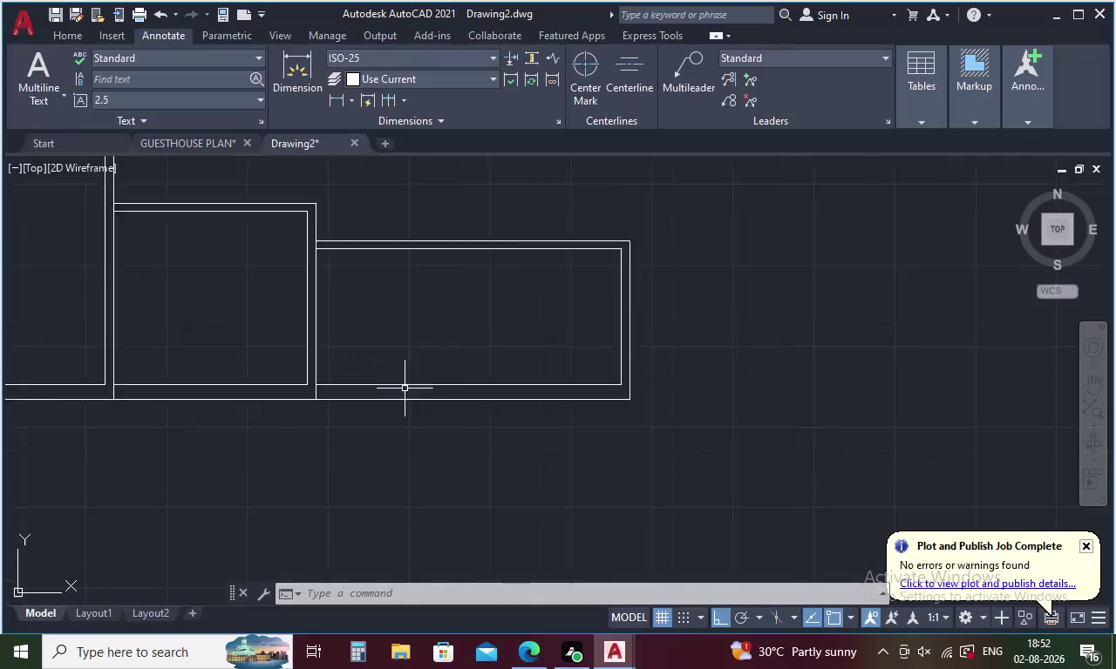
Replace the end room's outer right wall line with a 9-inch offset of the inner line.
middle_drag(507, 339, 625, 504)
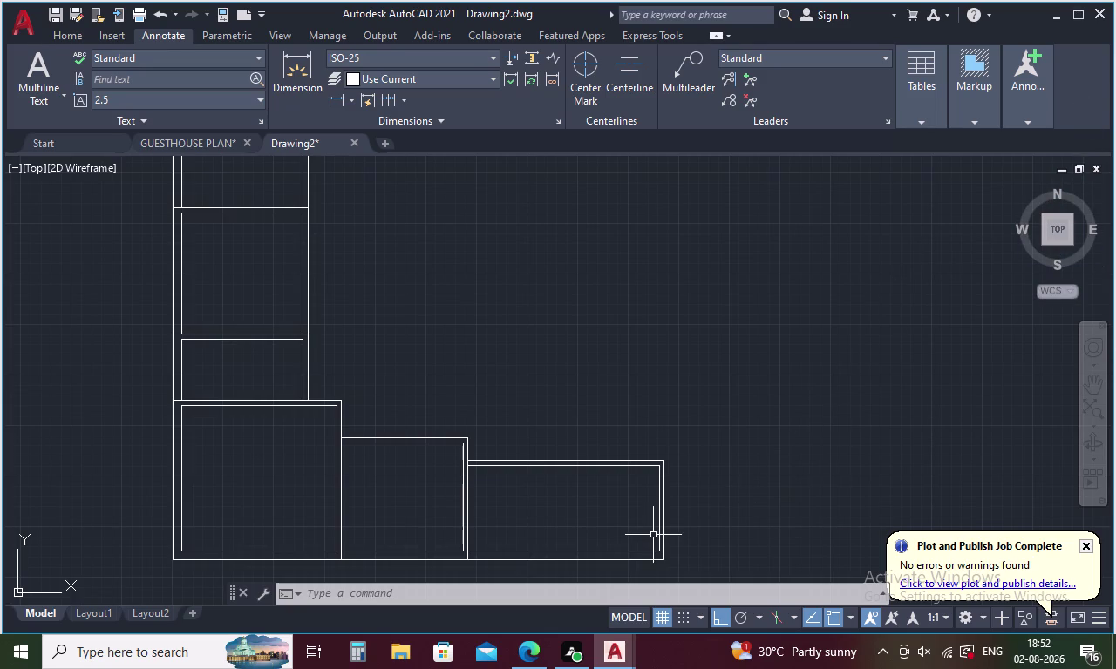
middle_drag(653, 528, 614, 377)
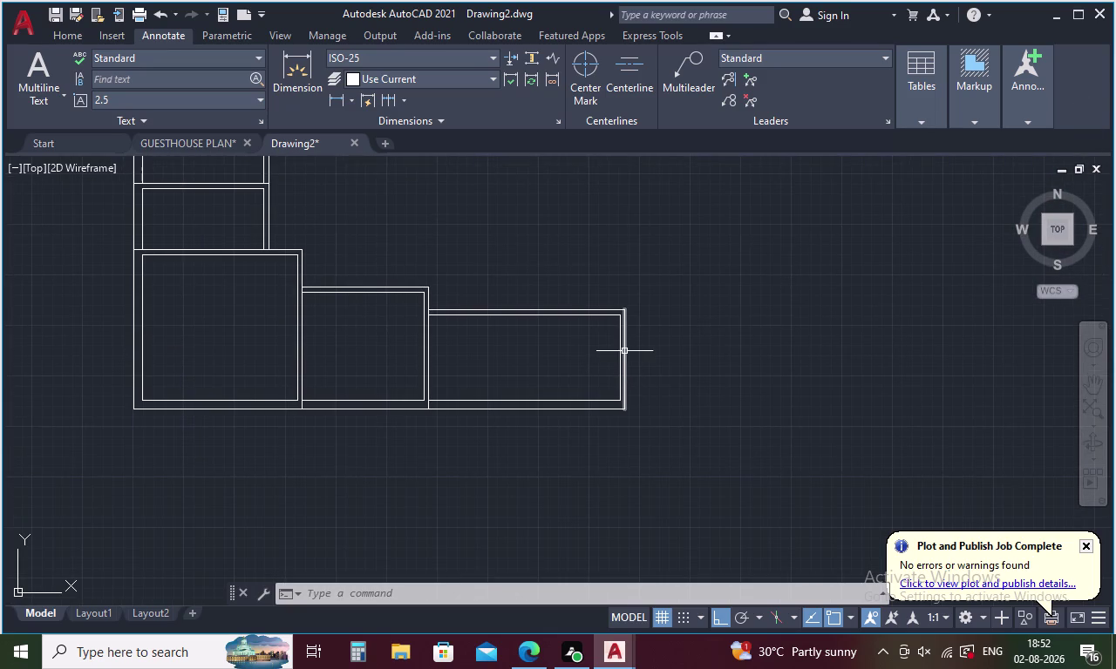
click(624, 350)
key(Delete)
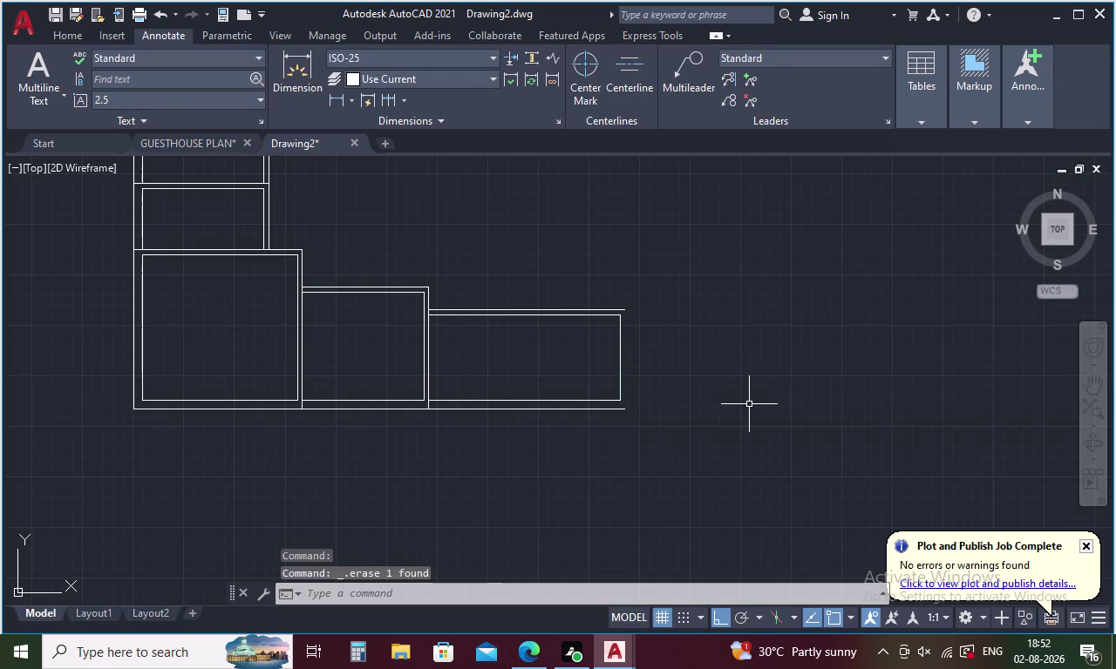
key(o)
key(Return)
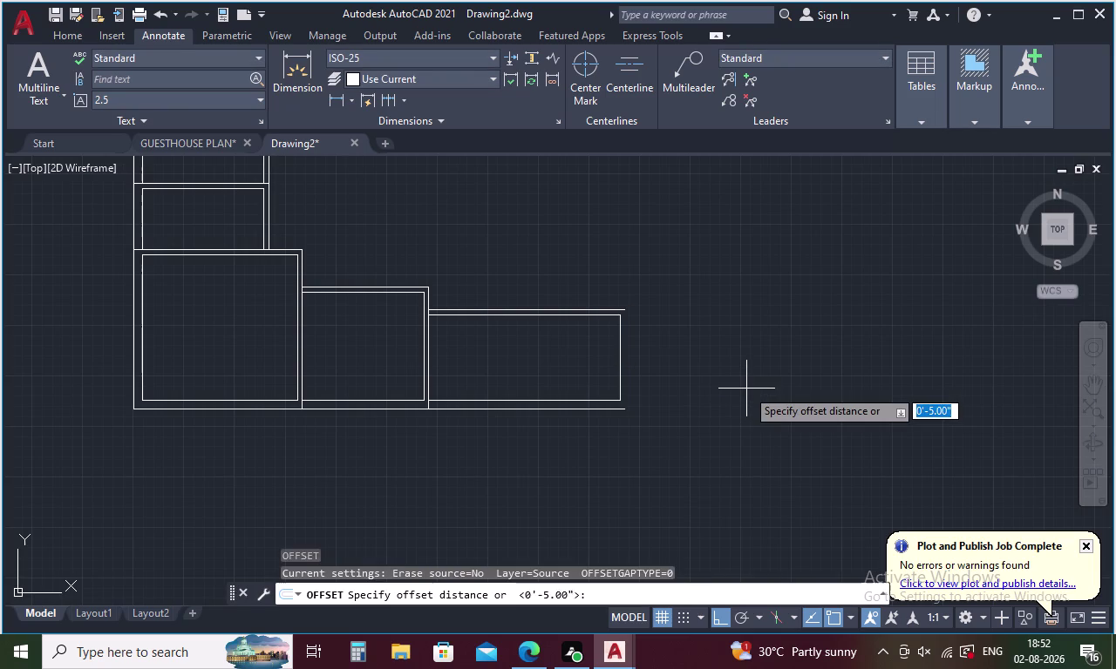
key(9)
key(Return)
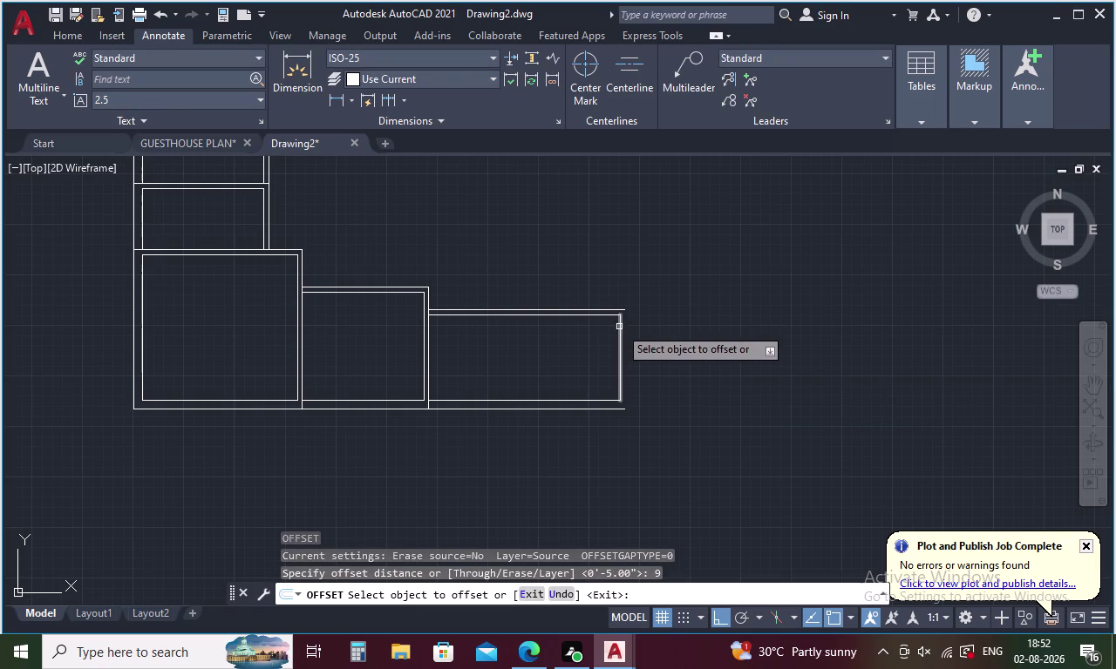
click(619, 325)
click(655, 328)
key(Escape)
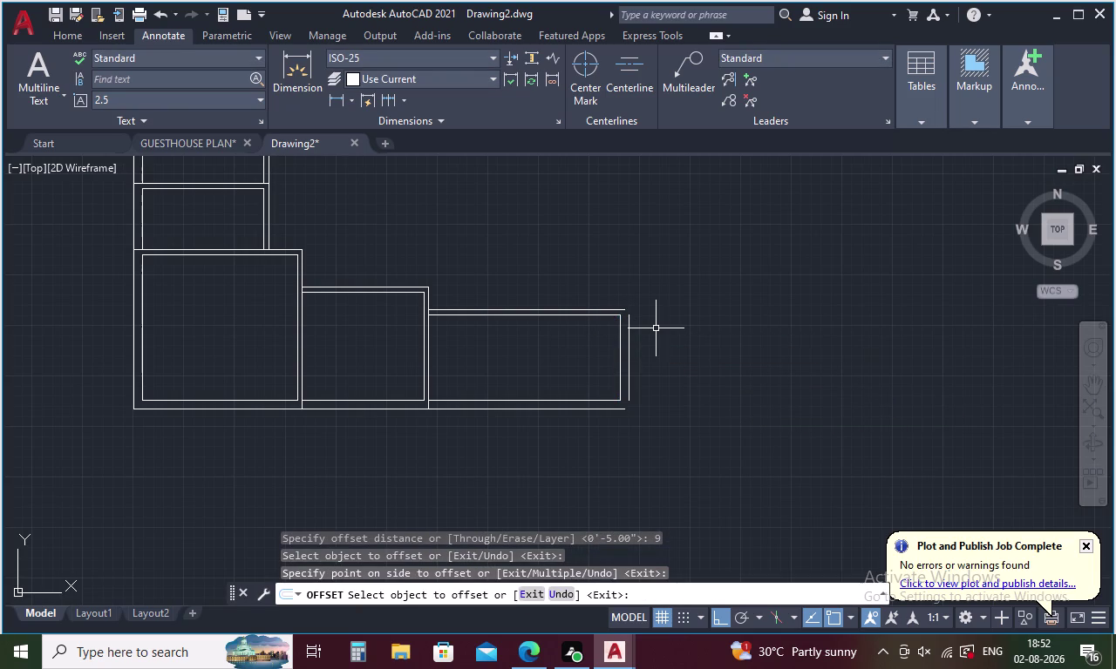
Fillet the top and bottom outer wall lines to the new right wall, in Multiple mode.
key(f)
key(Return)
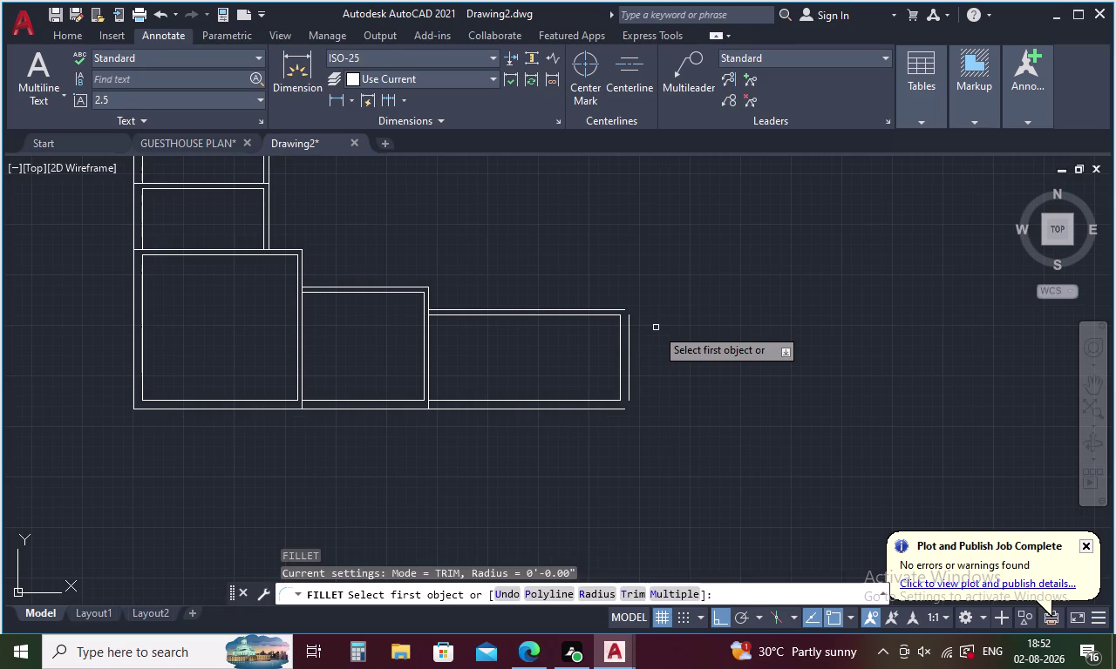
key(m)
key(Return)
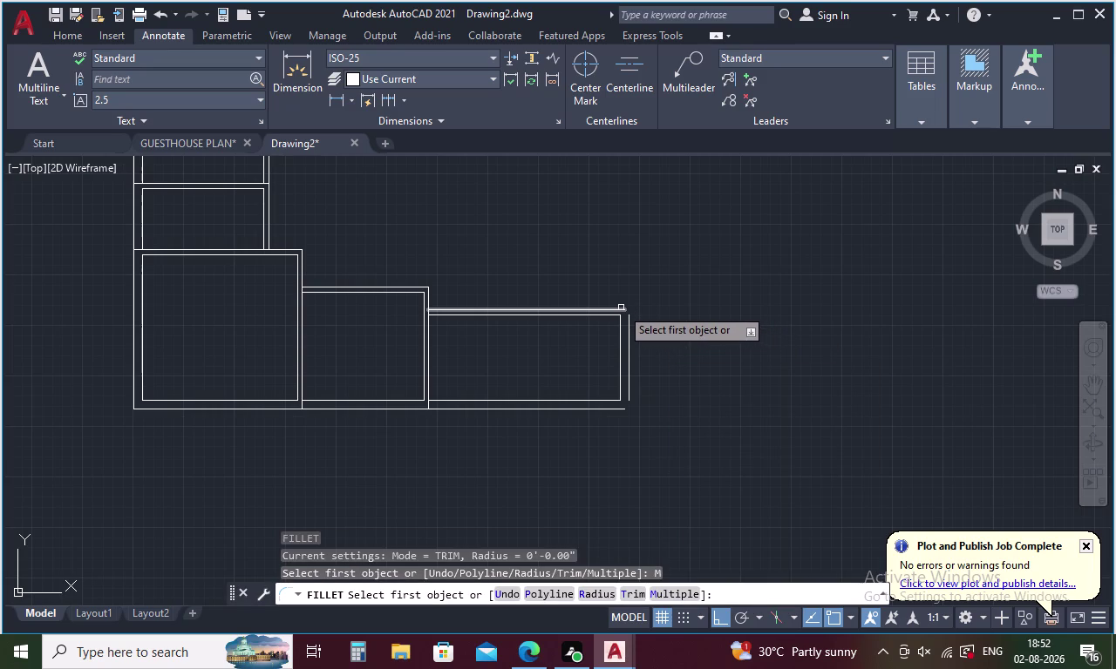
click(620, 308)
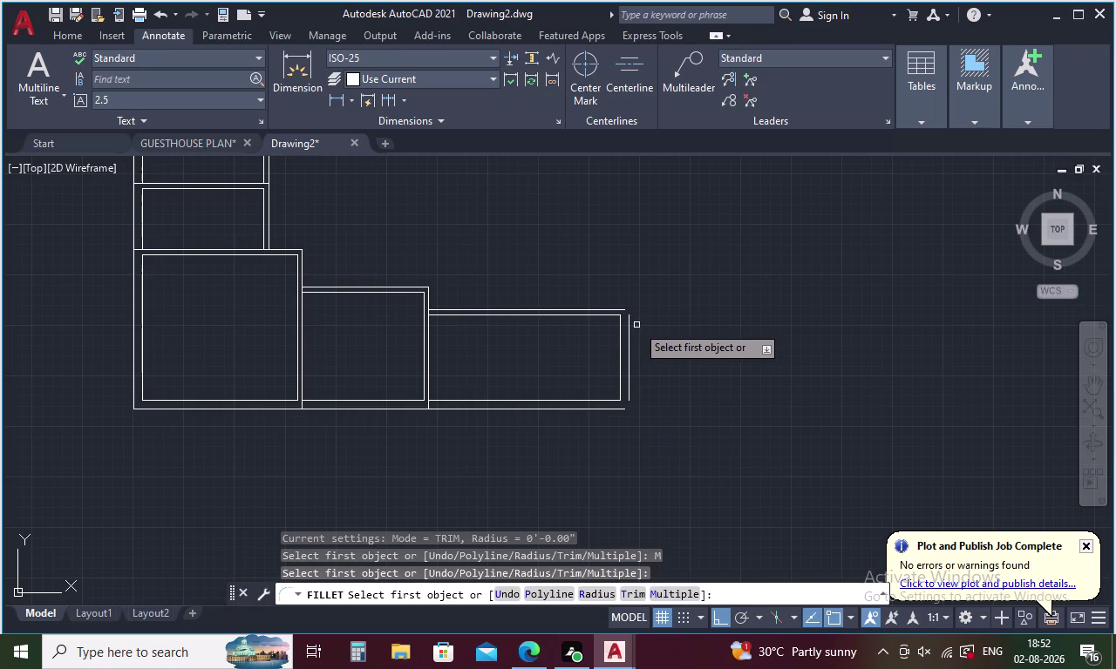
click(625, 307)
click(622, 310)
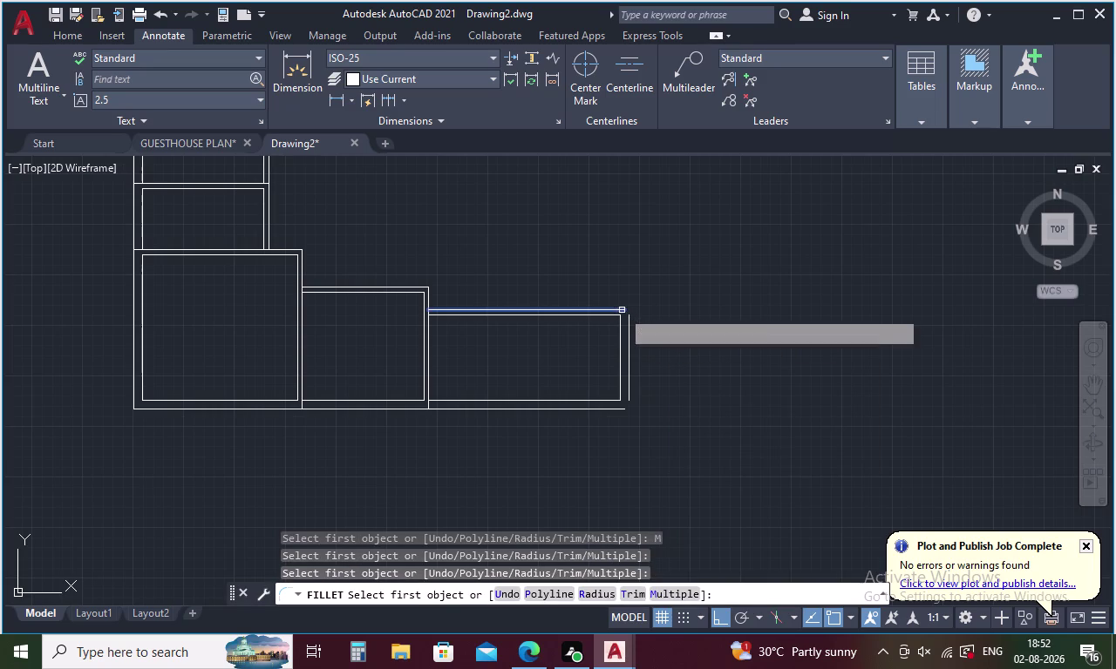
click(629, 321)
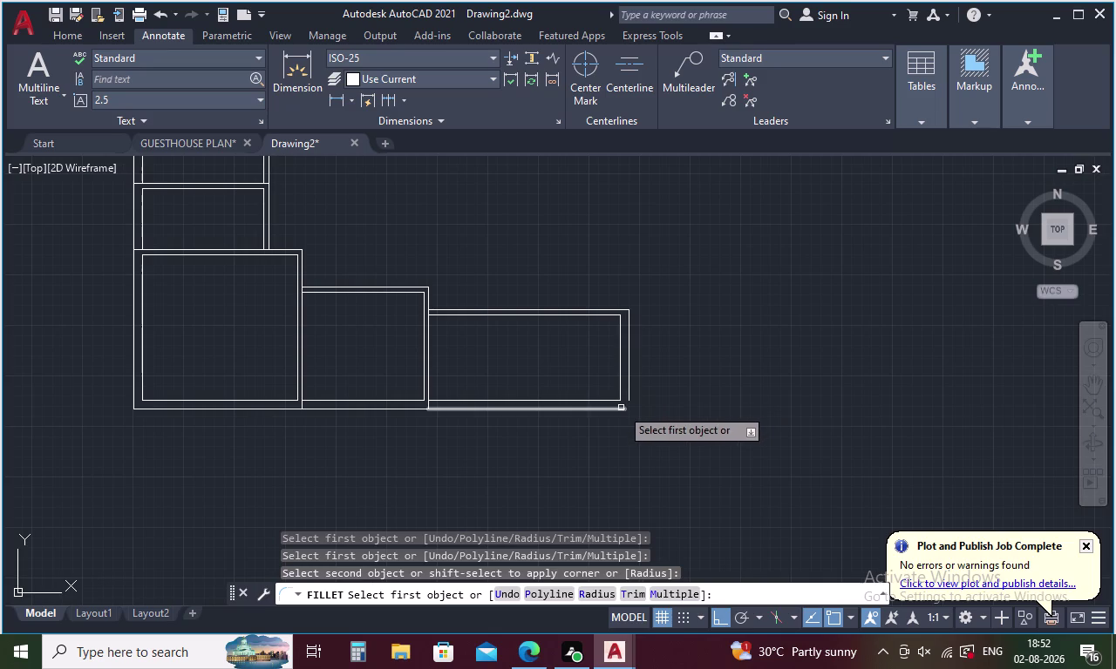
click(620, 408)
click(628, 391)
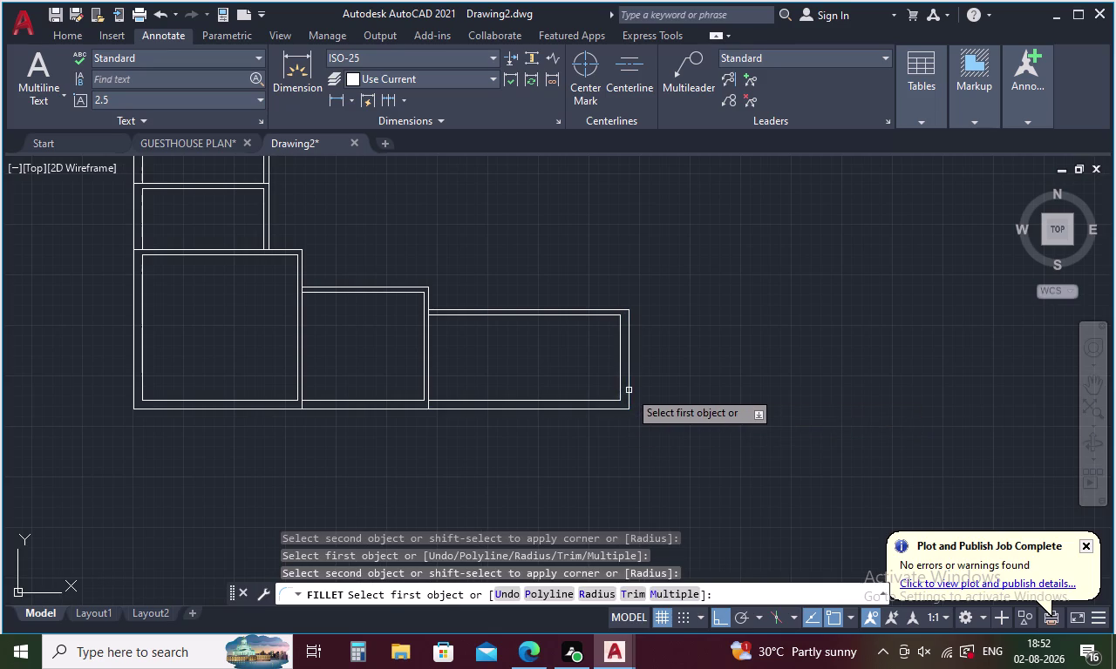
key(Escape)
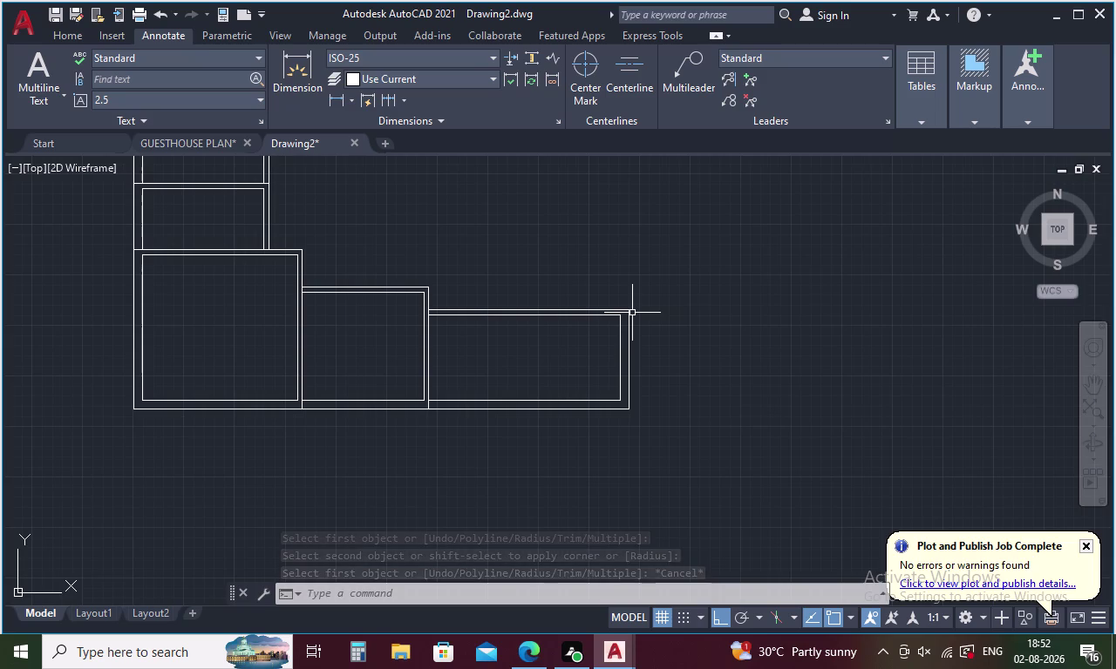
Start a line 2 feet left of the end room's top-right corner using TK tracking.
key(l)
key(Return)
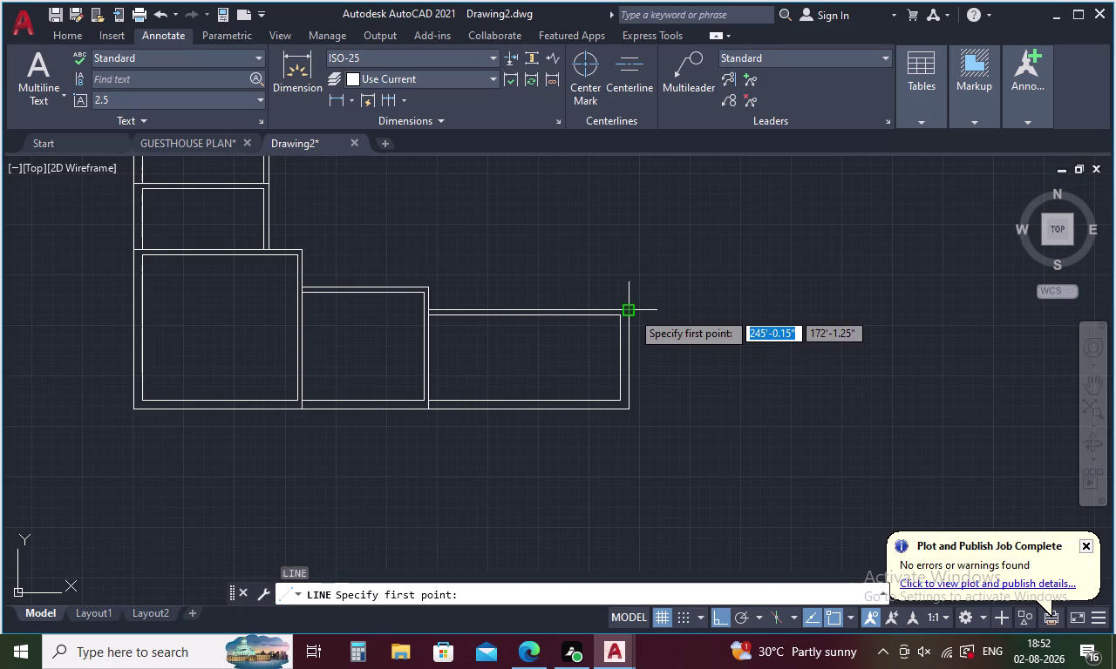
text(TK)
key(Return)
click(627, 307)
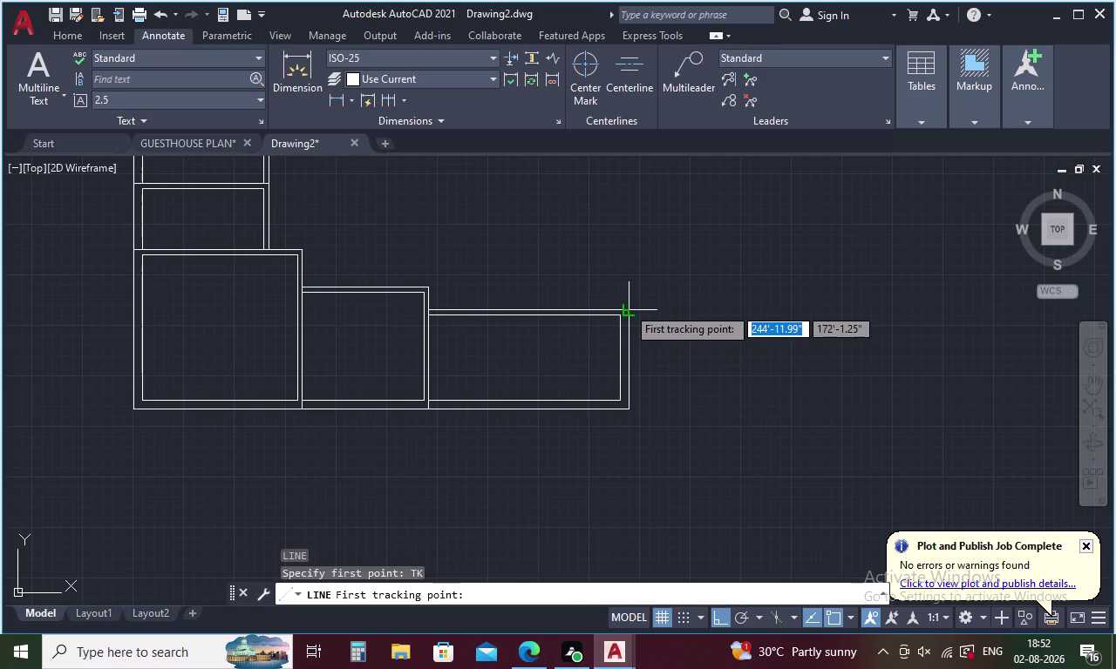
key(2)
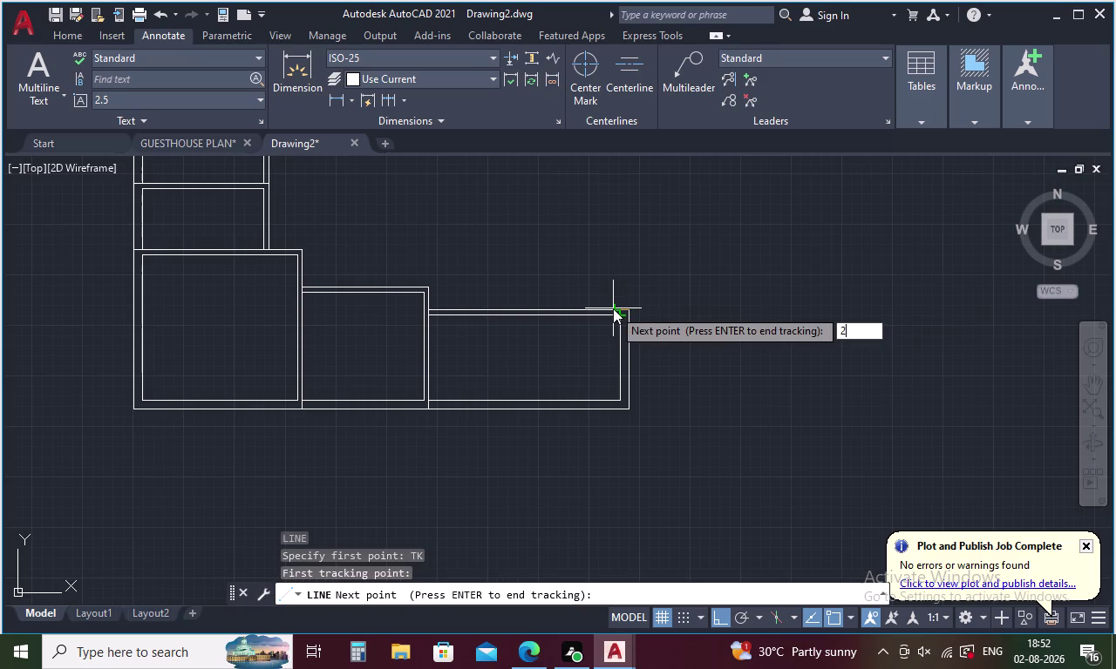
key(apostrophe)
key(Return)
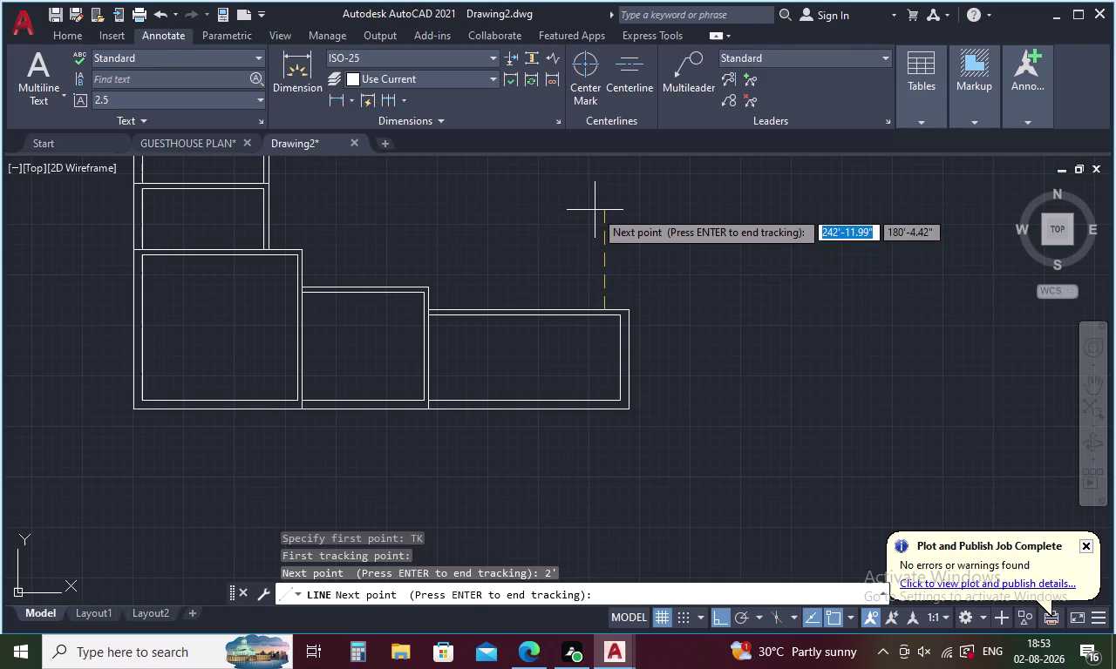
key(space)
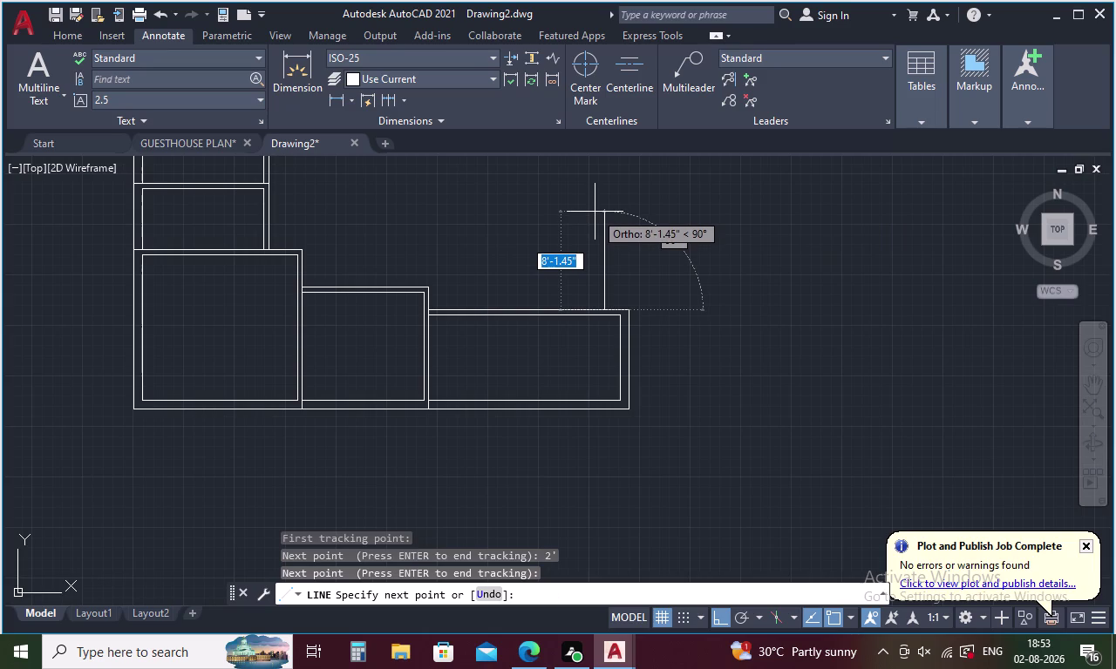
Draw the partition line 5 feet upward.
text(5')
key(Return)
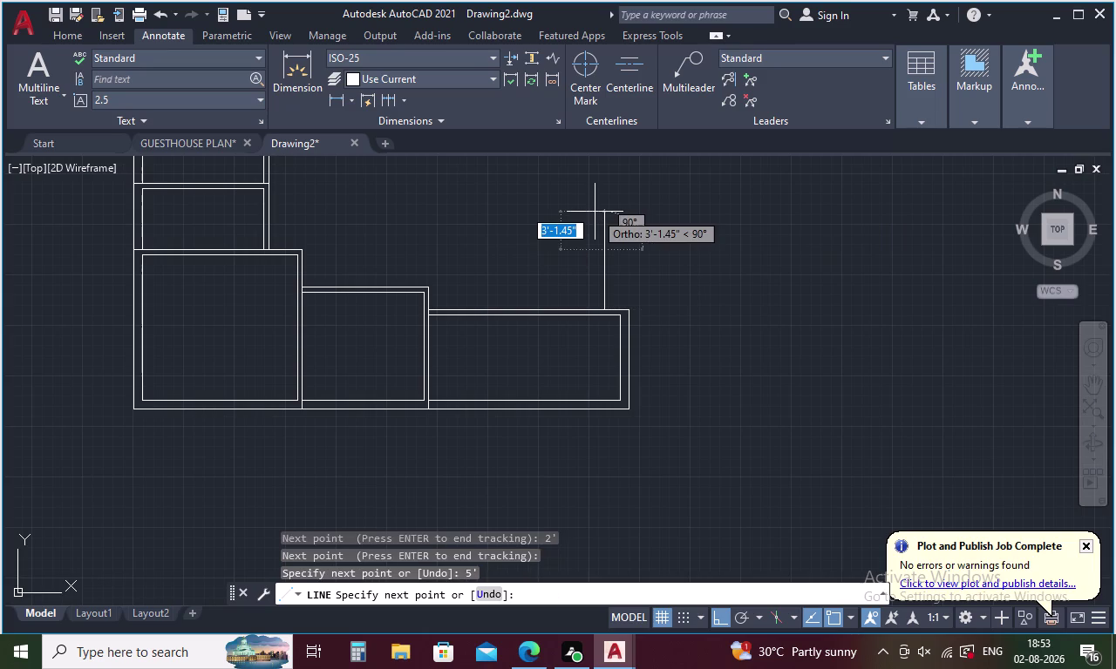
key(Escape)
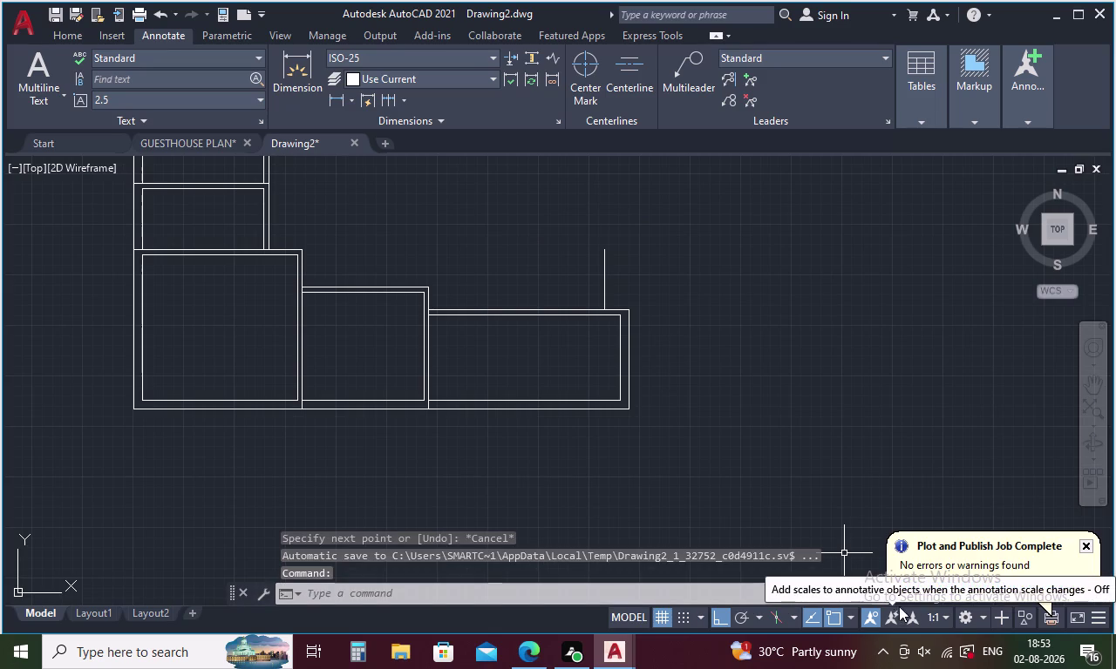
key(o)
key(Return)
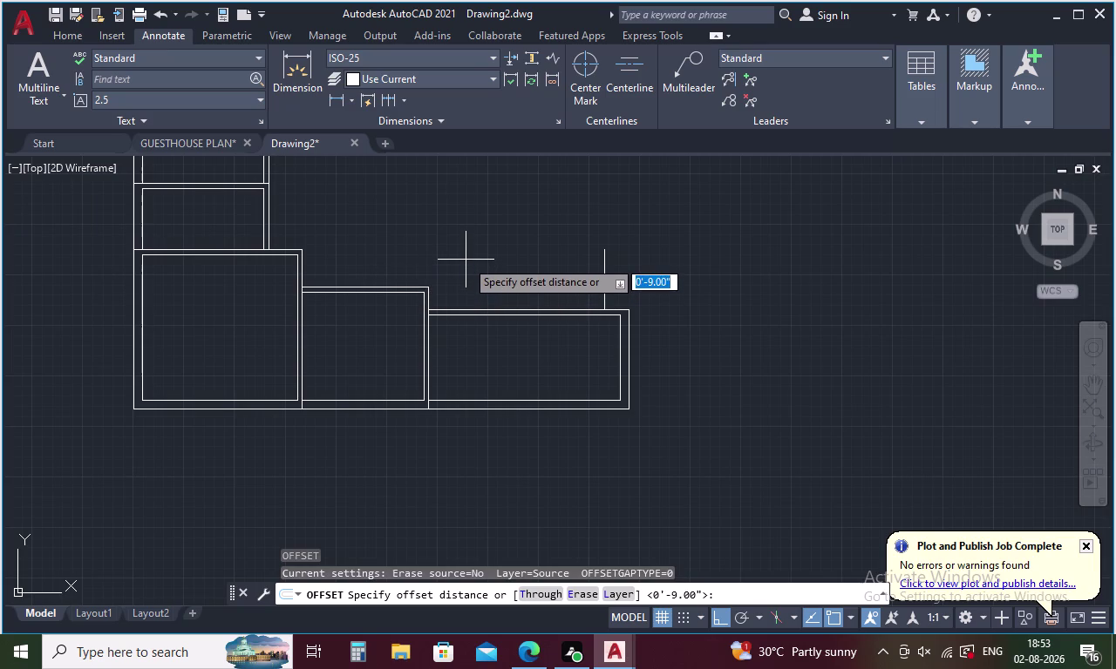
Double the new partition with a 9-inch offset on its left side.
key(9)
key(Return)
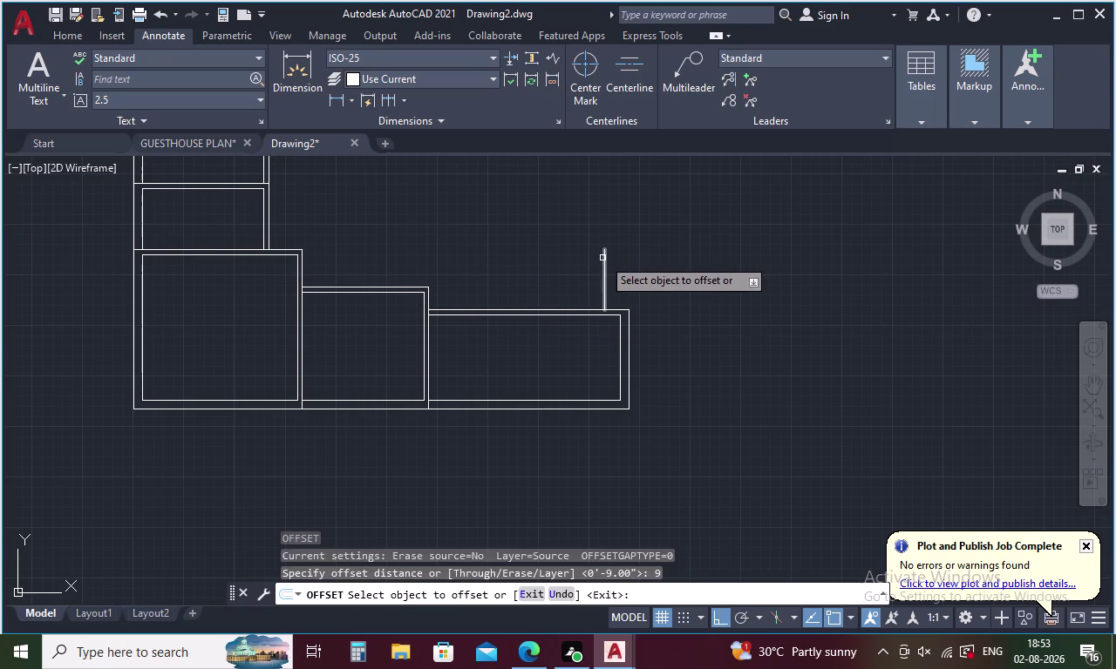
click(602, 258)
click(540, 271)
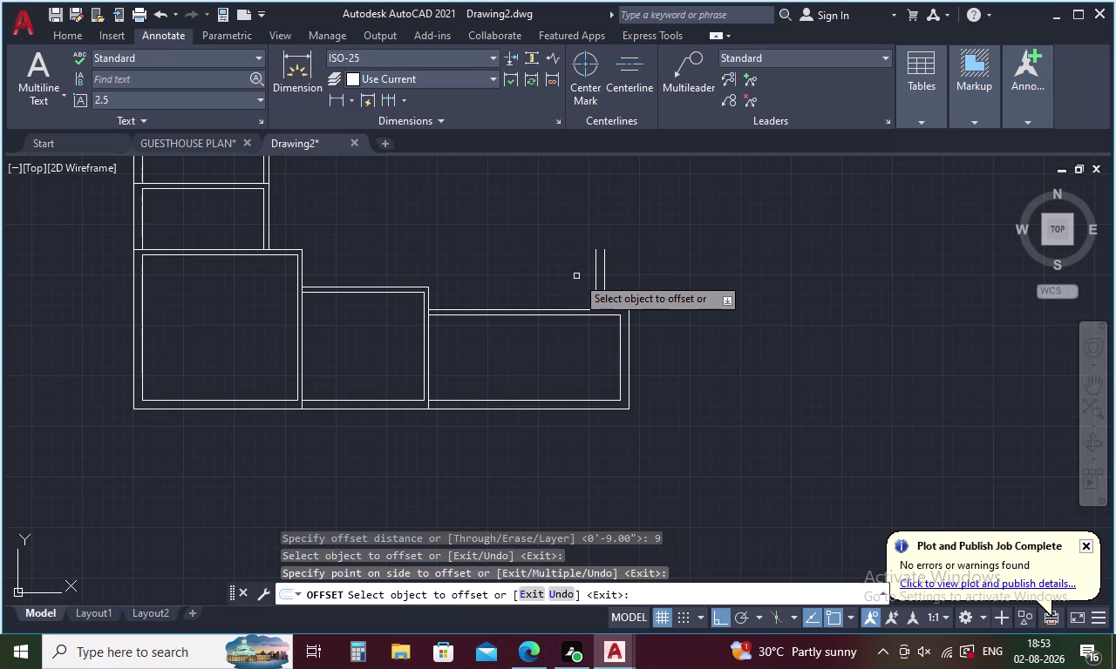
key(space)
Copy the partition line 8 feet to the left.
key(space)
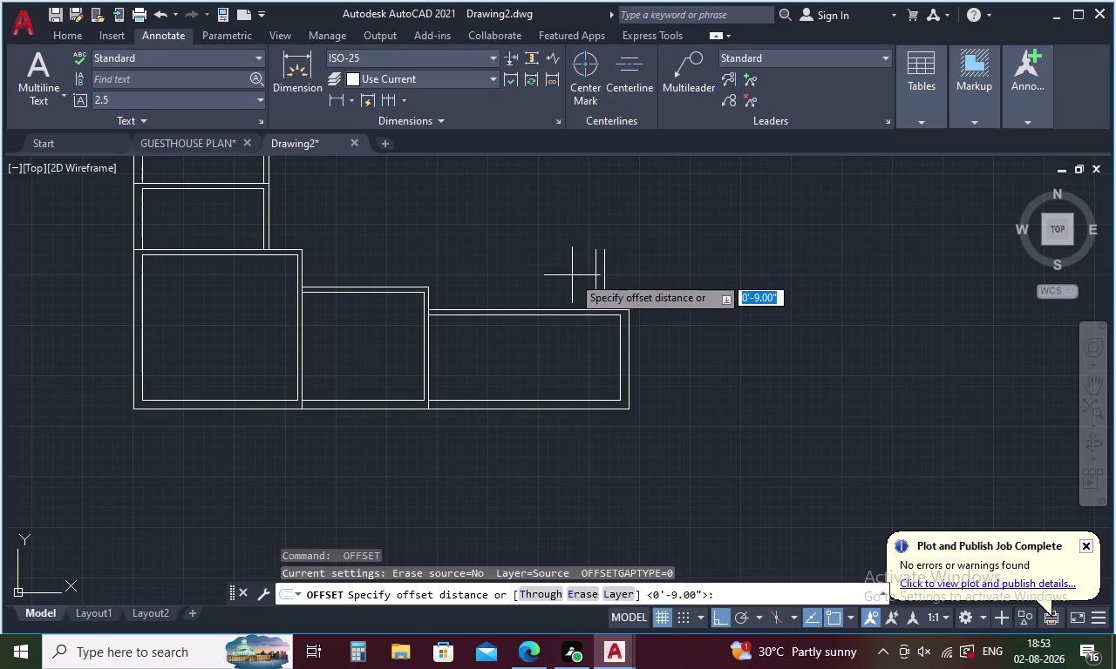
key(8)
key(apostrophe)
key(Return)
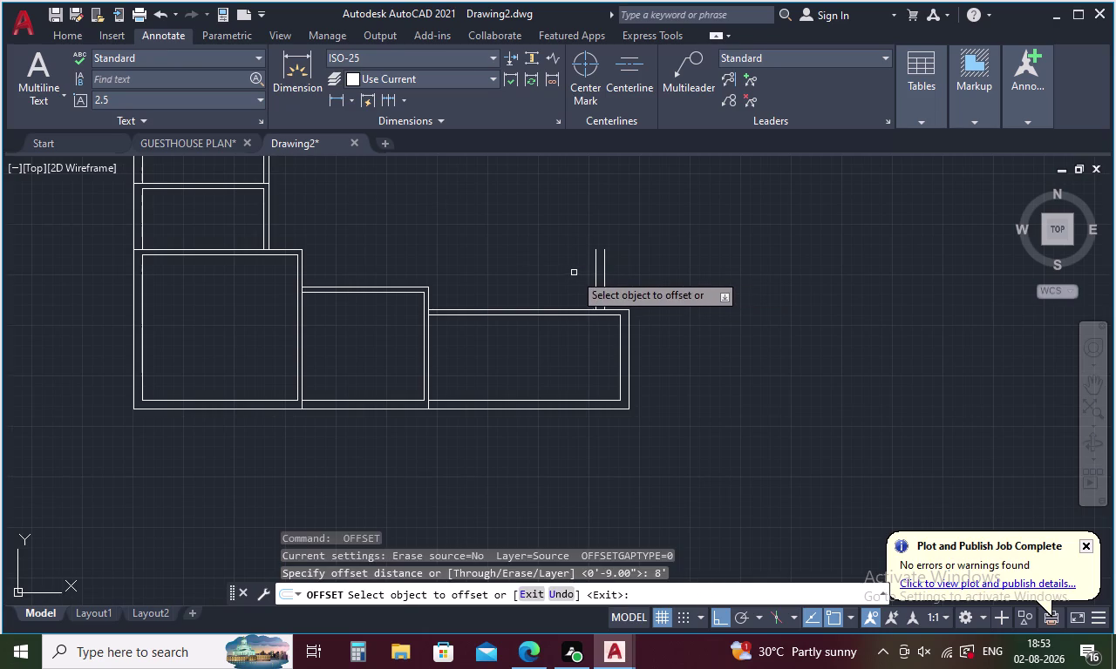
click(597, 261)
click(474, 262)
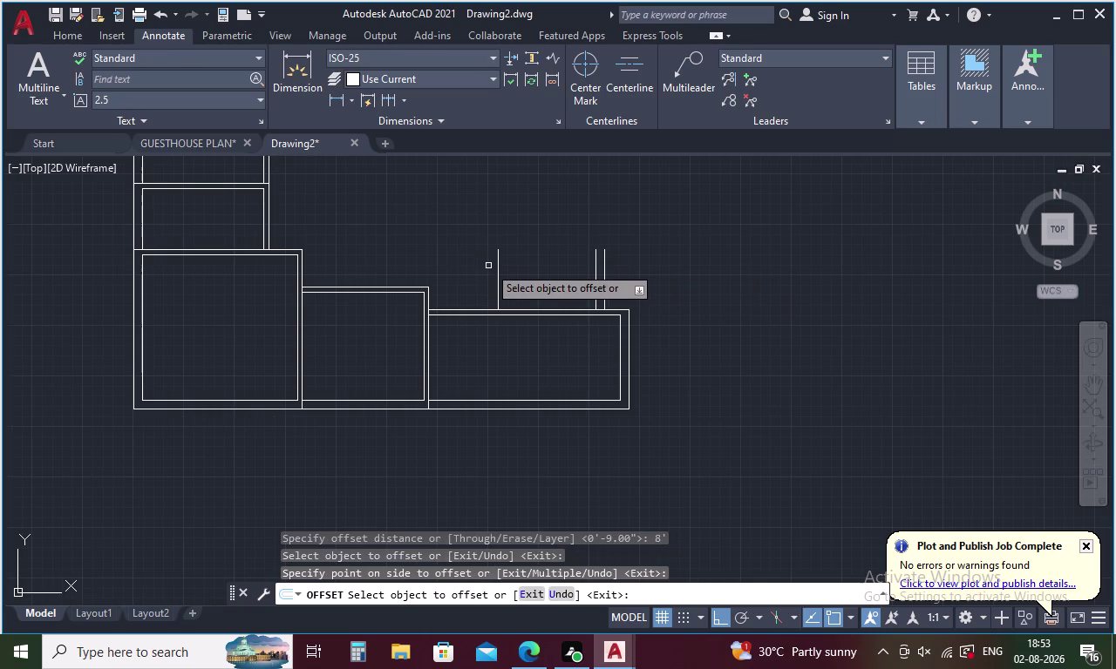
key(Escape)
Draw a line joining the tops of the two partitions.
key(l)
key(Return)
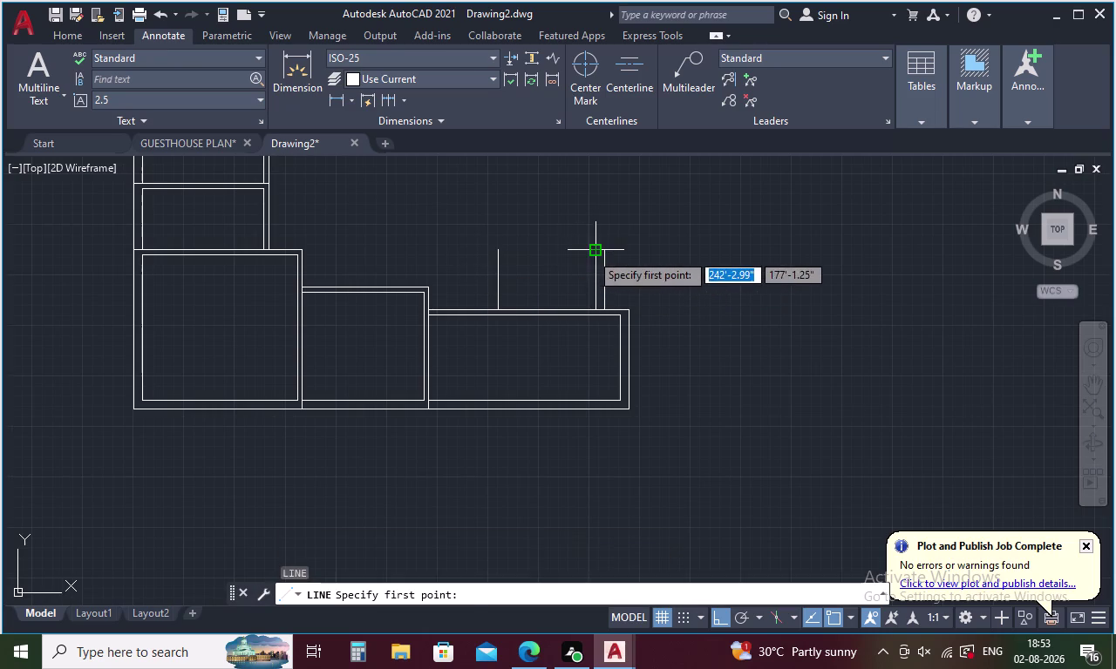
click(590, 253)
click(497, 250)
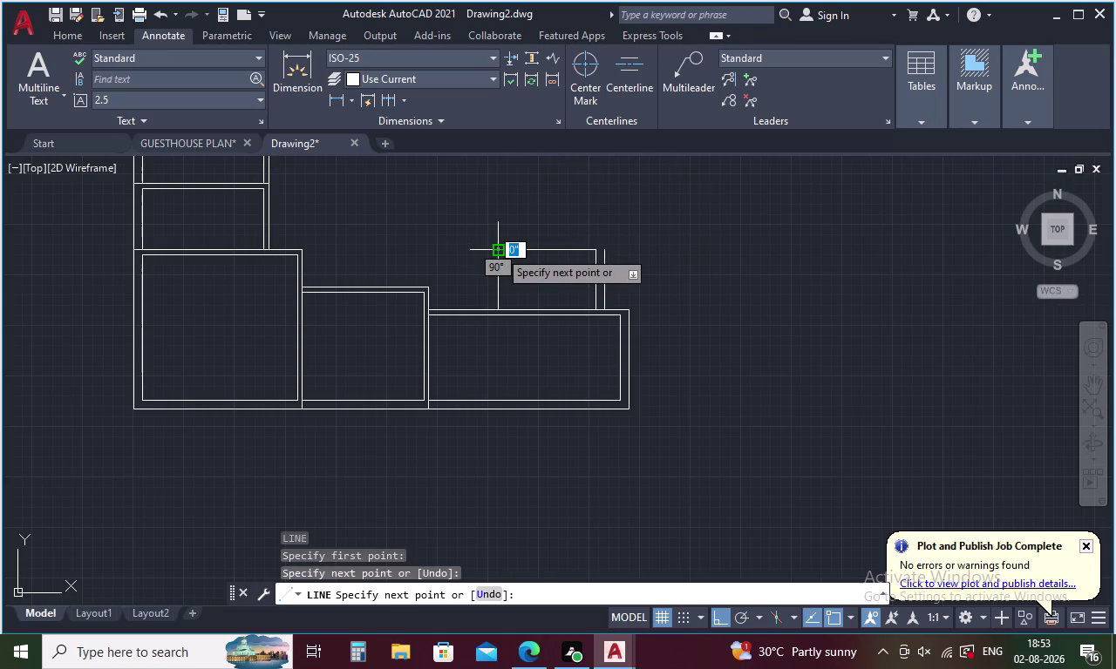
key(Escape)
Offset the top connecting line and the left partition 5 inches outward.
key(o)
key(Return)
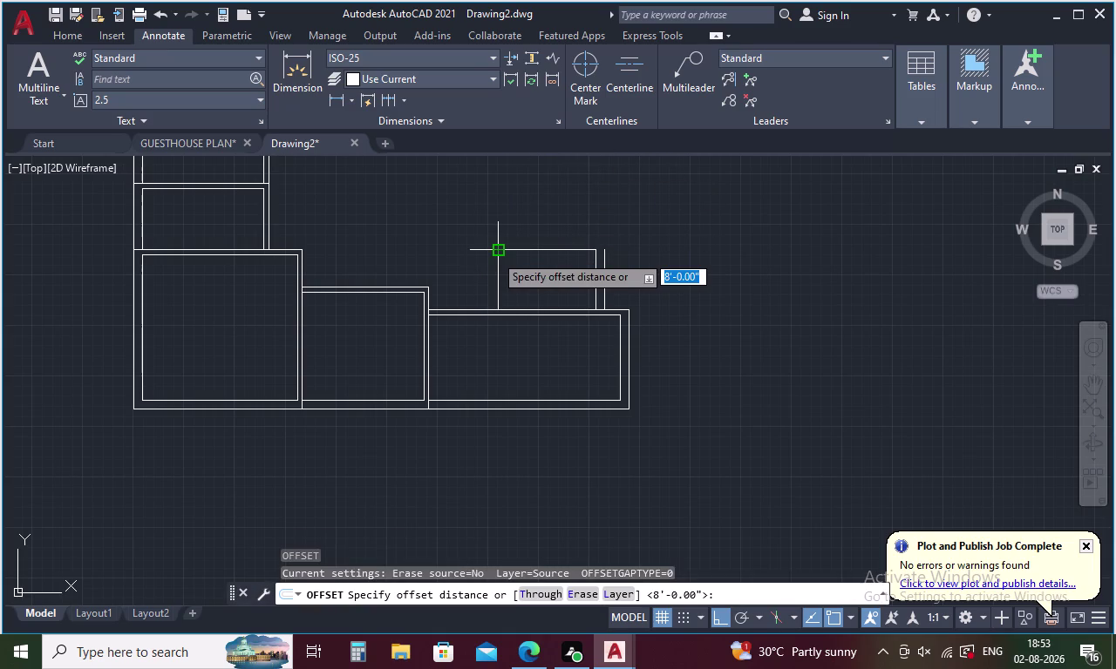
key(5)
key(Return)
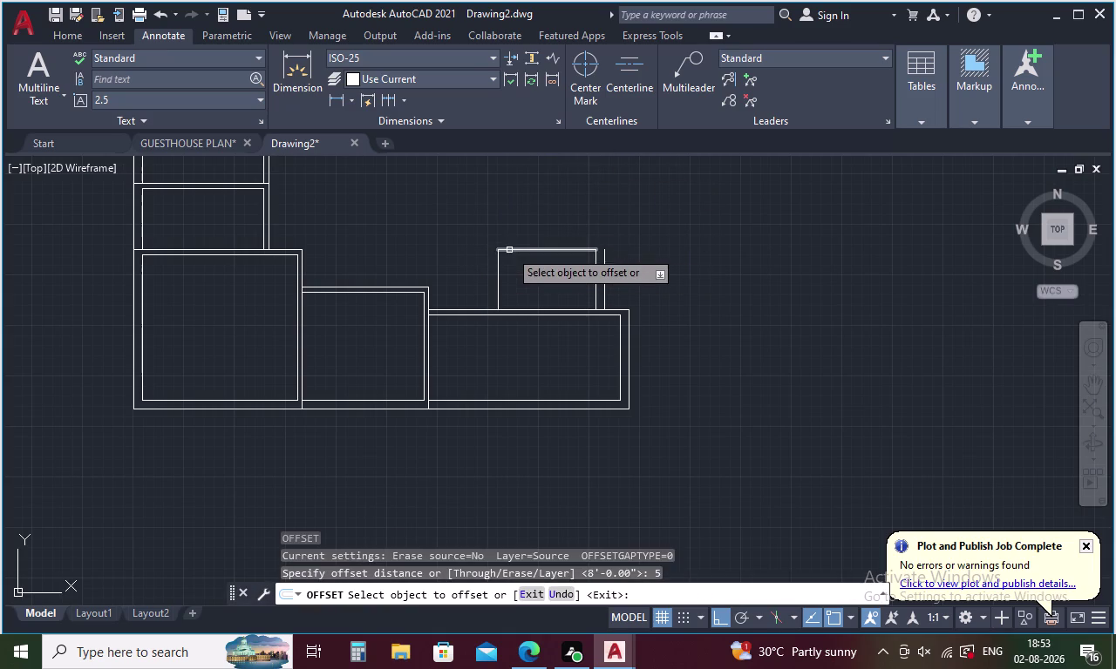
click(512, 249)
click(515, 222)
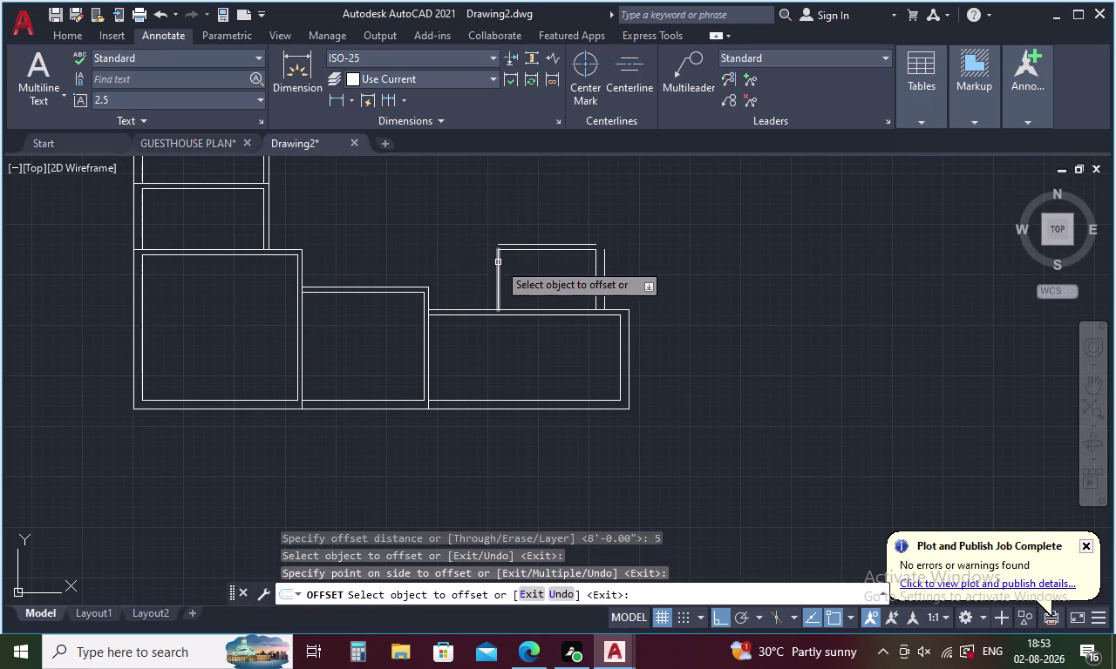
click(498, 262)
click(451, 268)
key(Escape)
Fillet the small room's two top corners closed.
text(F)
key(space)
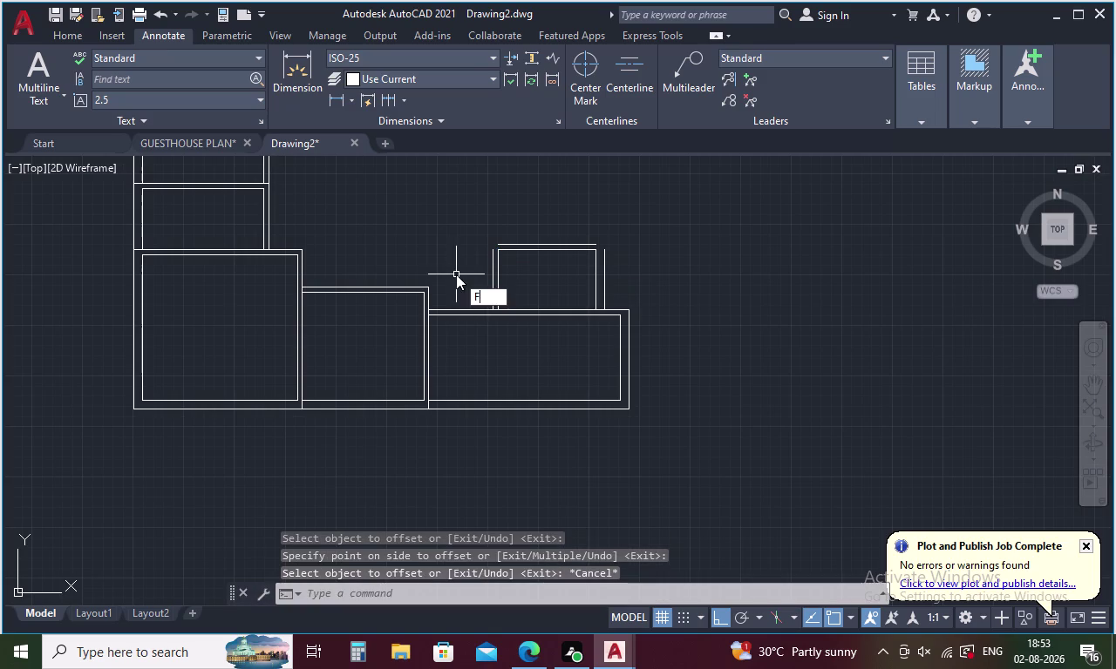
click(491, 255)
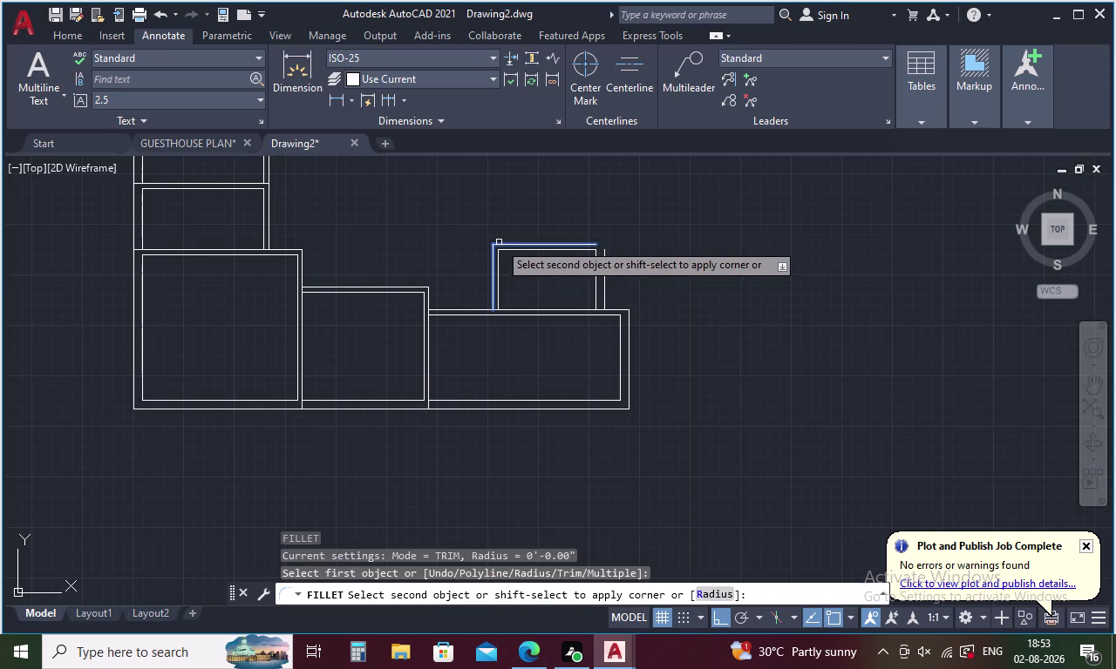
click(498, 243)
key(space)
click(605, 254)
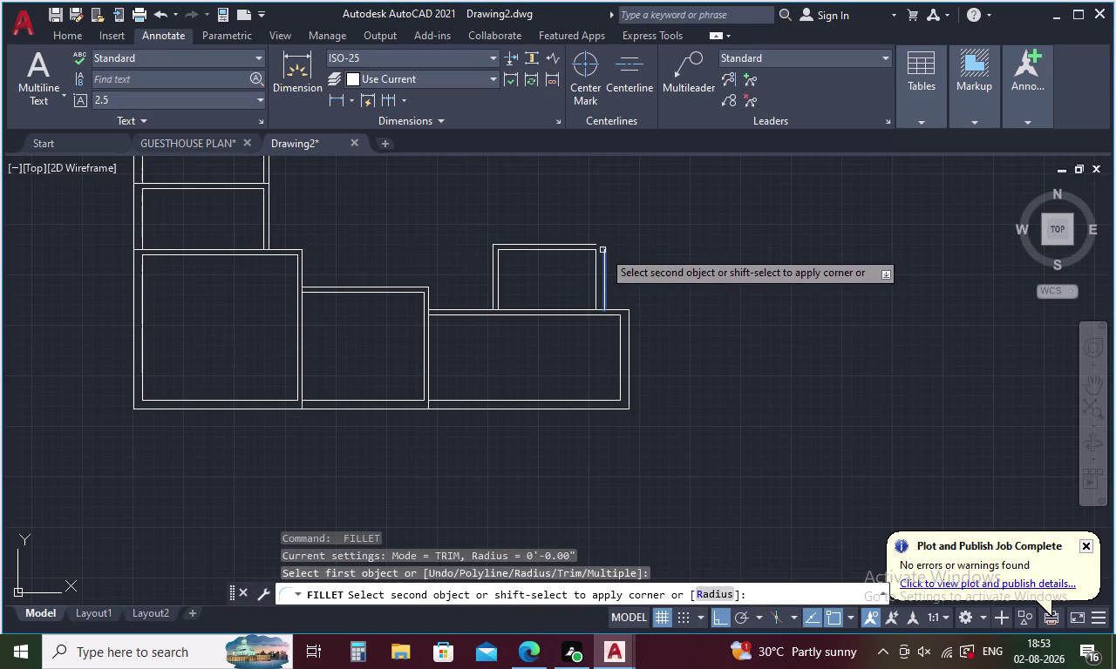
click(595, 247)
key(Escape)
Start a line at the room's top corner, pan upward, then abandon it.
key(l)
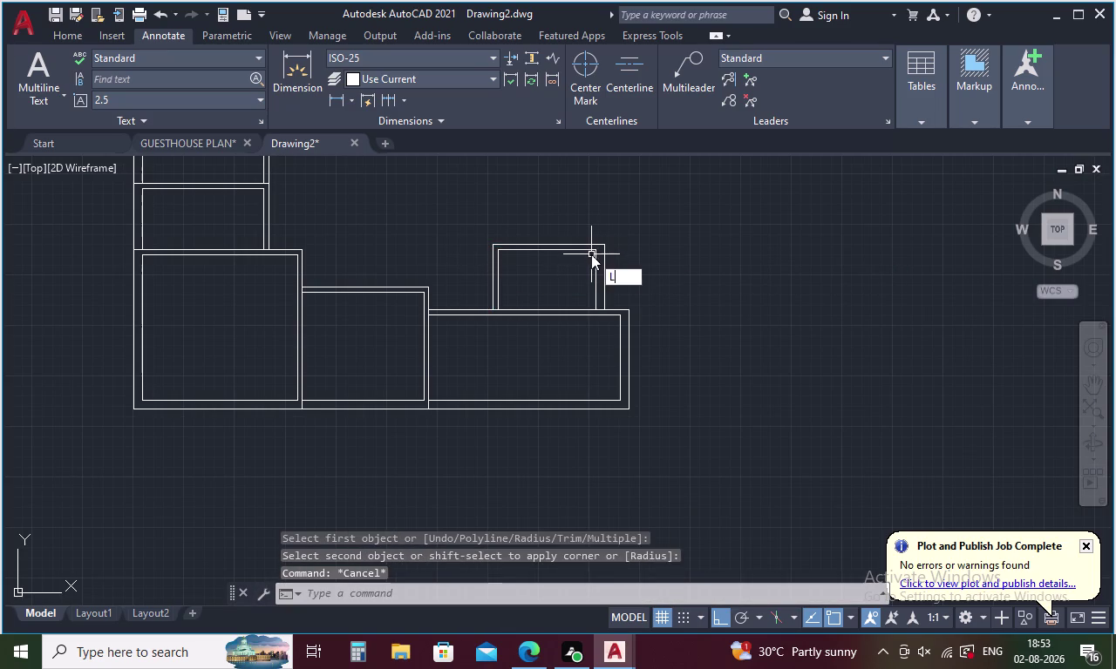
key(Return)
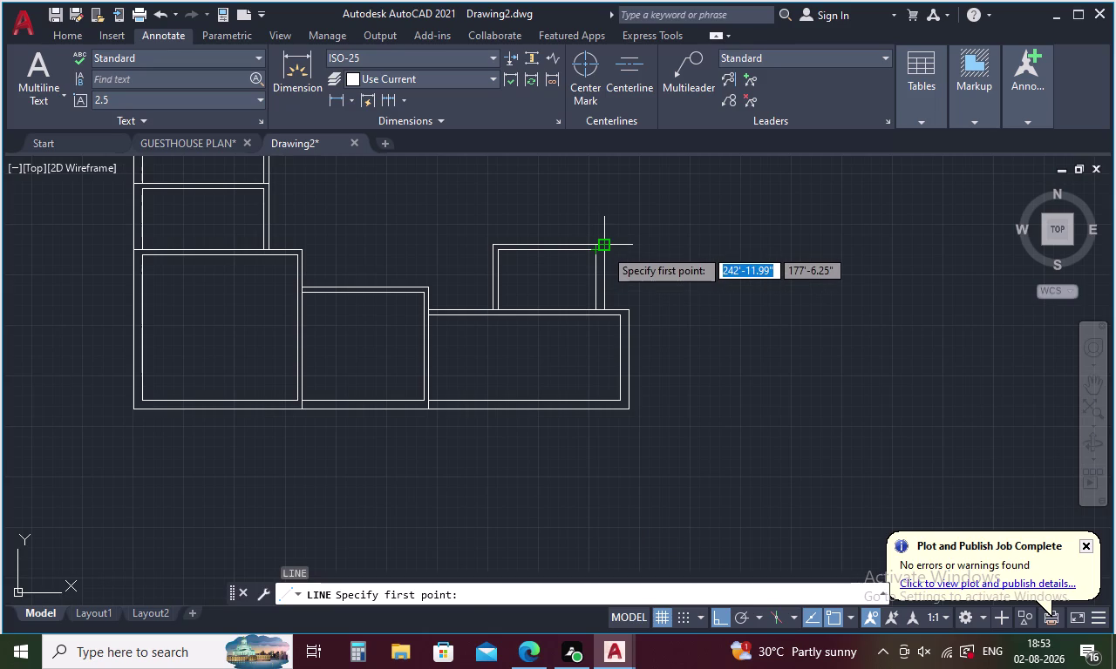
click(604, 249)
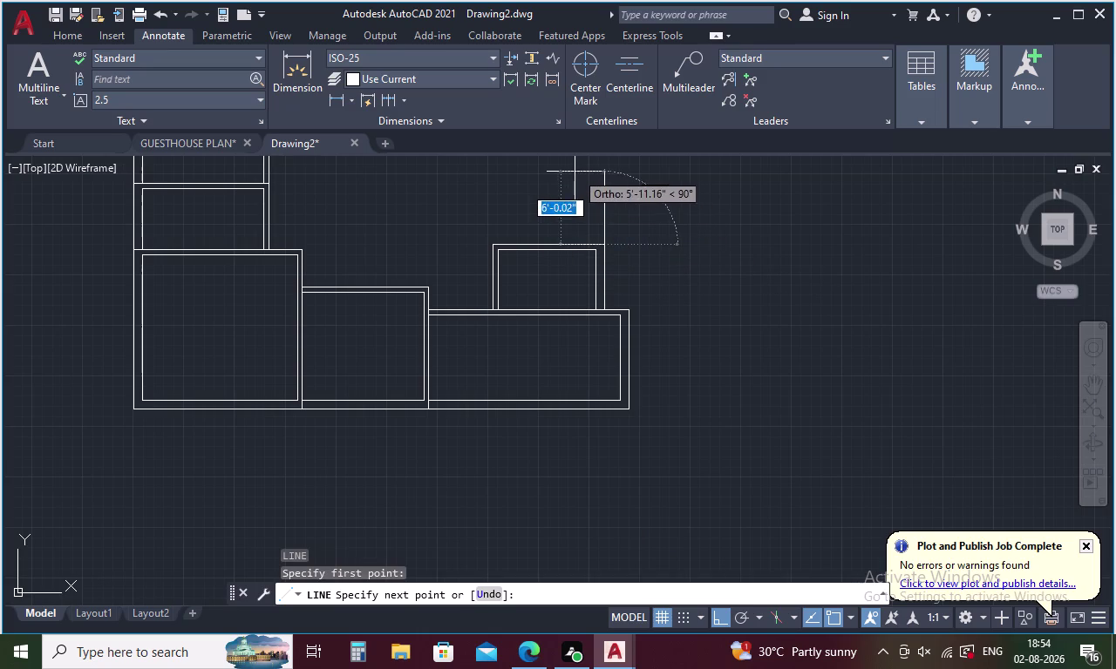
middle_drag(574, 171, 376, 261)
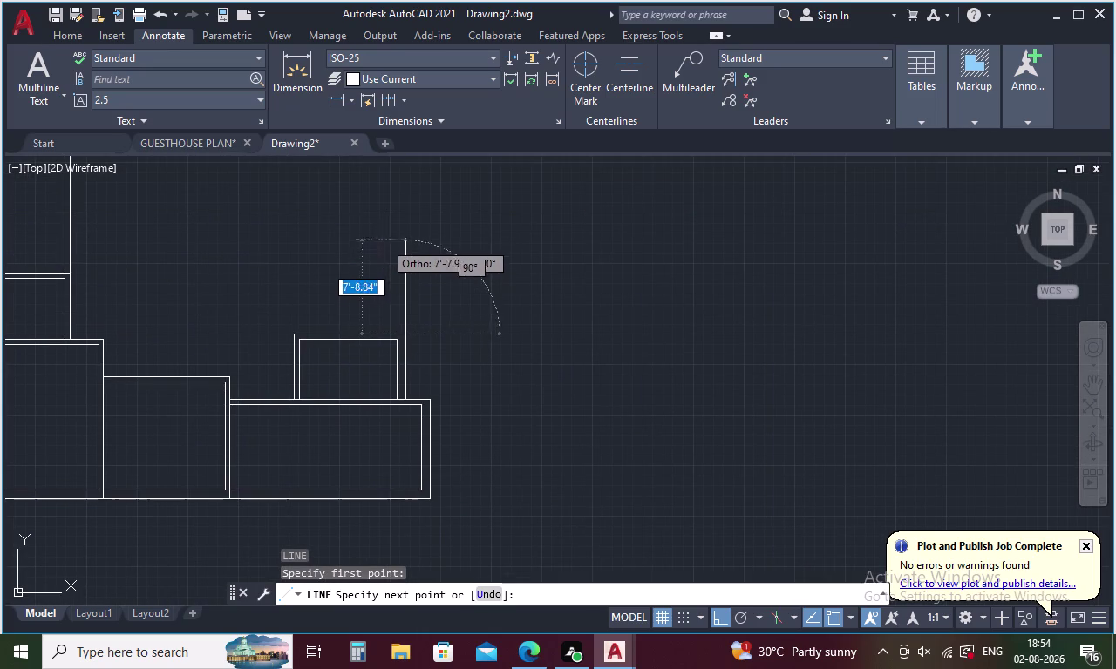
key(Escape)
Select the small room's walls and begin copying, then cancel the attempt.
drag(429, 346, 307, 364)
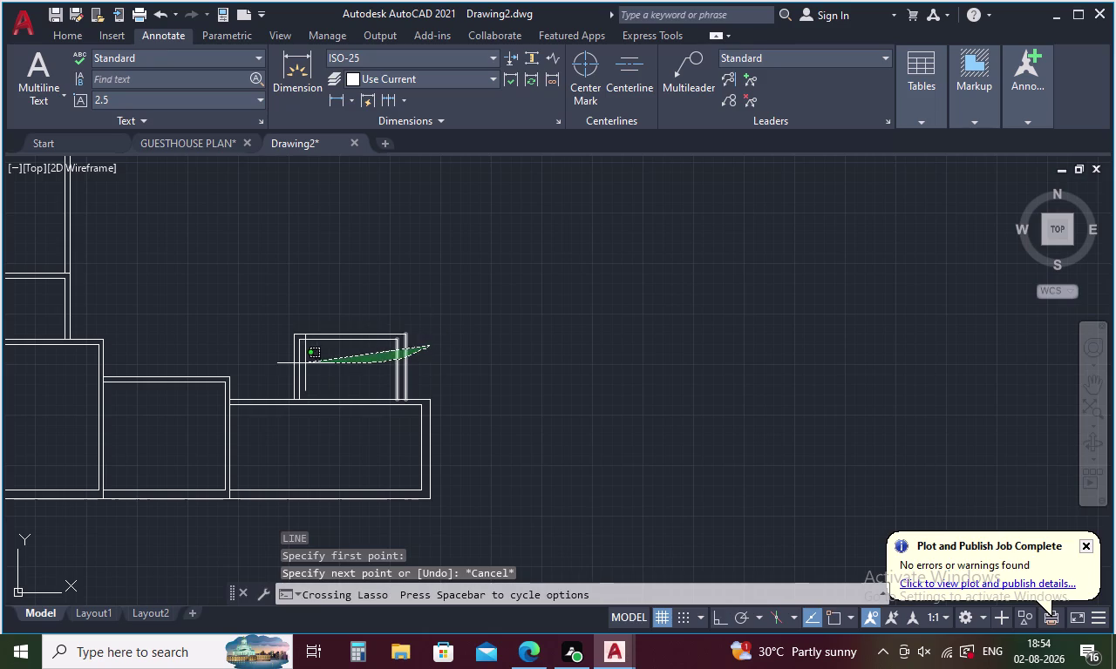
drag(307, 364, 272, 306)
right_click(451, 290)
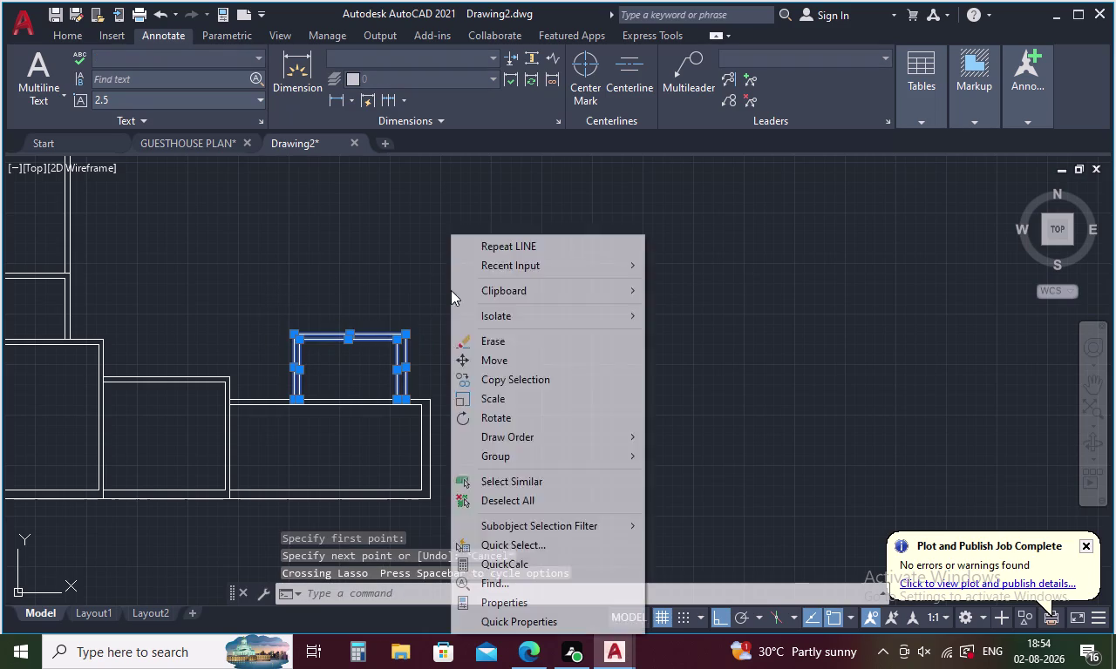
click(508, 377)
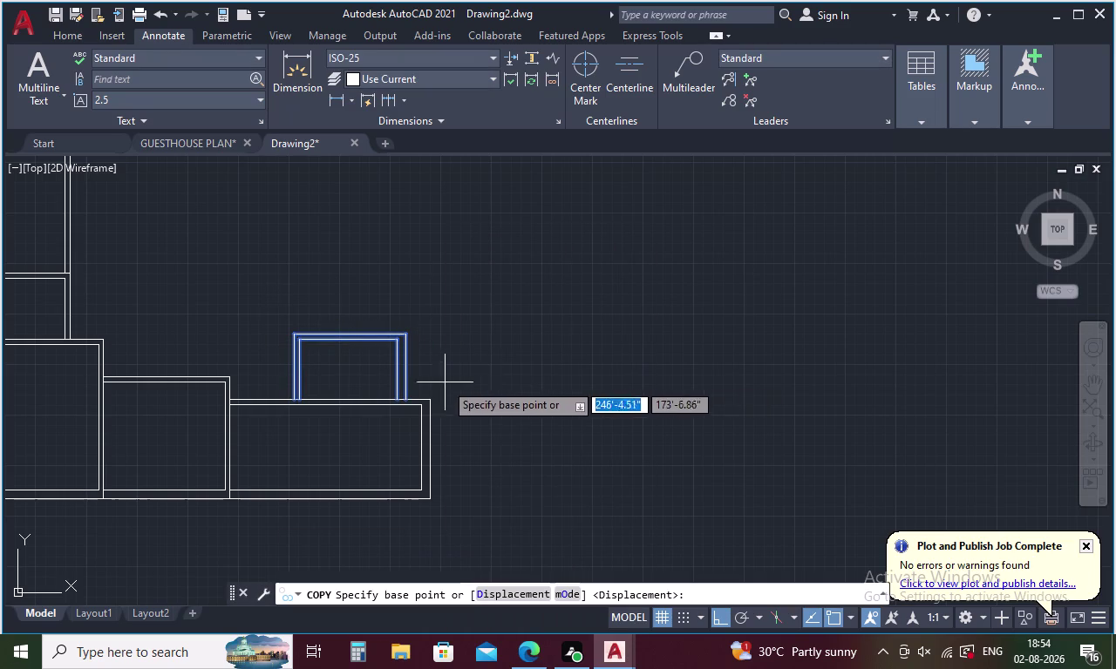
click(399, 399)
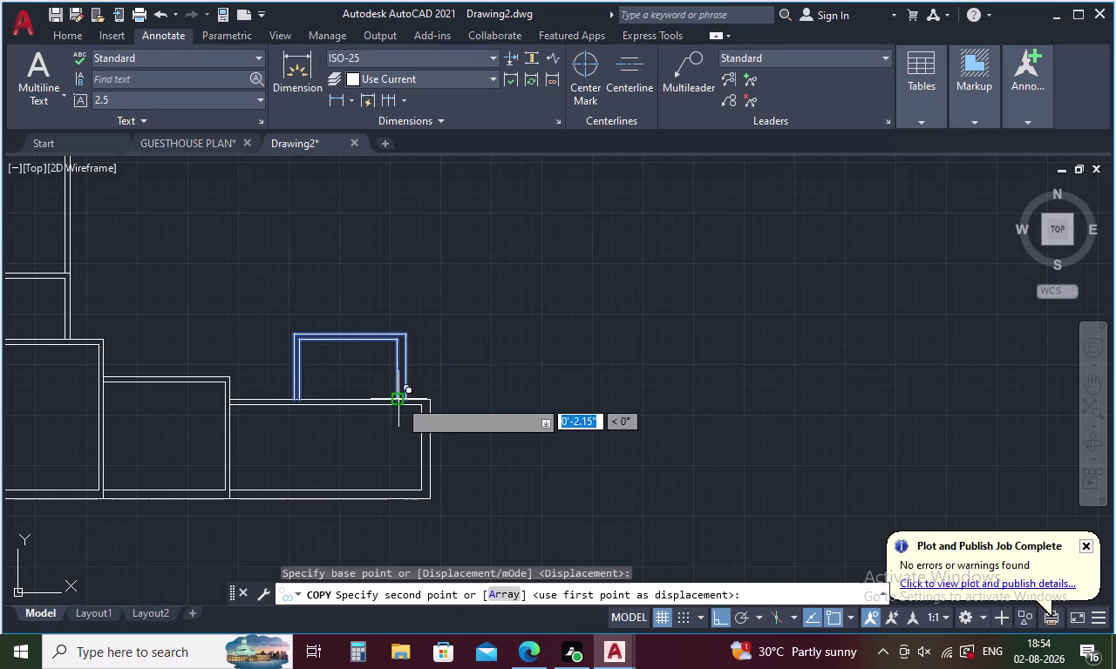
key(Escape)
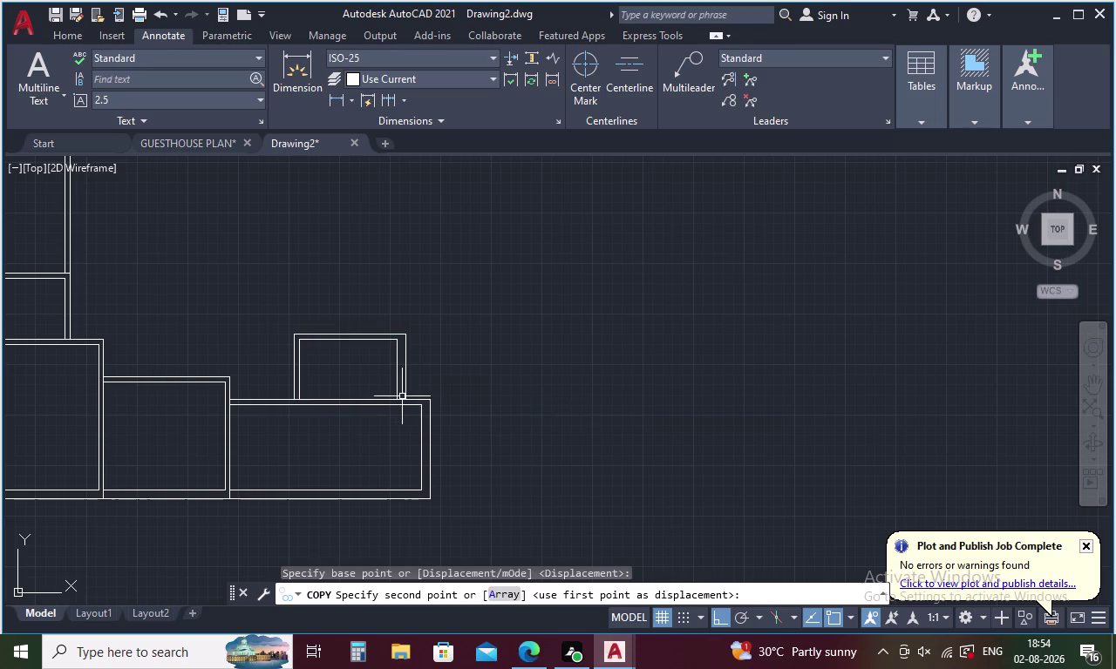
Copy the small room from its bottom-right corner, placing two copies stacked above it.
drag(436, 363, 273, 289)
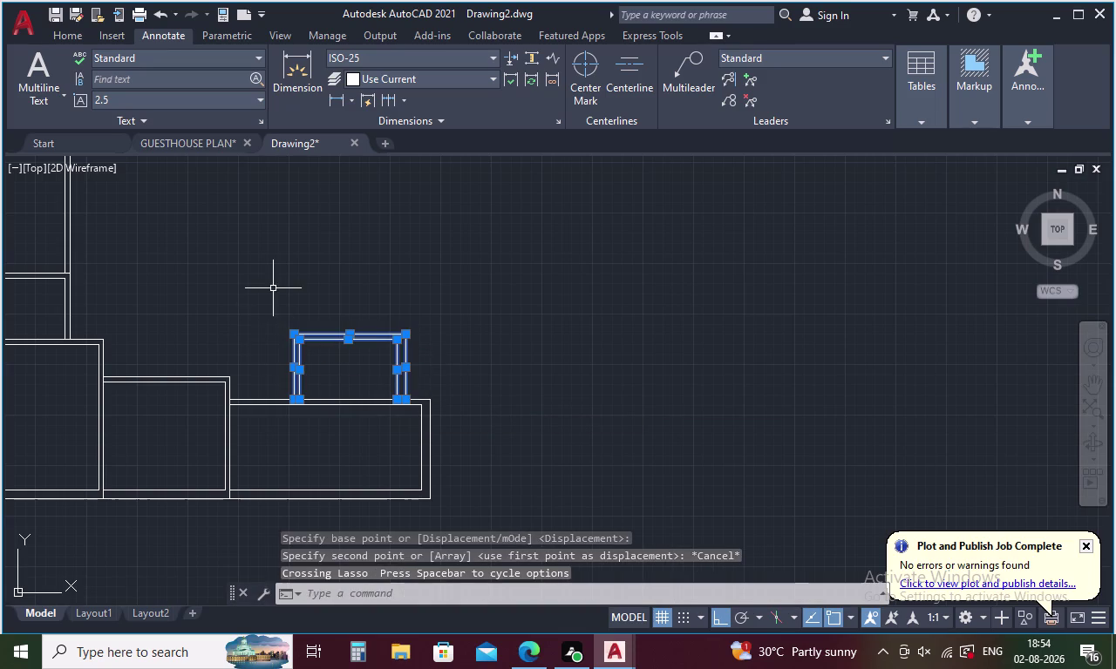
right_click(475, 328)
click(532, 376)
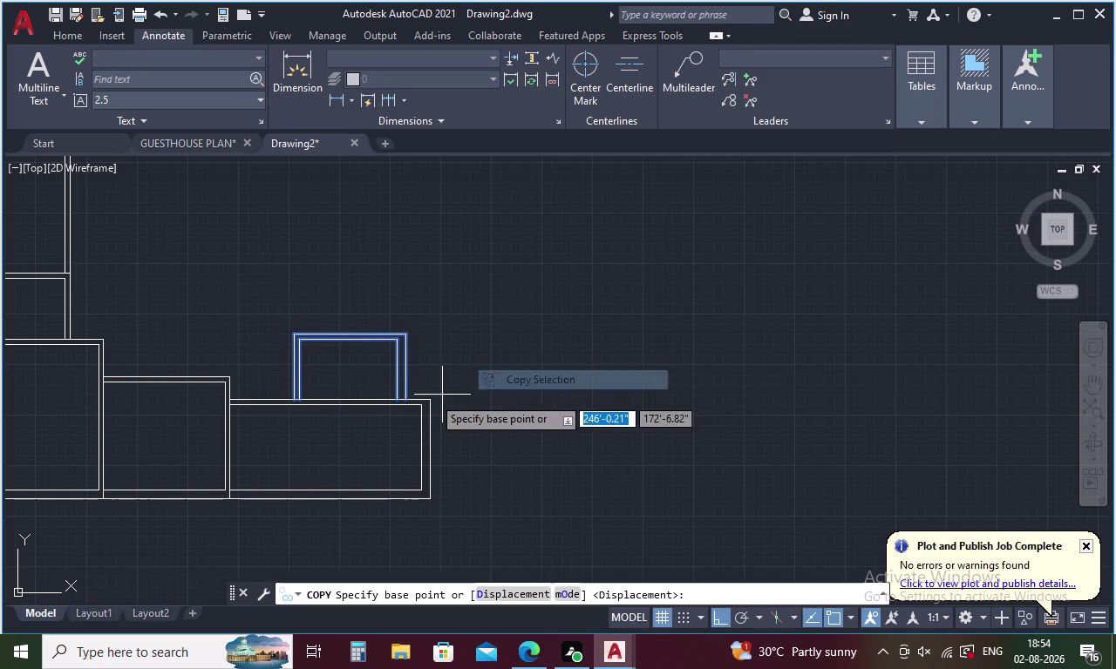
click(409, 399)
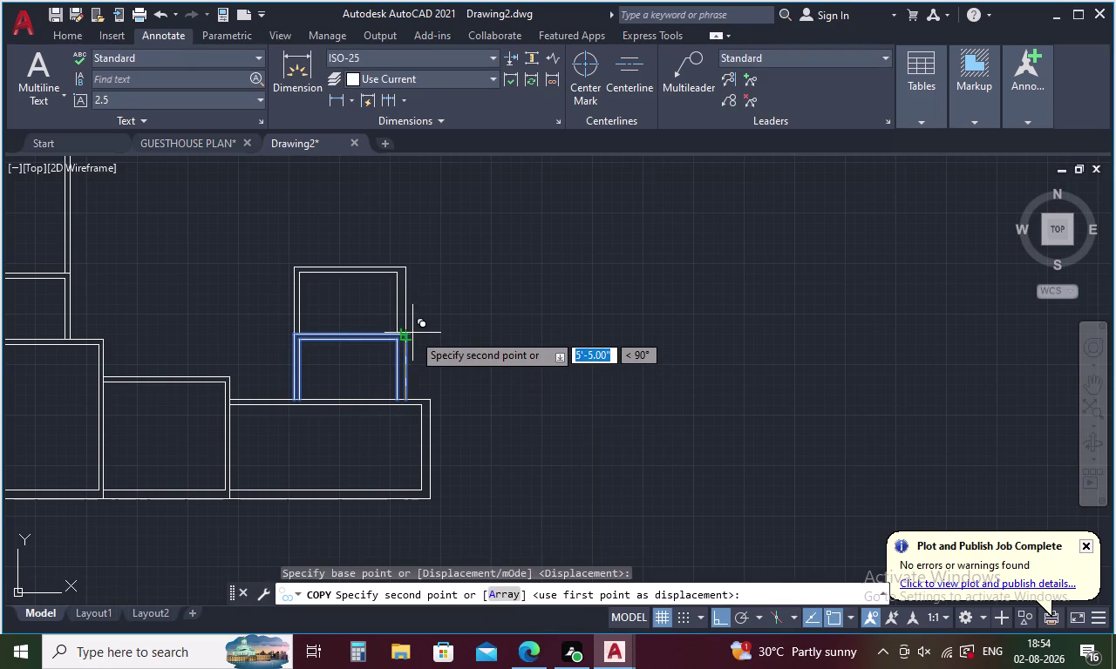
scroll(up, 3)
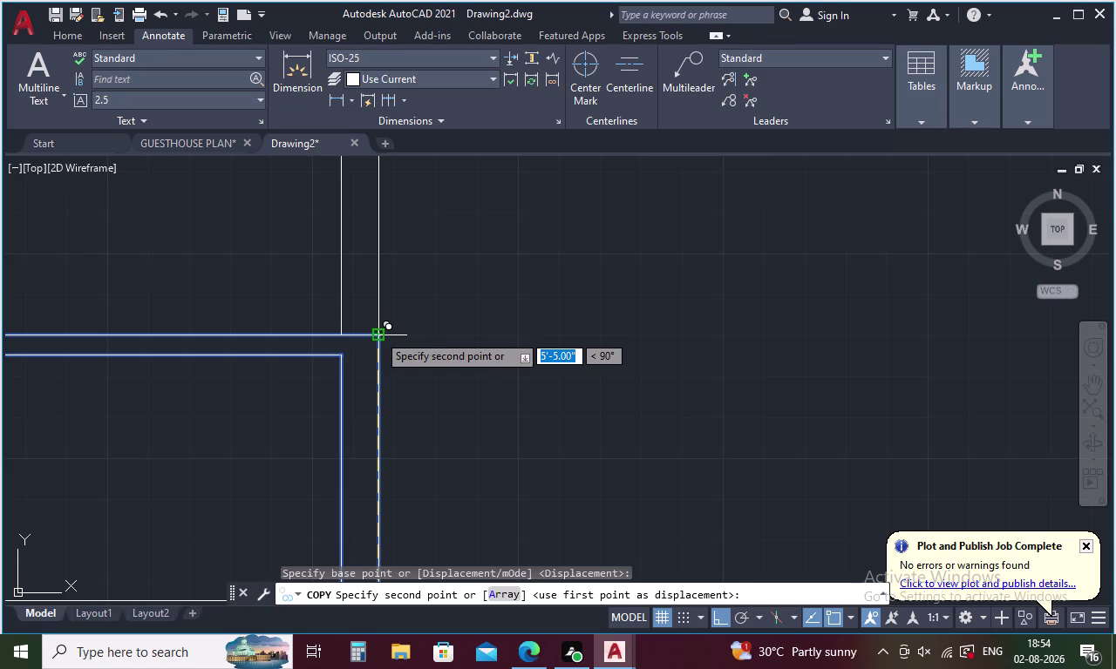
click(377, 333)
scroll(down, 3)
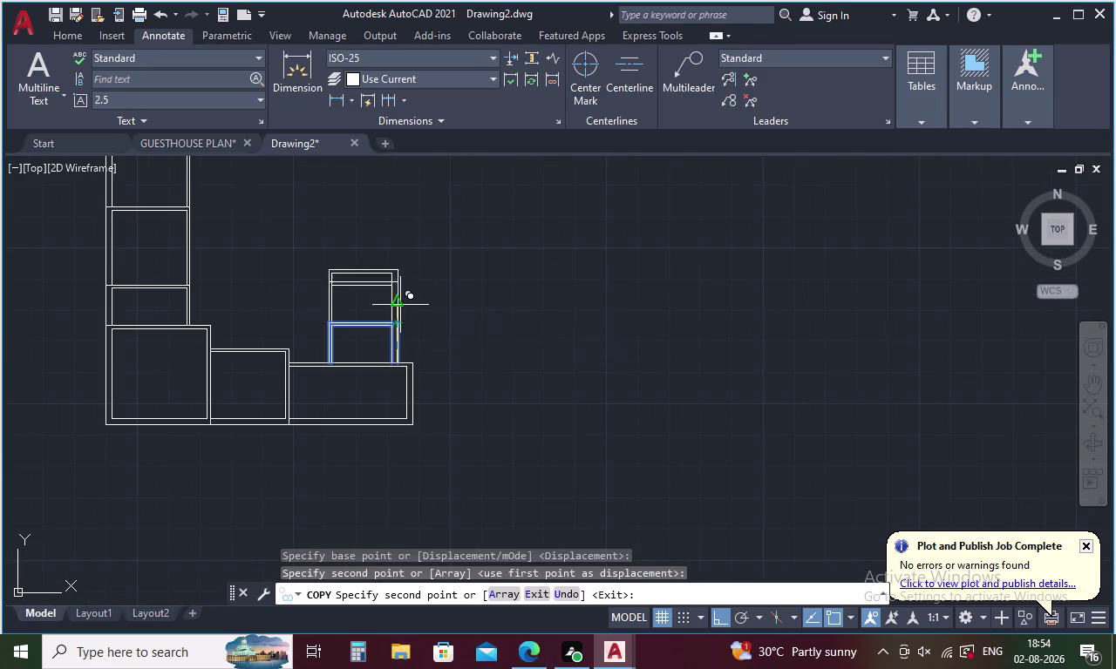
scroll(up, 3)
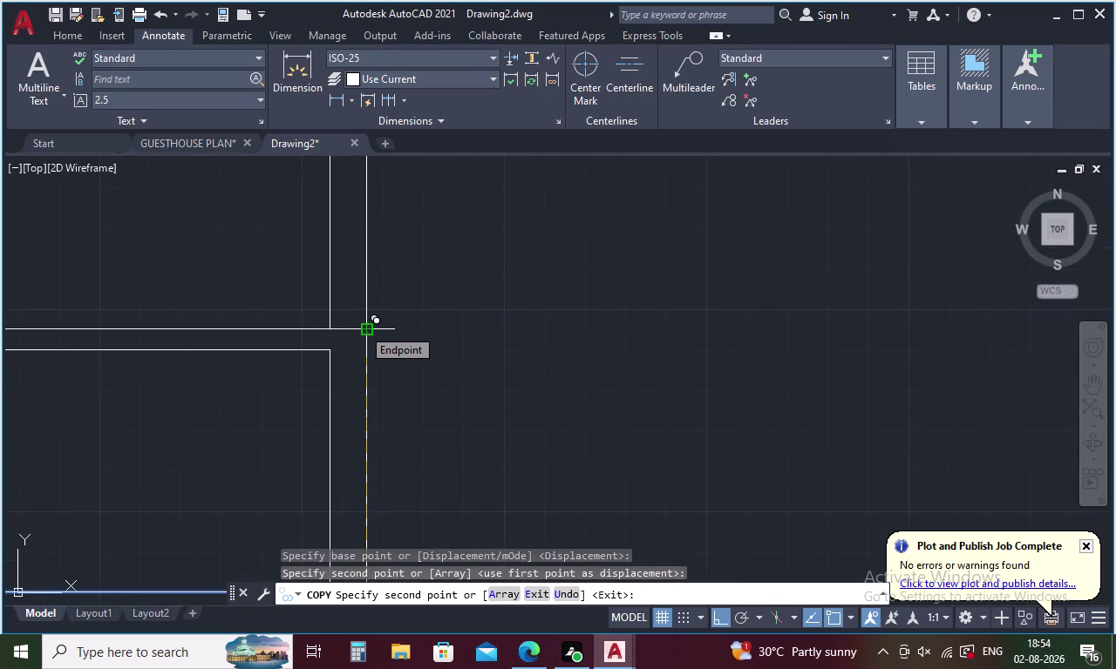
click(361, 328)
scroll(down, 3)
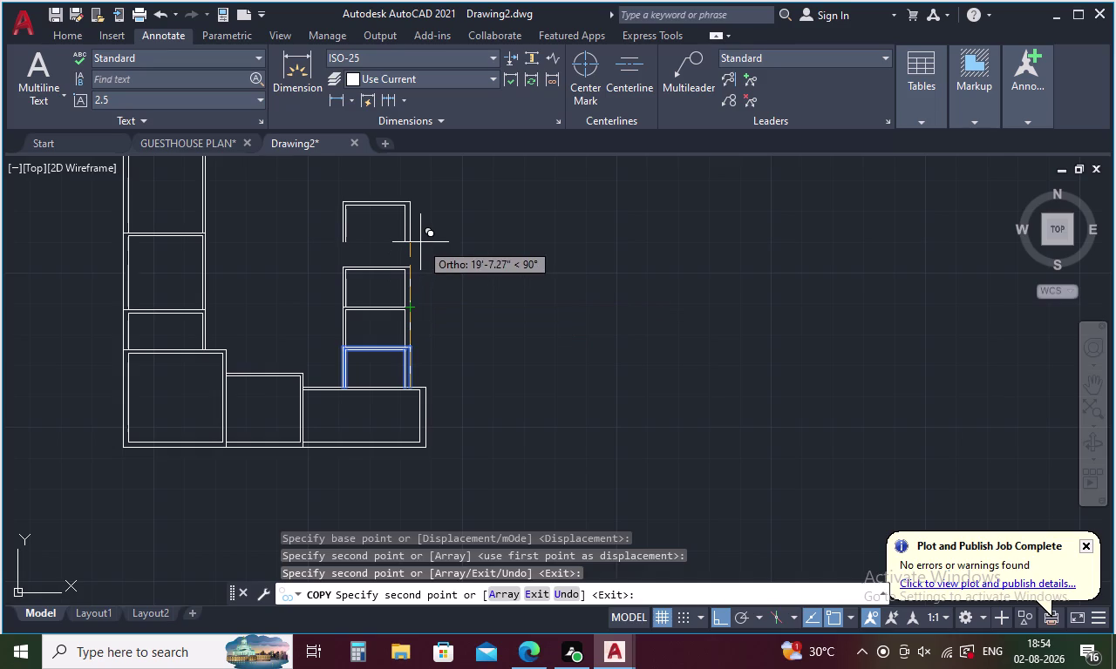
key(Escape)
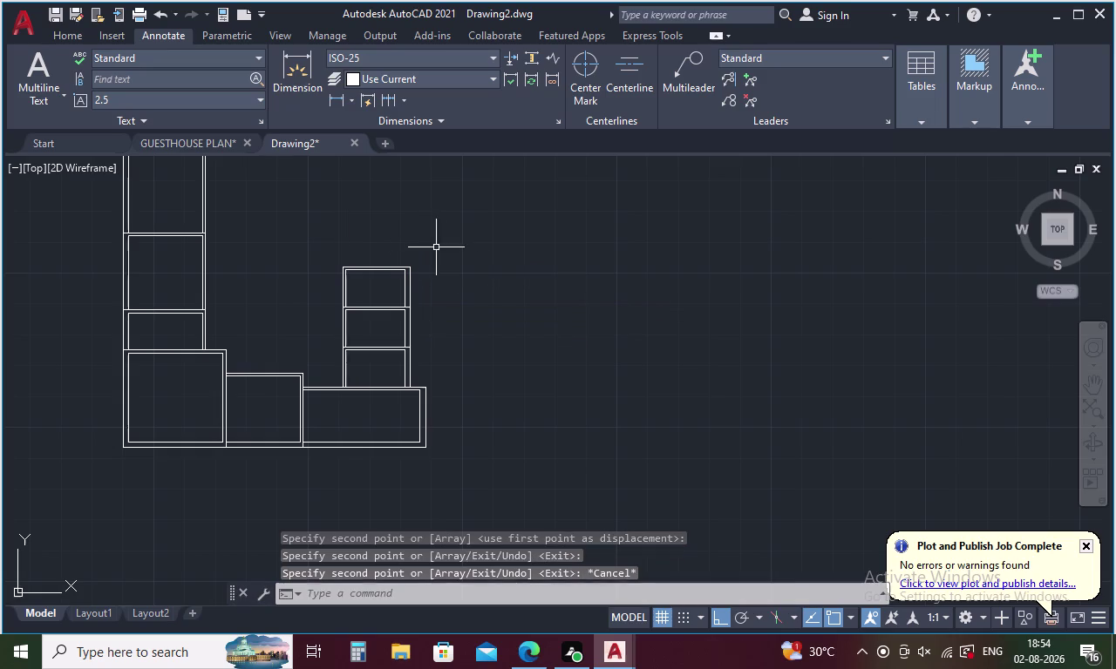
Start a line at the room column's top corner and draw 2 feet right.
key(l)
key(Return)
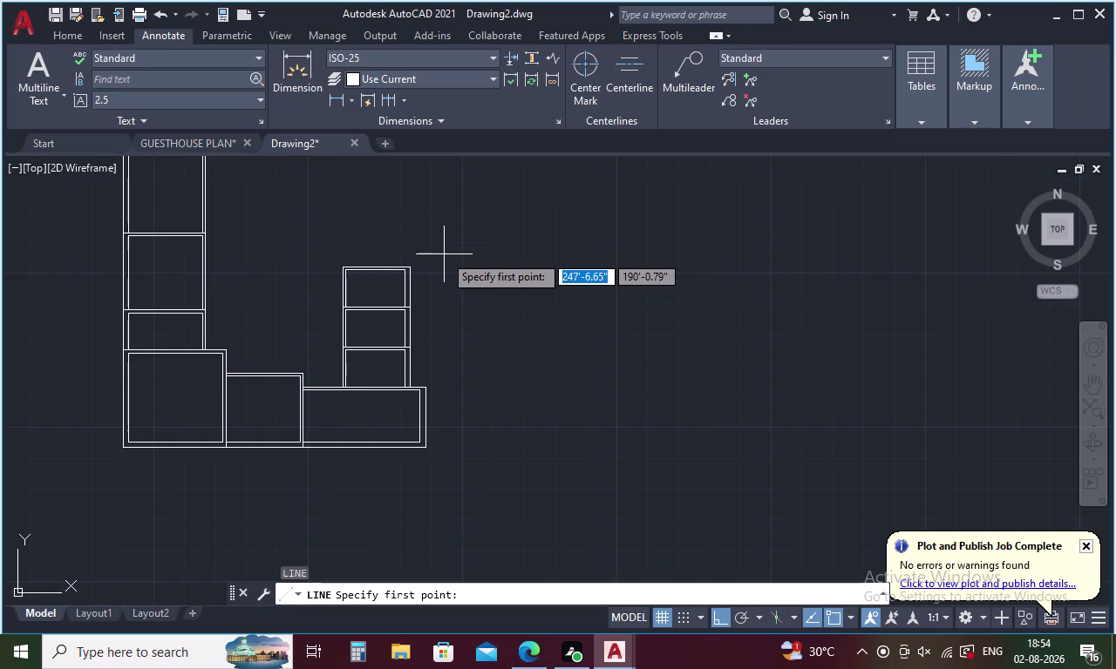
click(413, 266)
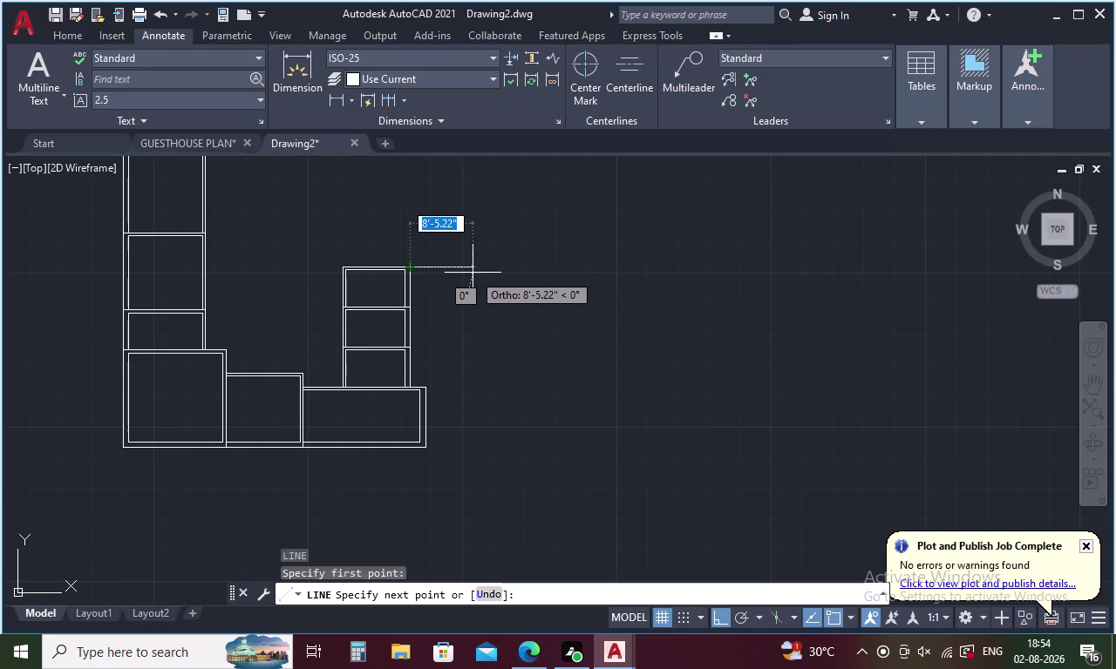
key(2)
key(apostrophe)
key(Return)
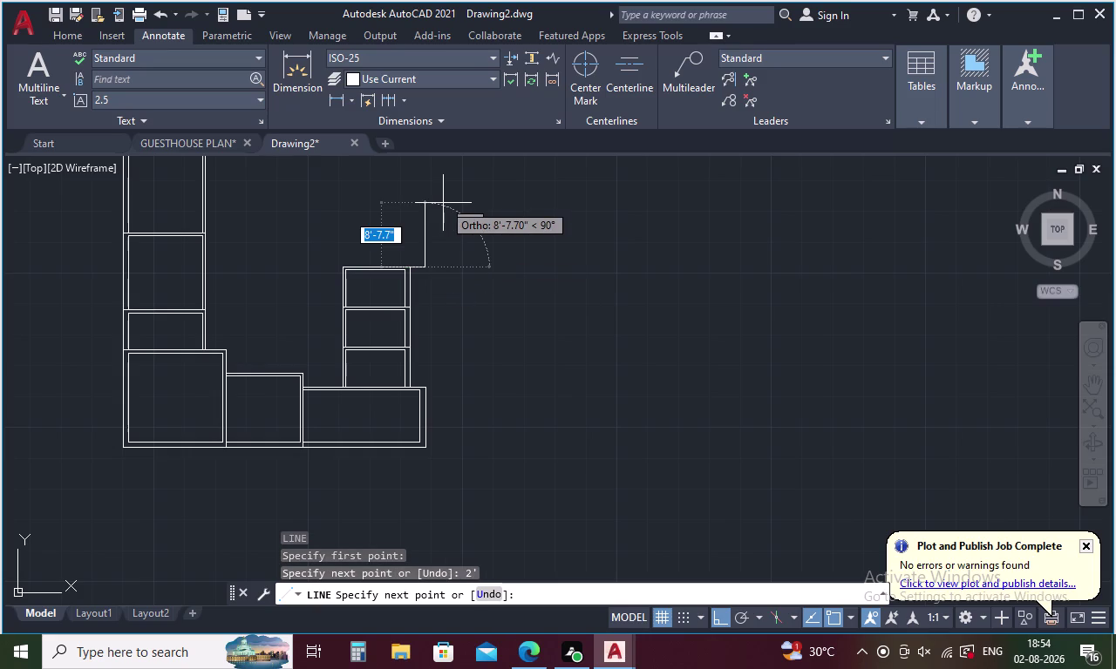
Draw a 3-foot upward segment, undo it, and redraw it at 5 feet.
key(3)
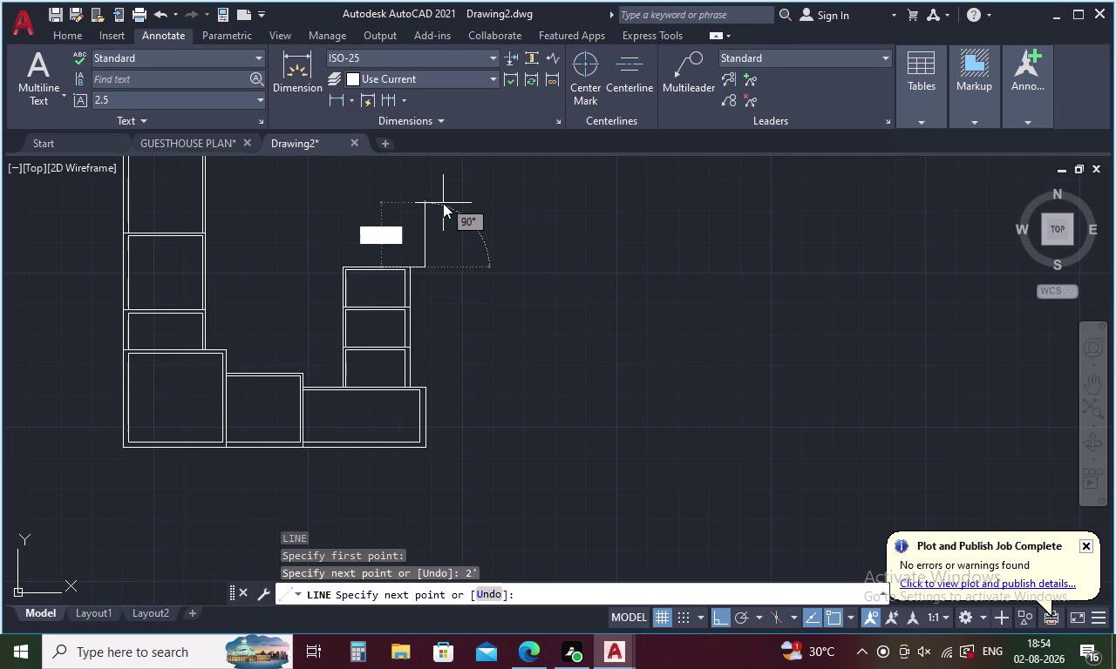
key(apostrophe)
key(Return)
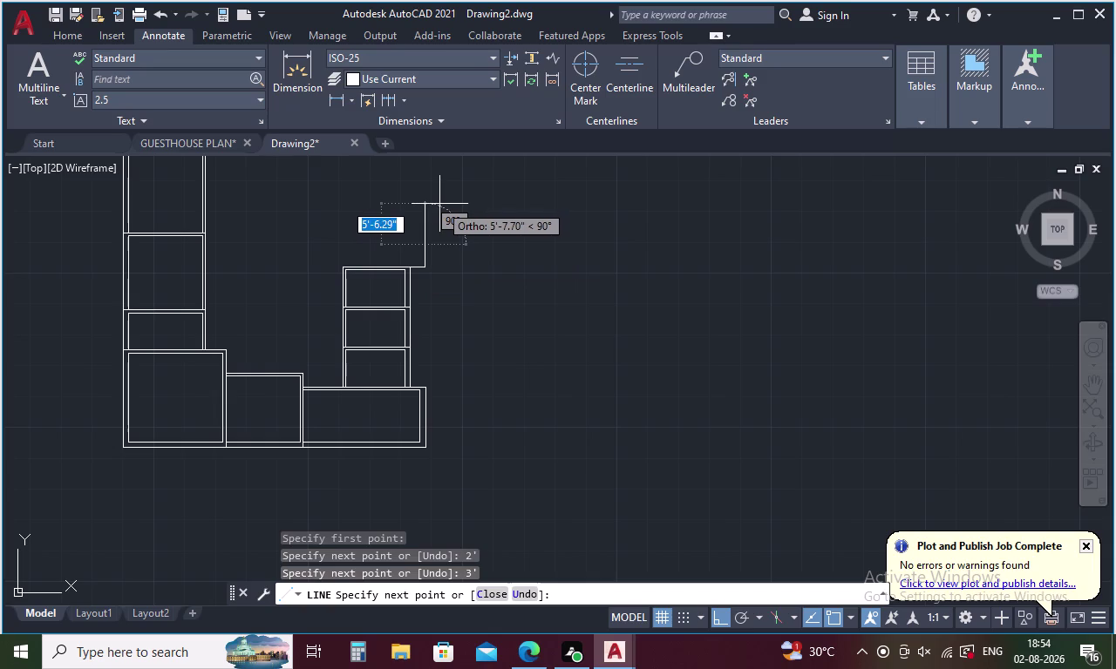
key(ctrl+z)
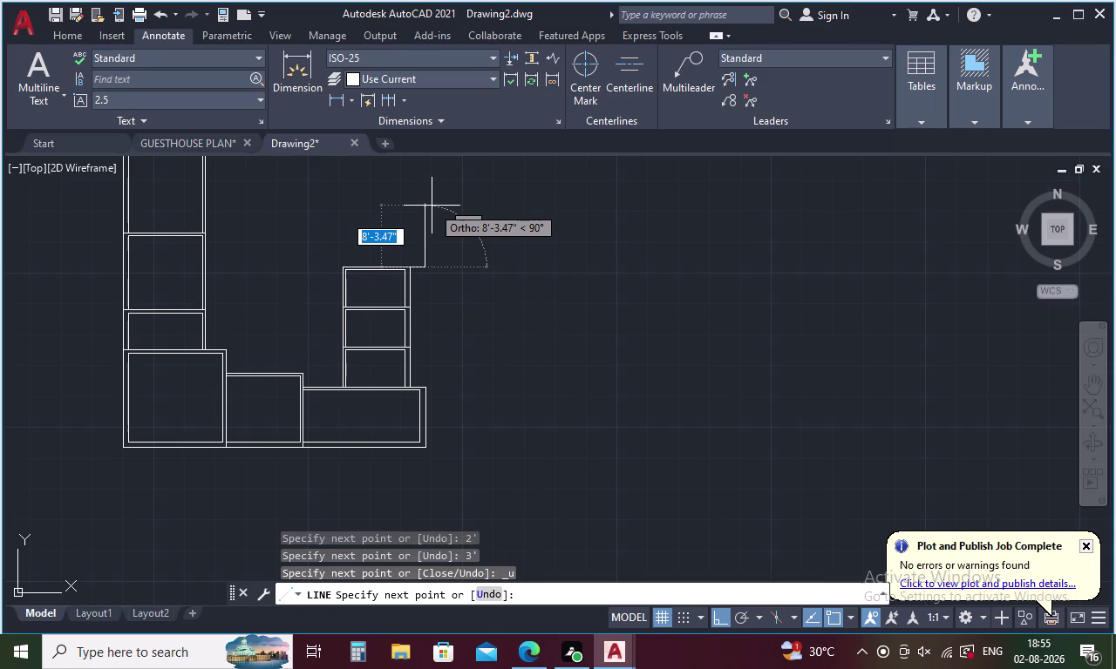
key(5)
key(apostrophe)
key(Return)
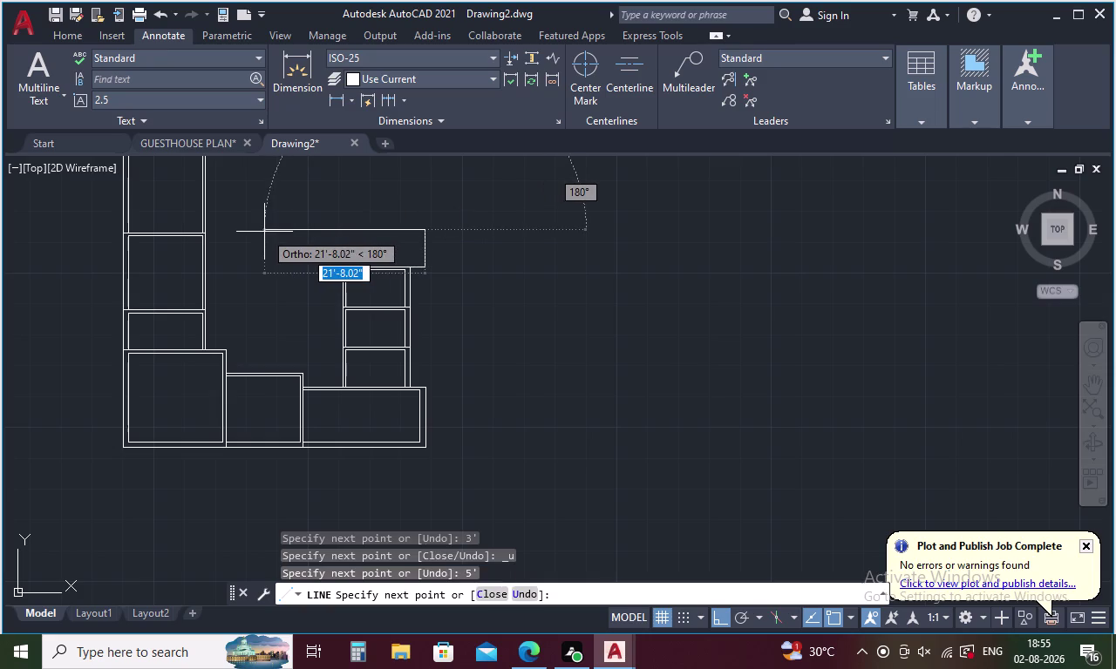
key(Escape)
key(o)
key(Return)
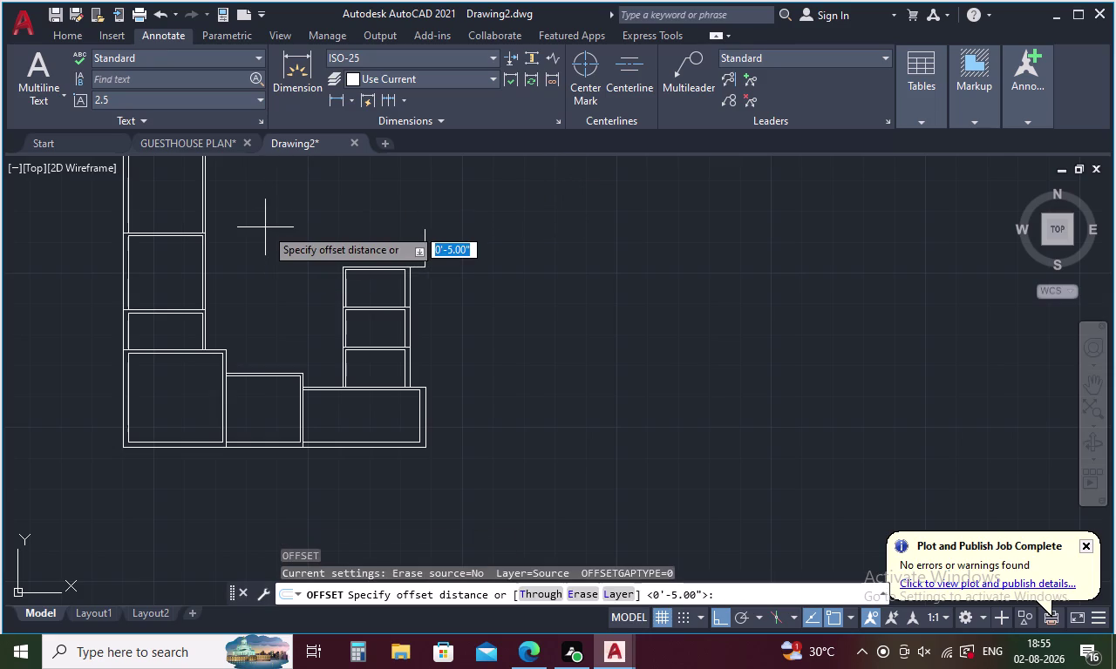
Double the short vertical wall stub with a 9-inch offset on its inner side.
key(9)
key(Return)
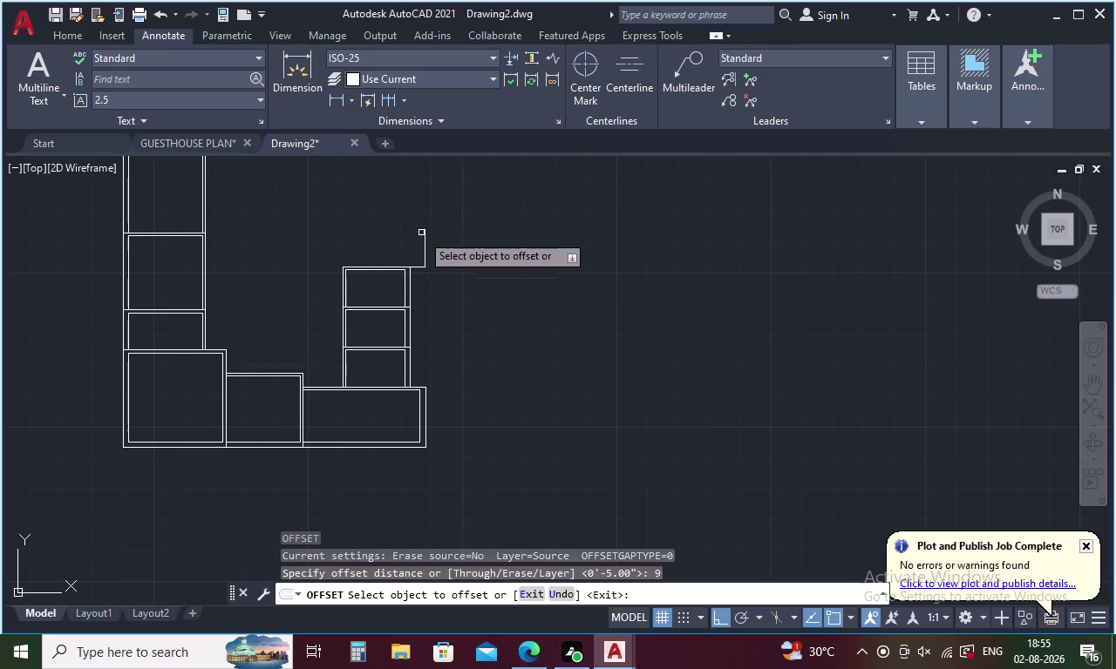
click(424, 238)
click(400, 243)
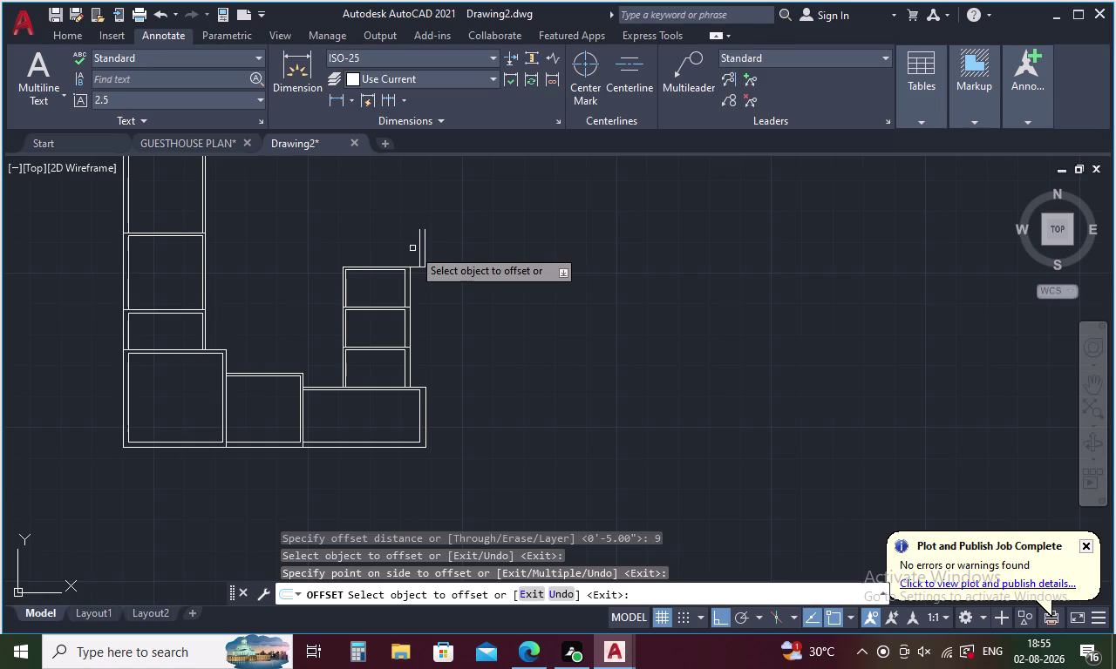
key(space)
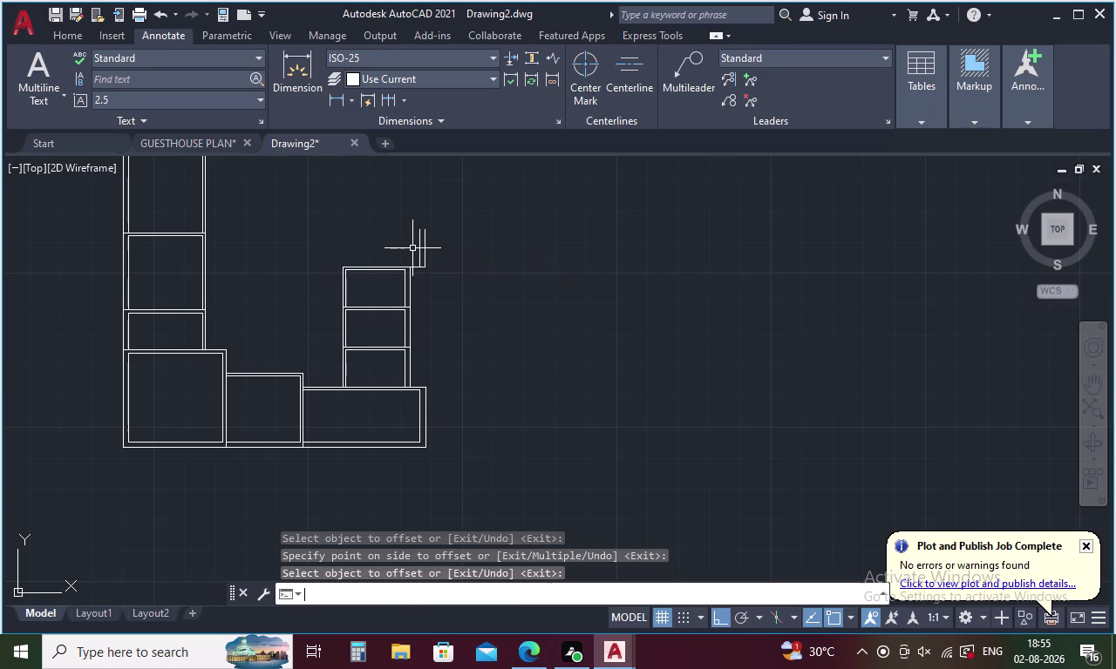
Try offsetting the stub by 10 inches, then cancel.
key(space)
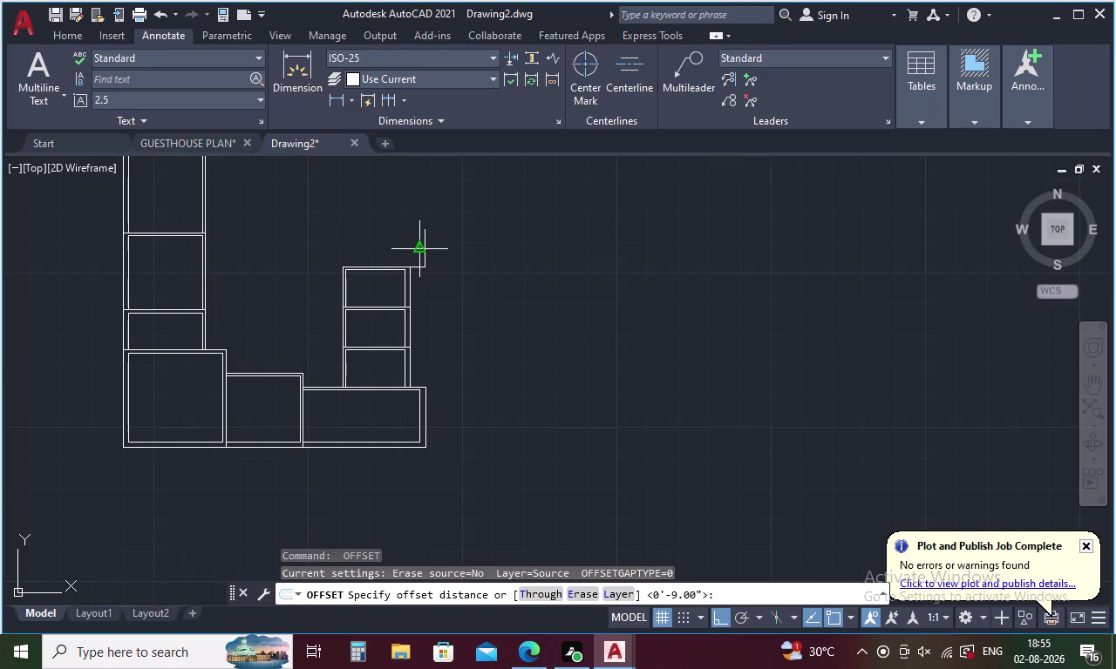
key(1)
key(0)
key(Return)
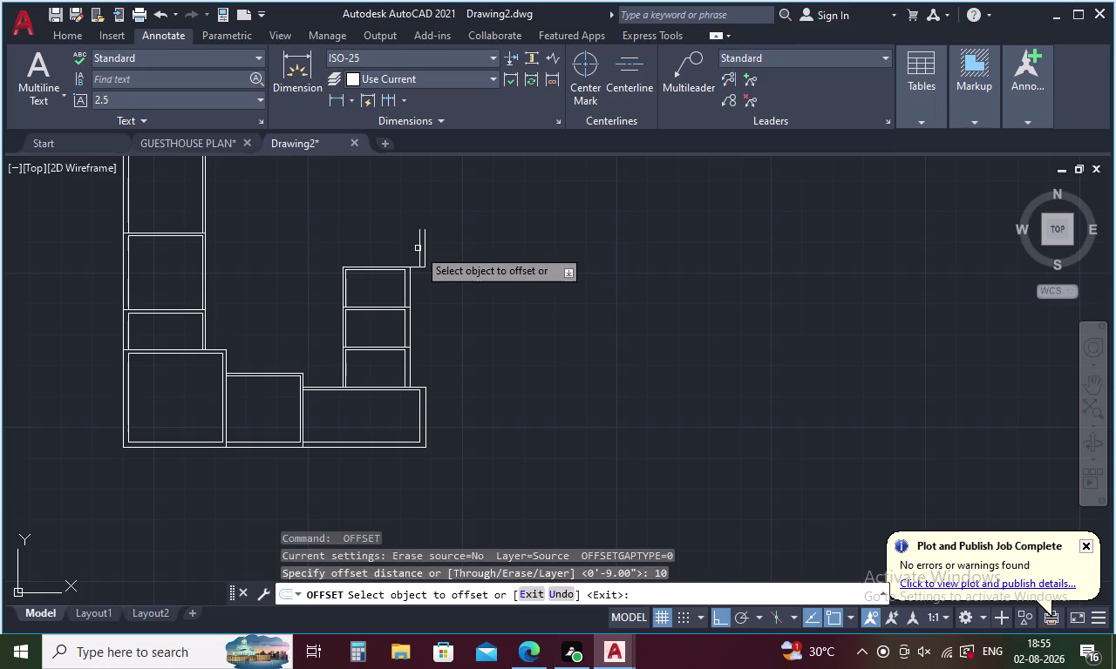
click(420, 246)
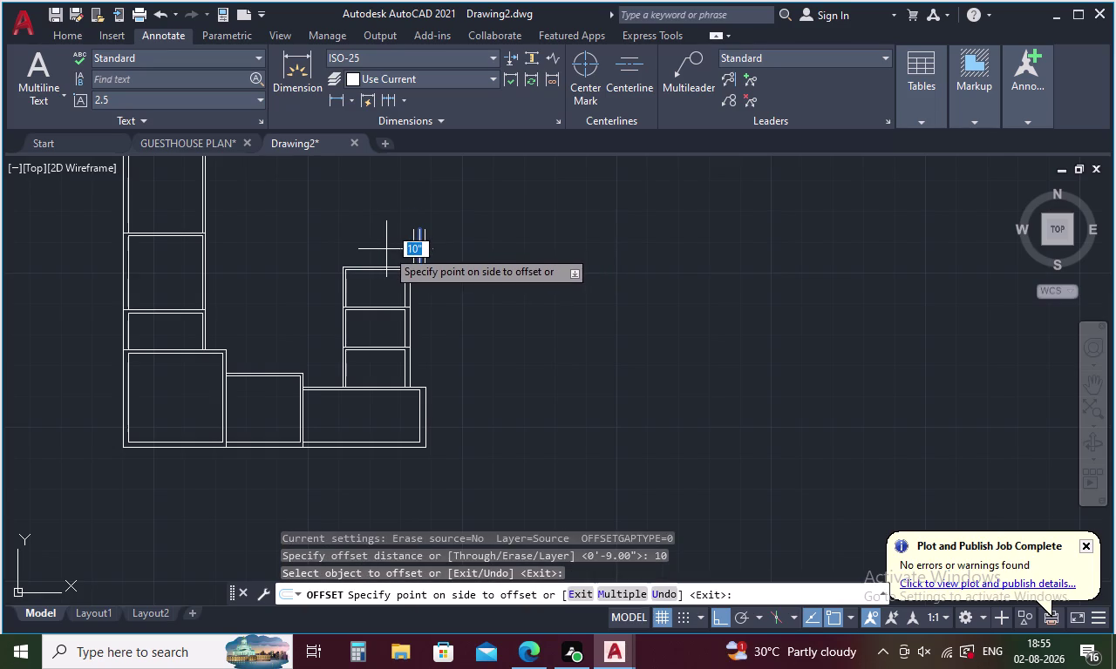
key(Escape)
Copy the short vertical wall stub 10 feet to its left.
key(o)
key(Return)
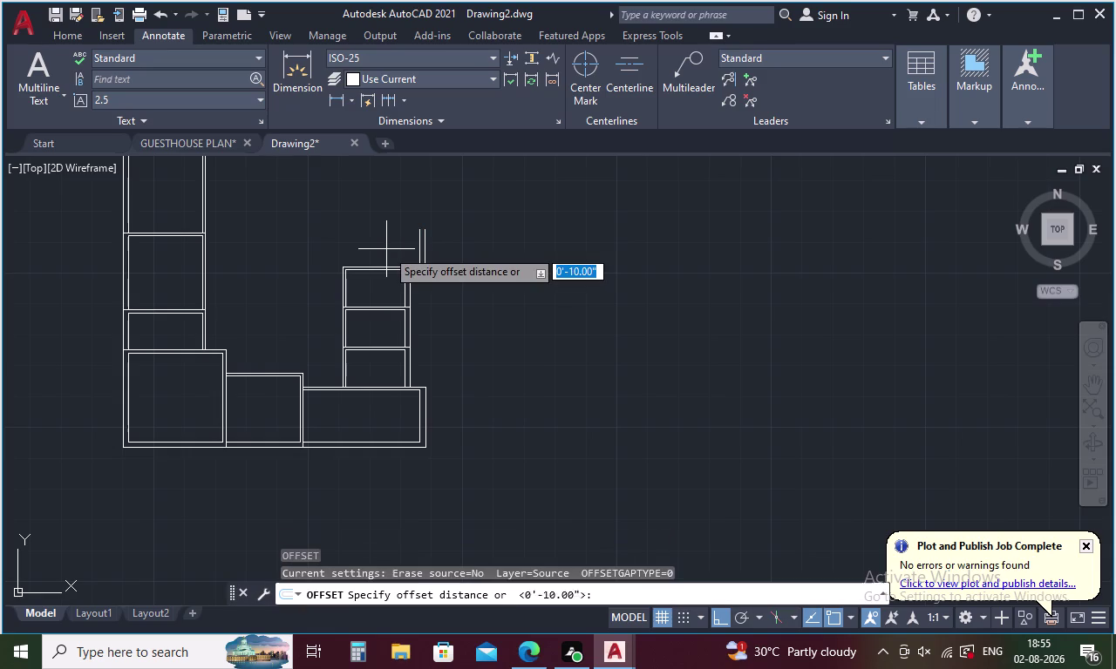
text(10)
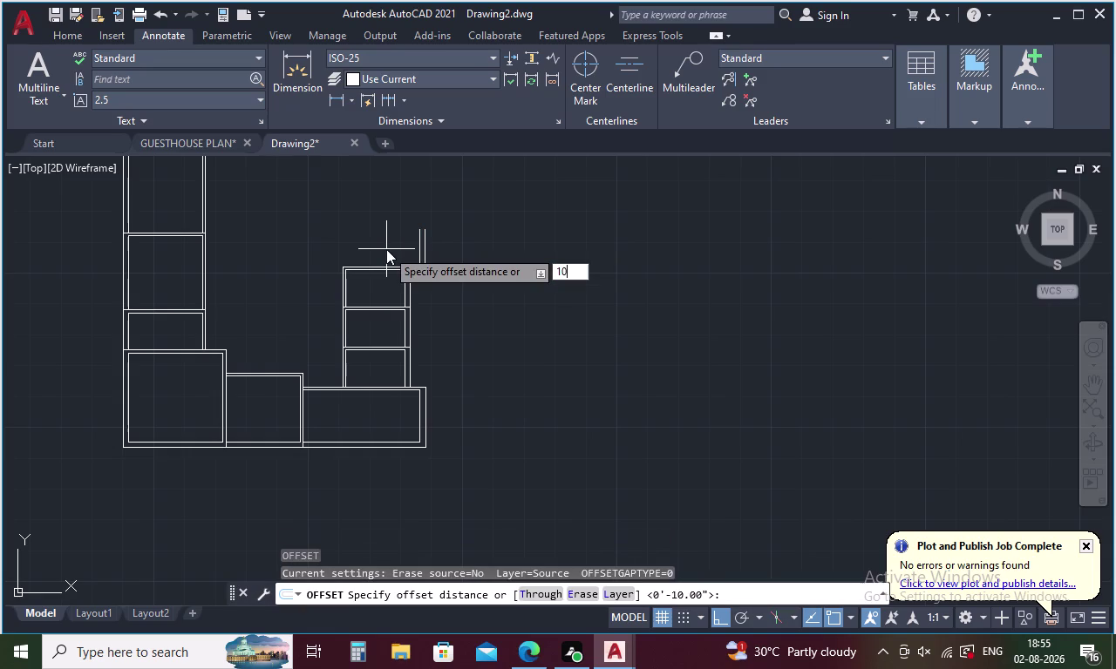
key(apostrophe)
key(Return)
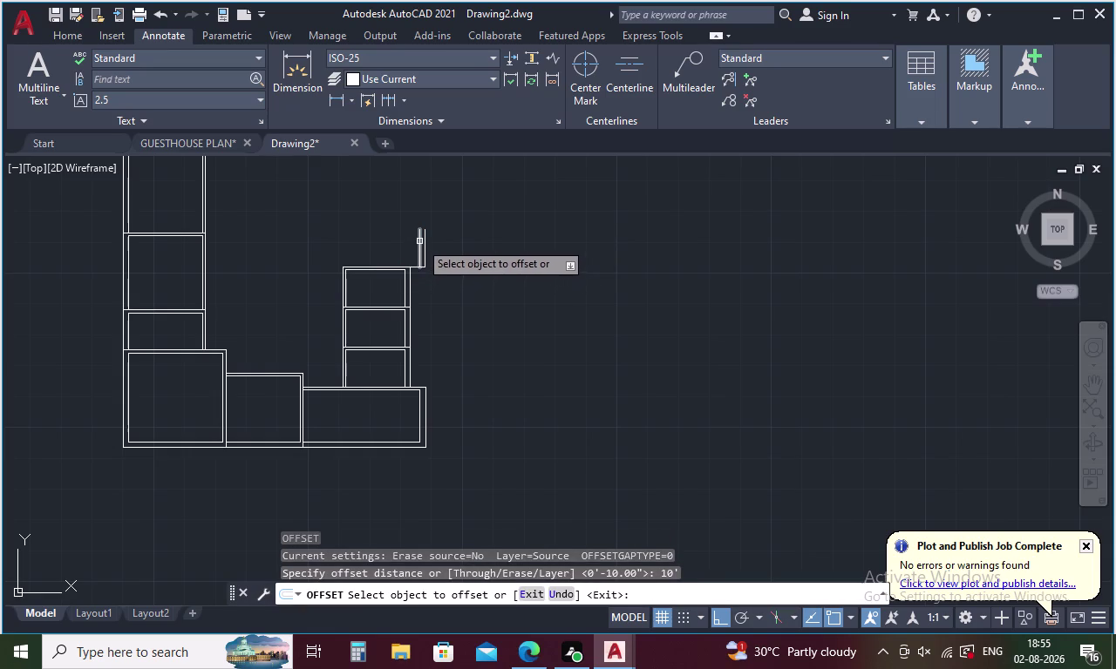
click(419, 241)
click(366, 247)
key(Escape)
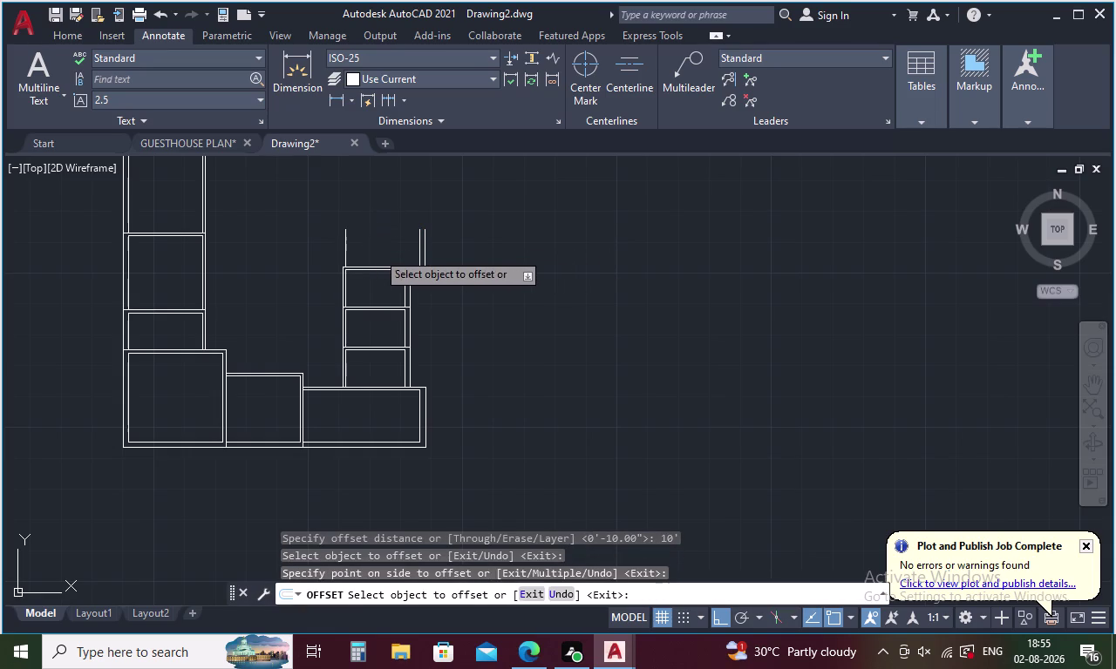
key(l)
key(Return)
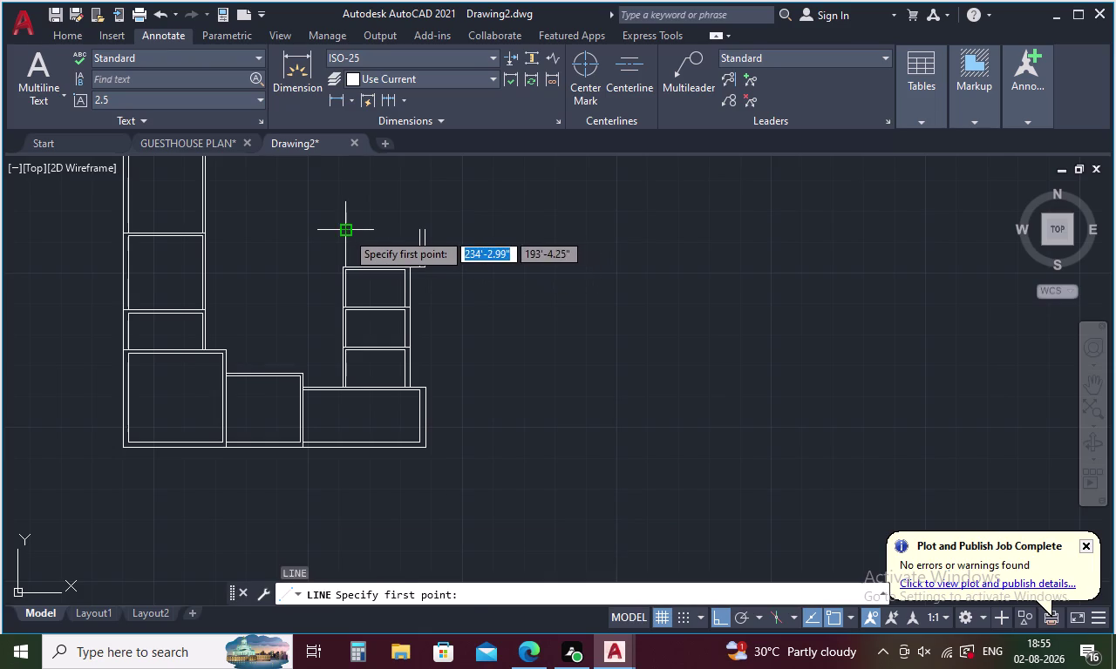
Draw the upper room's top wall line between the tops of the wall lines.
click(346, 232)
scroll(up, 3)
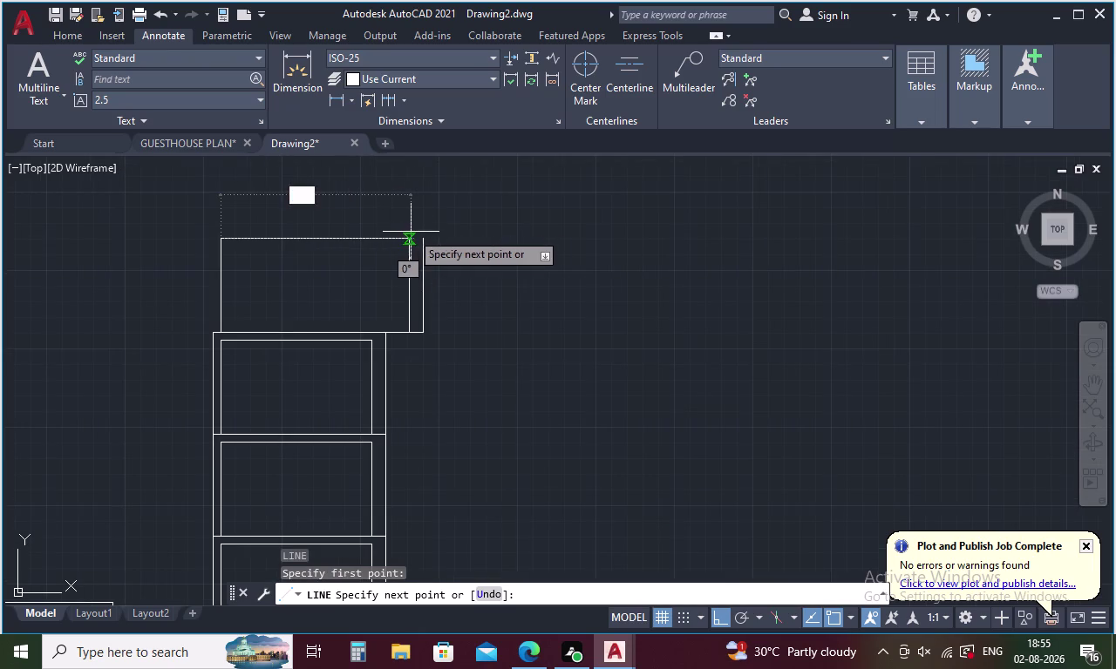
scroll(up, 3)
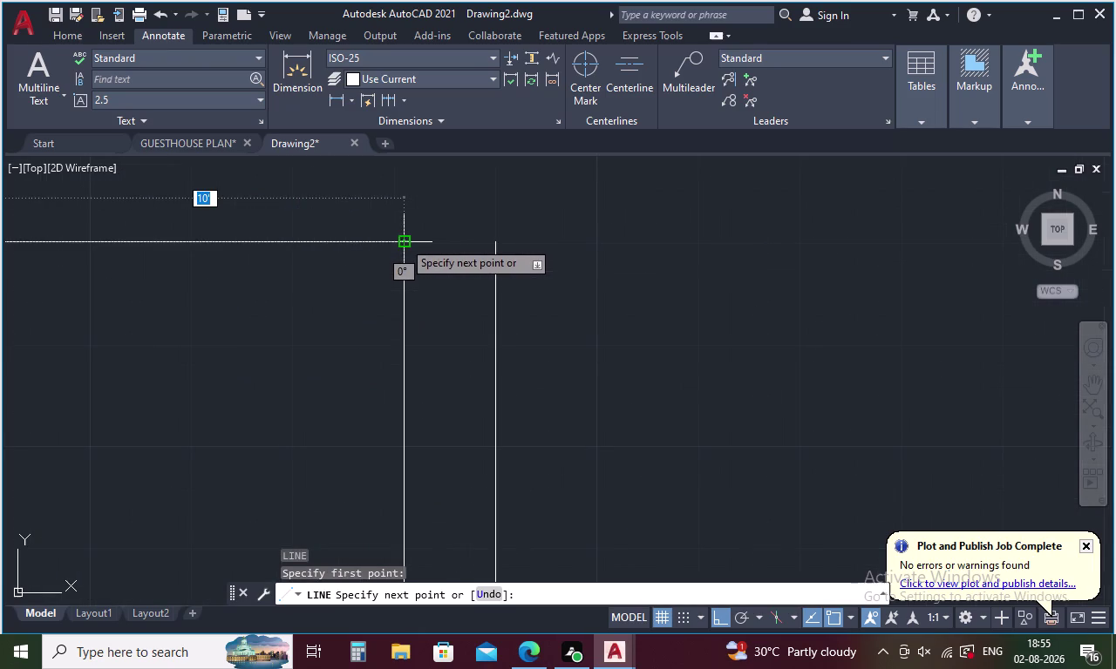
click(403, 241)
key(Escape)
Offset the top and left wall lines 5 inches outward.
key(o)
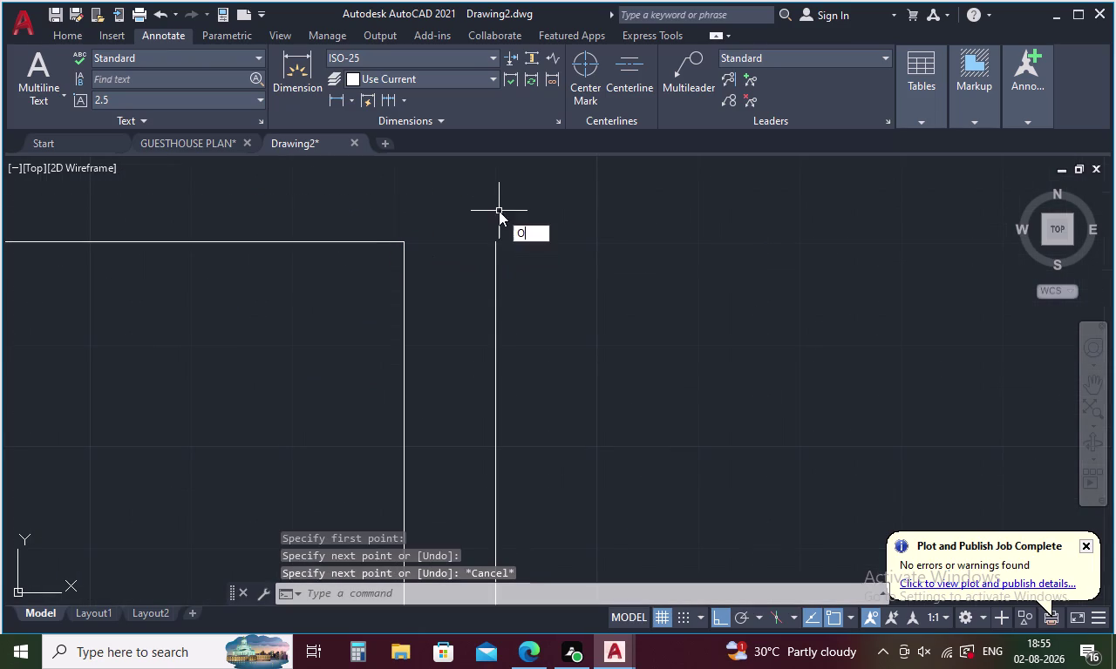
key(Return)
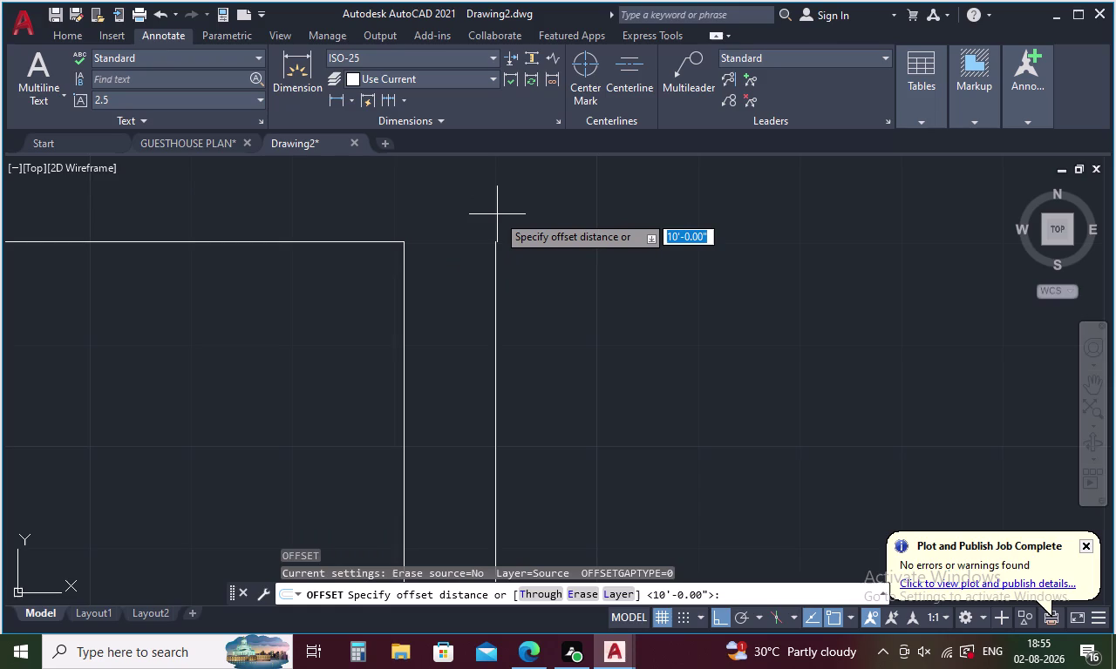
key(5)
key(Return)
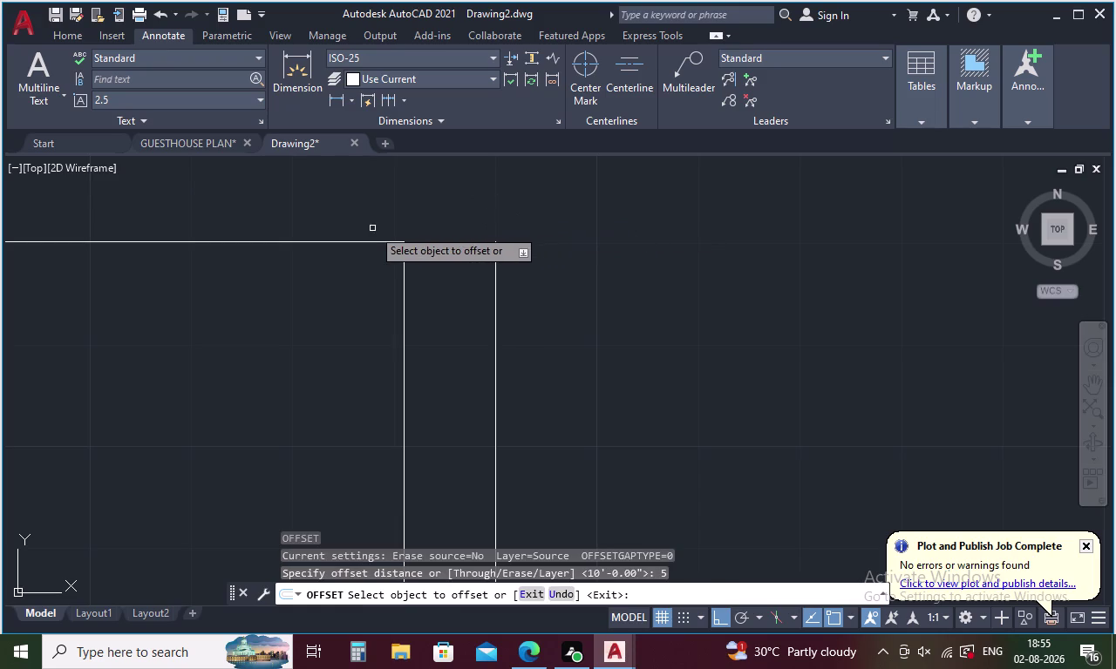
click(364, 241)
click(361, 212)
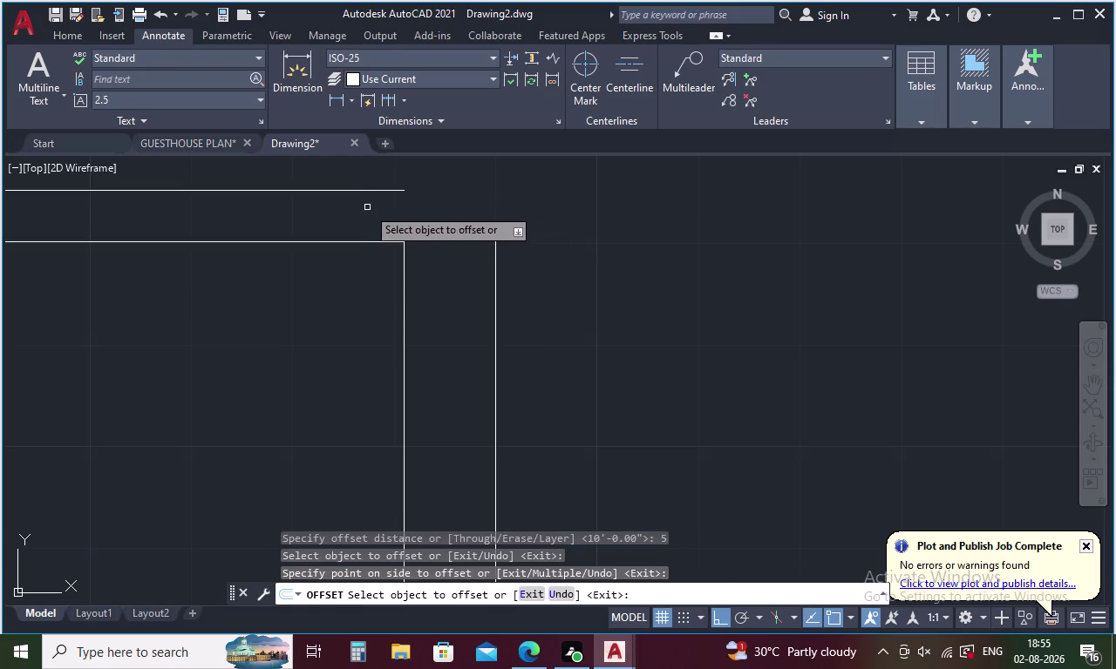
scroll(down, 3)
click(188, 253)
click(170, 253)
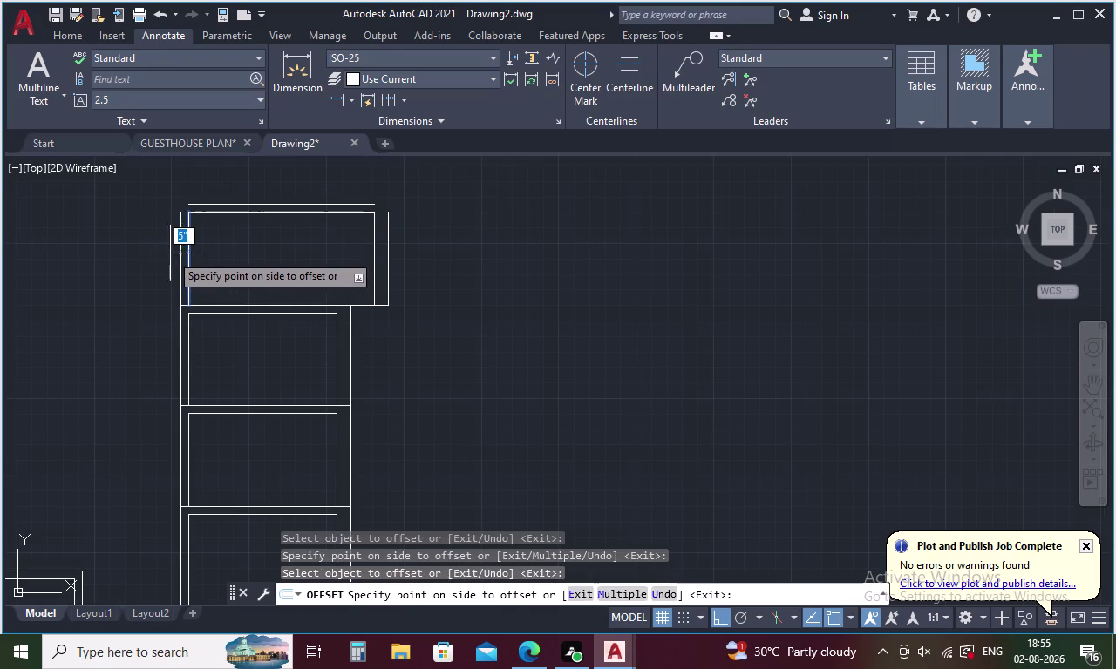
key(Escape)
text(F)
key(space)
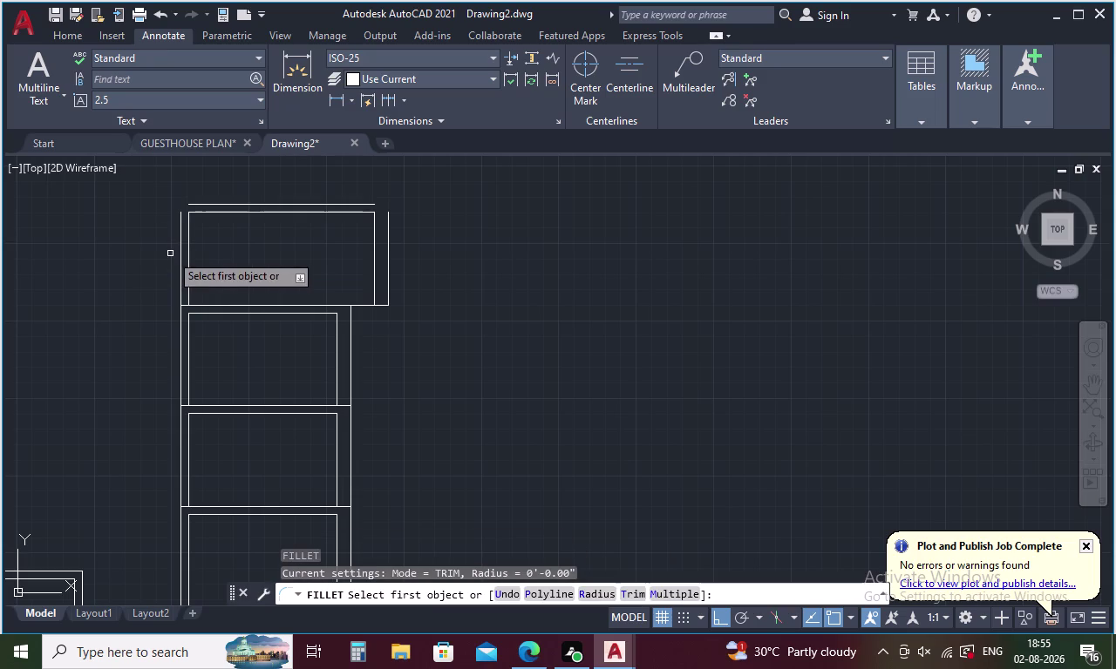
Fillet the outer top line to the outer left and right lines at radius 0.
click(179, 224)
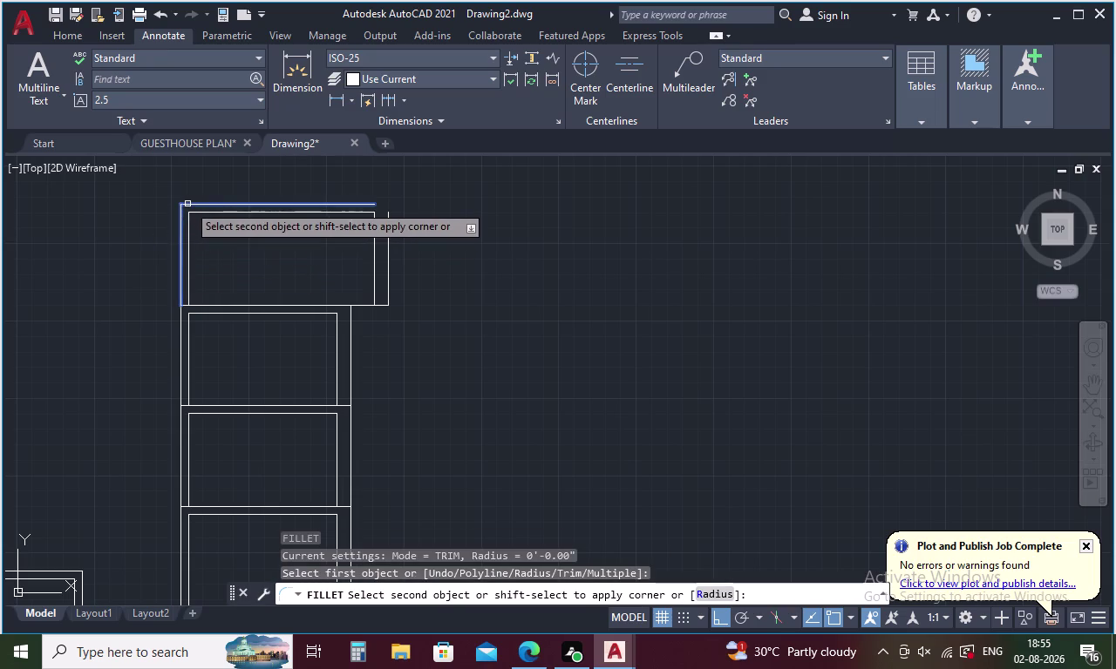
click(187, 204)
key(space)
click(389, 216)
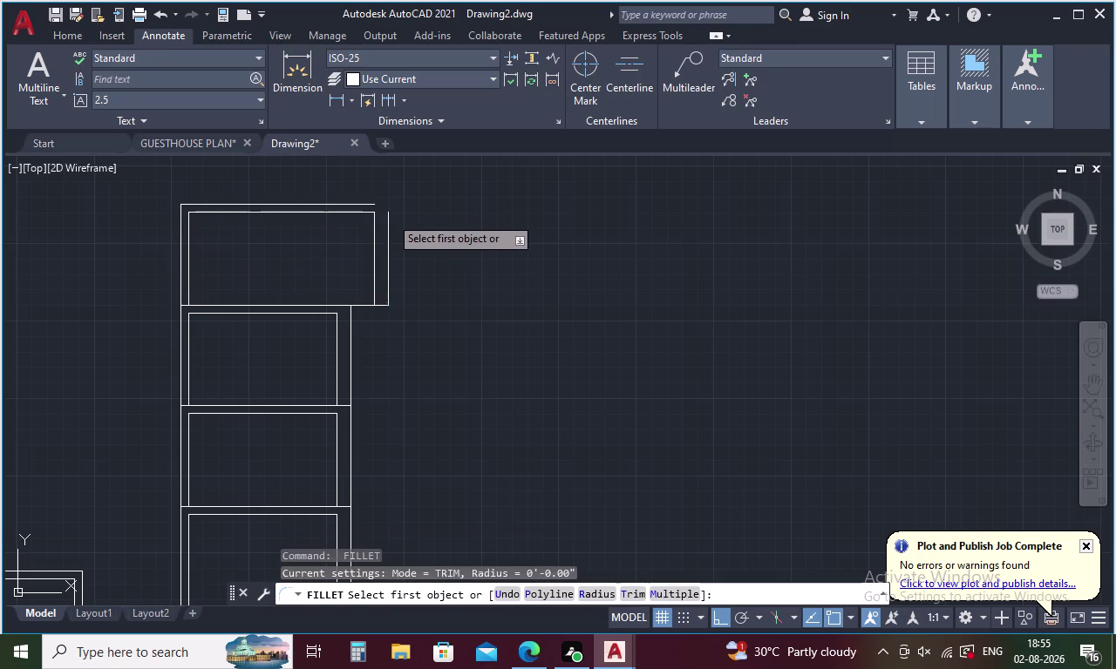
click(364, 206)
middle_drag(355, 236, 355, 245)
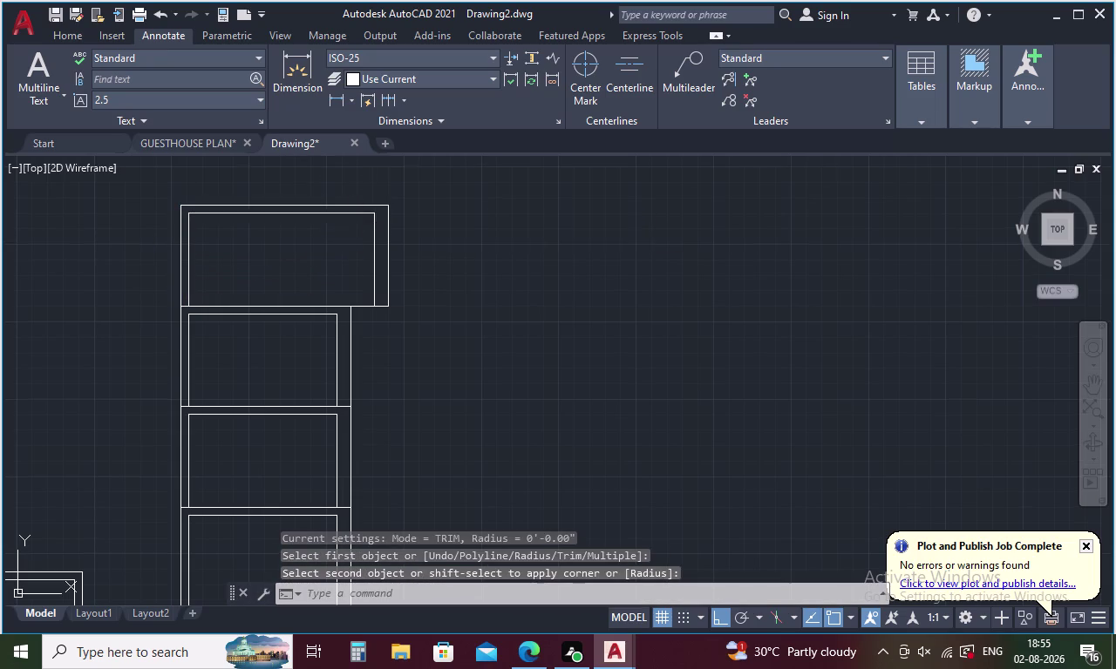
middle_drag(355, 245, 400, 359)
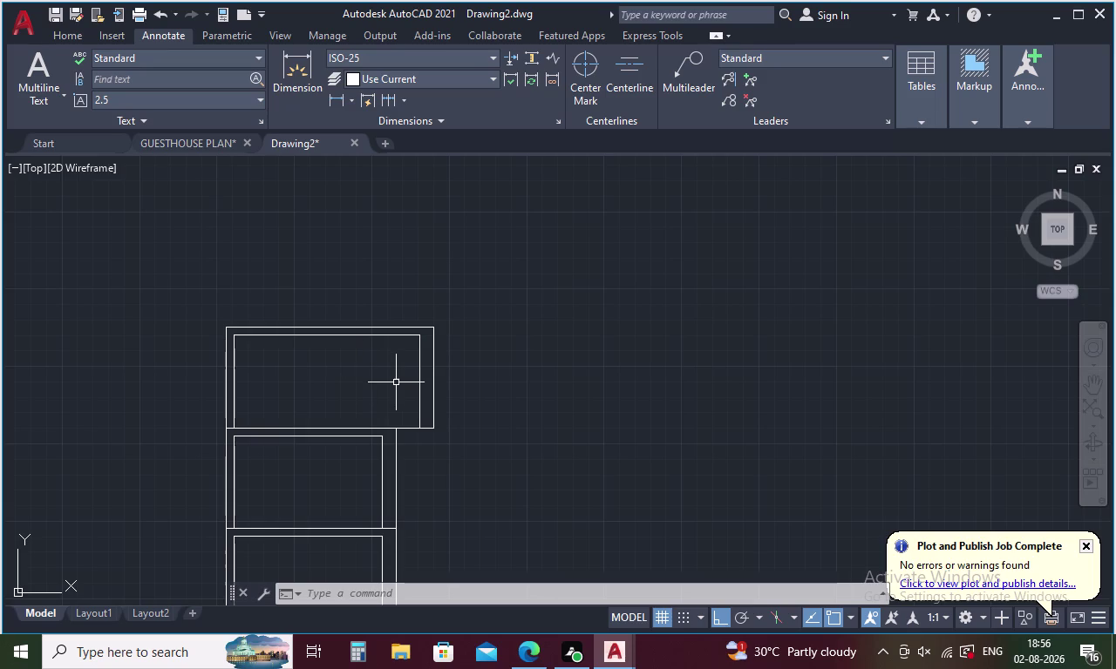
Draw a short two-segment line closing the upper room's lower-right outer corner.
key(l)
key(Return)
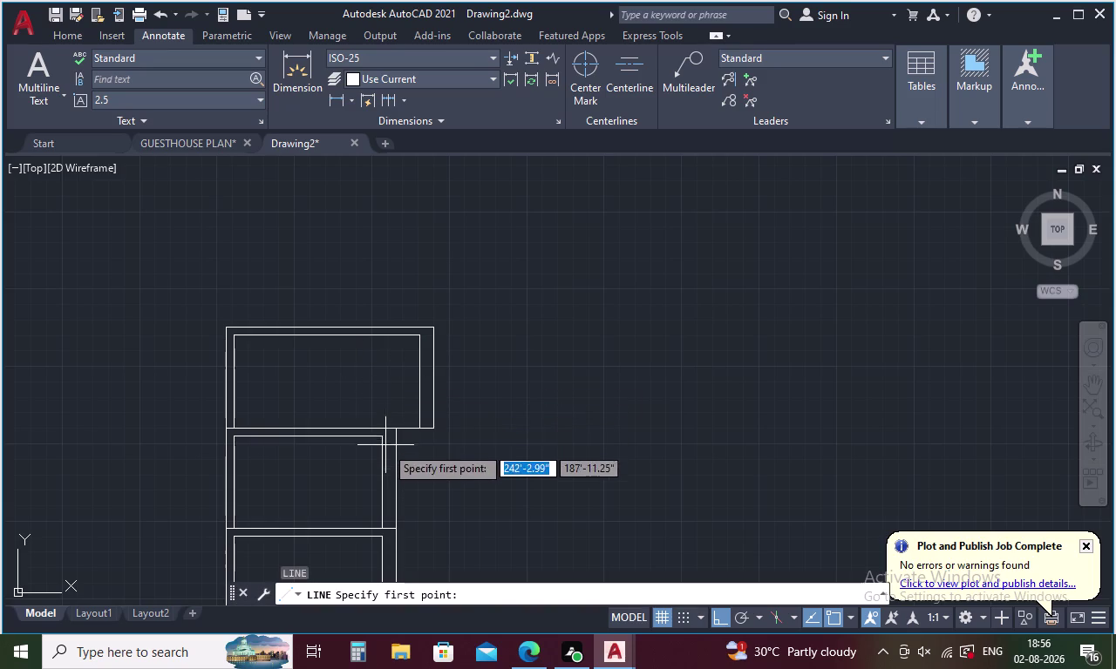
click(381, 436)
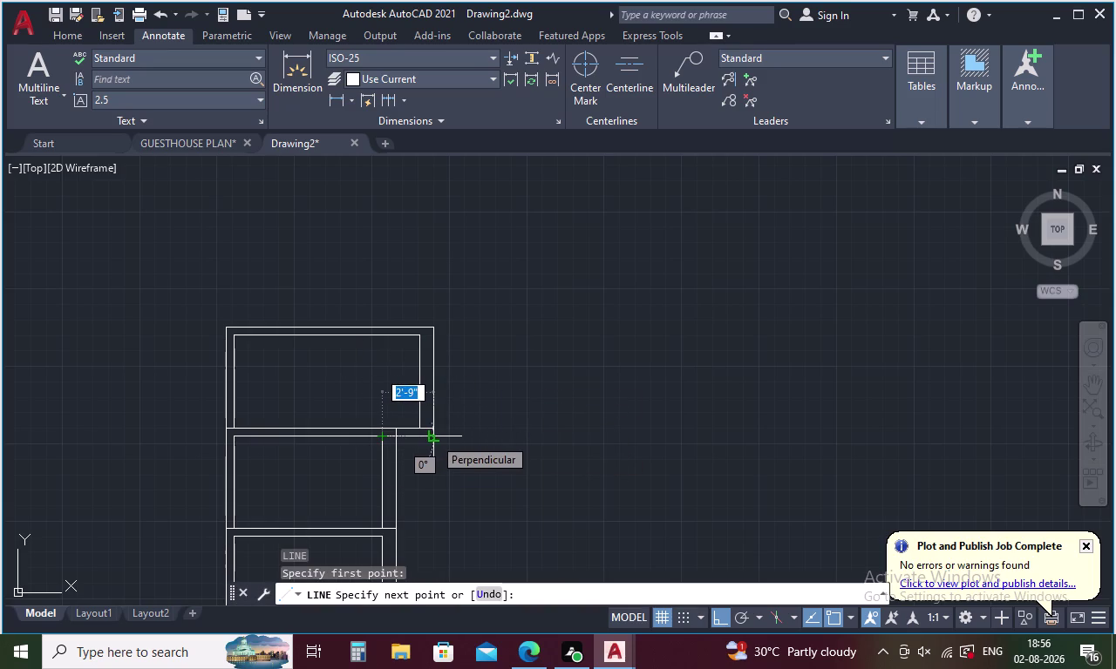
click(433, 437)
click(433, 429)
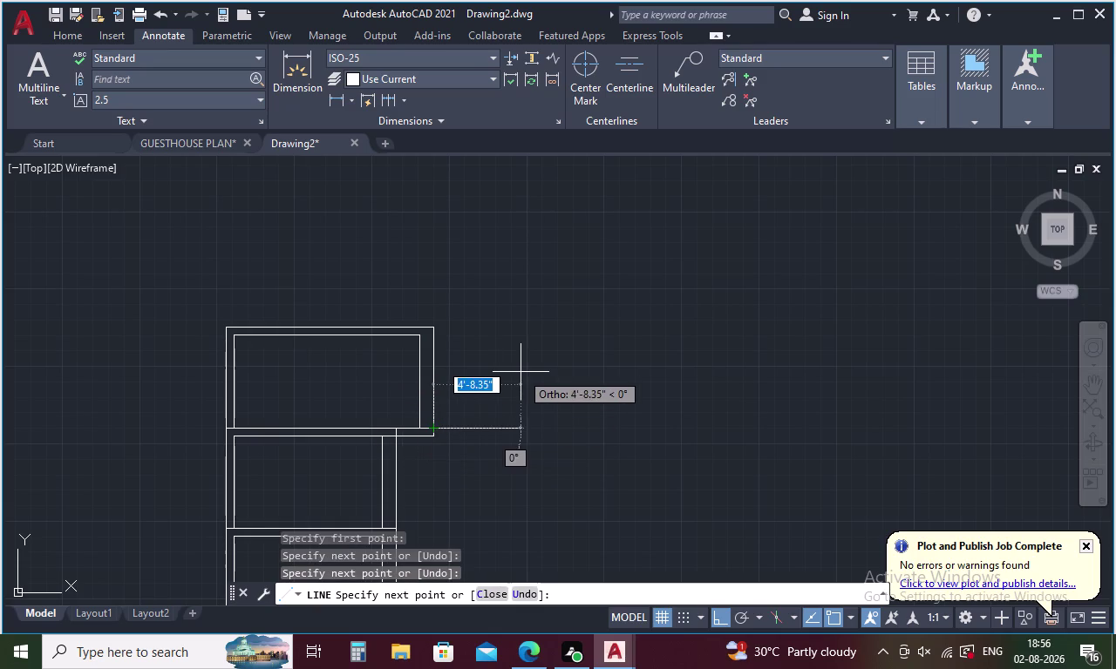
key(Escape)
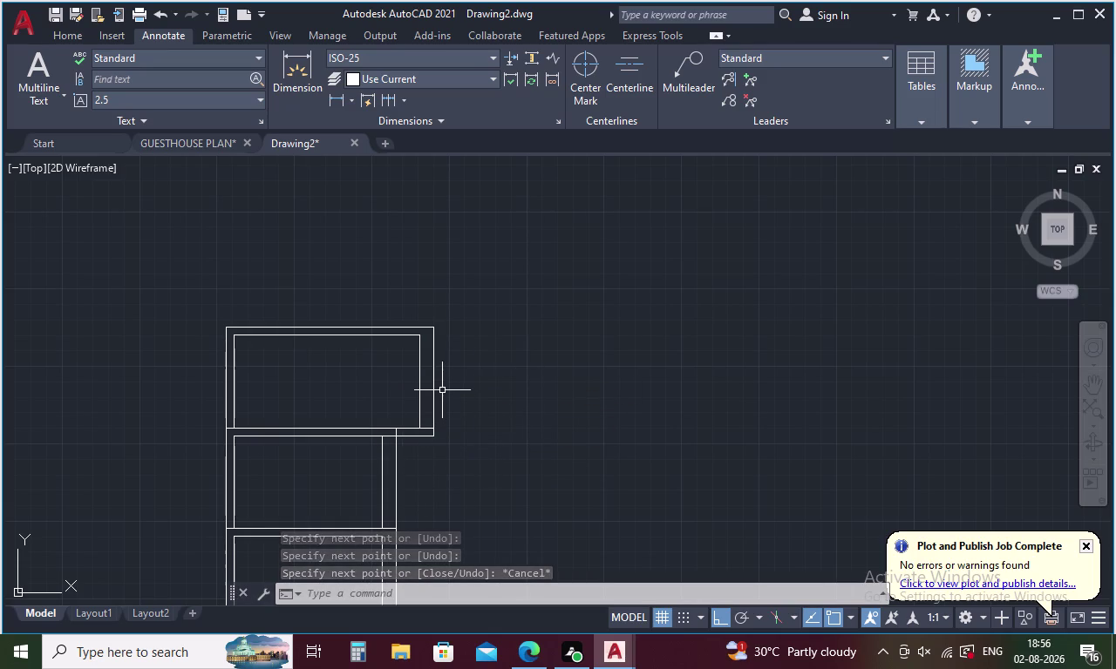
middle_drag(442, 390, 537, 413)
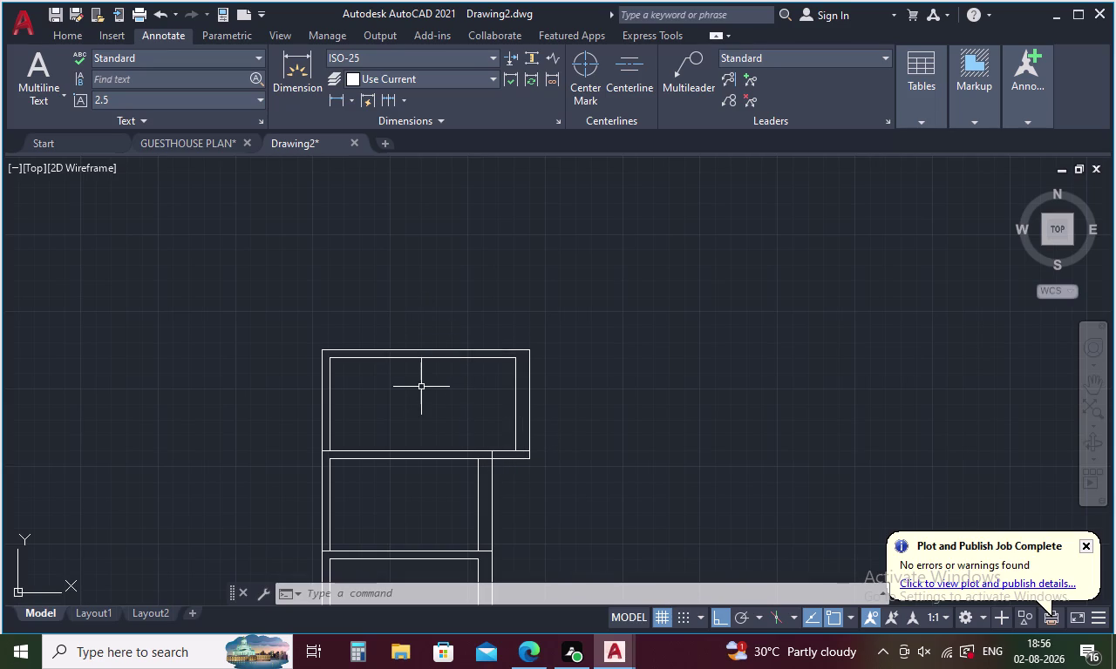
key(l)
key(Return)
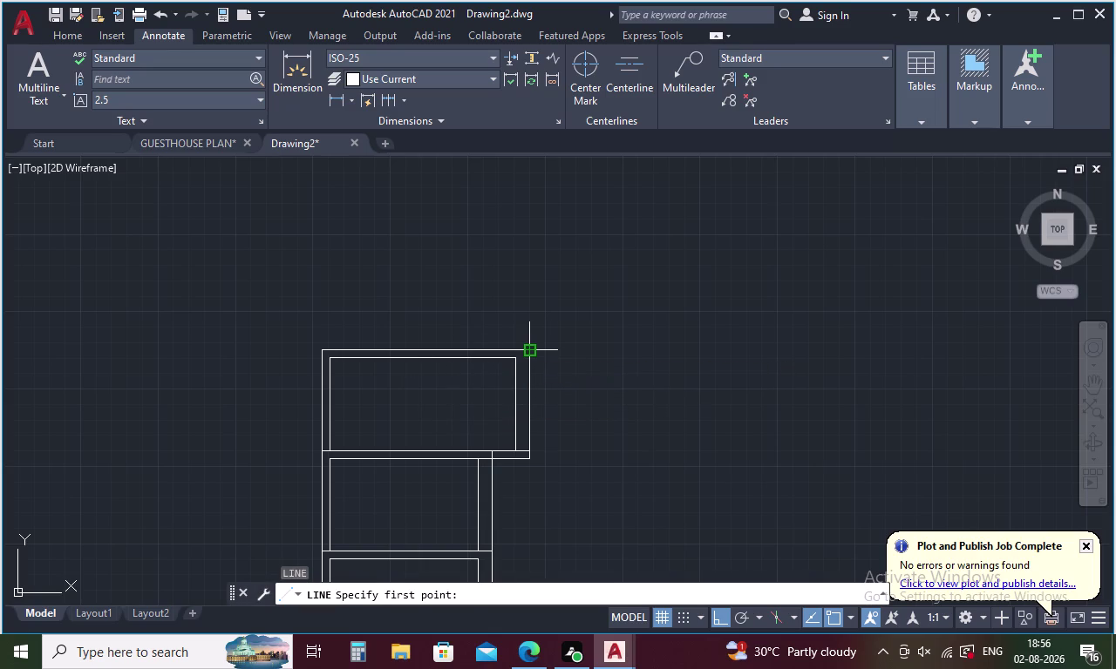
Draw a 10-foot vertical wall line up from the upper room's top-right corner.
click(528, 349)
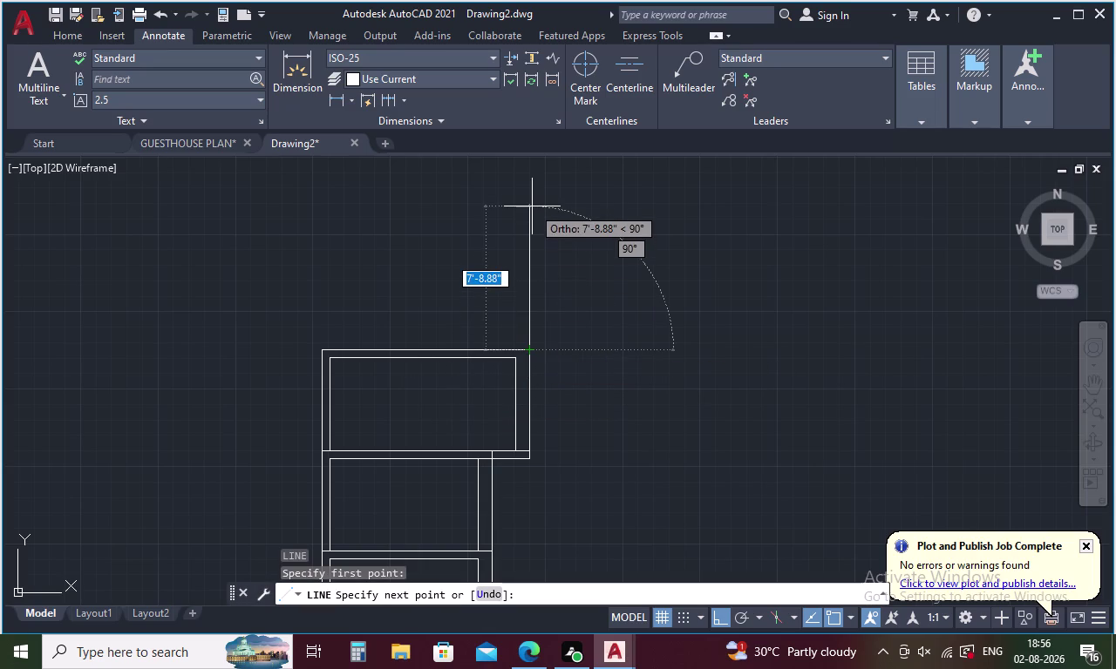
key(1)
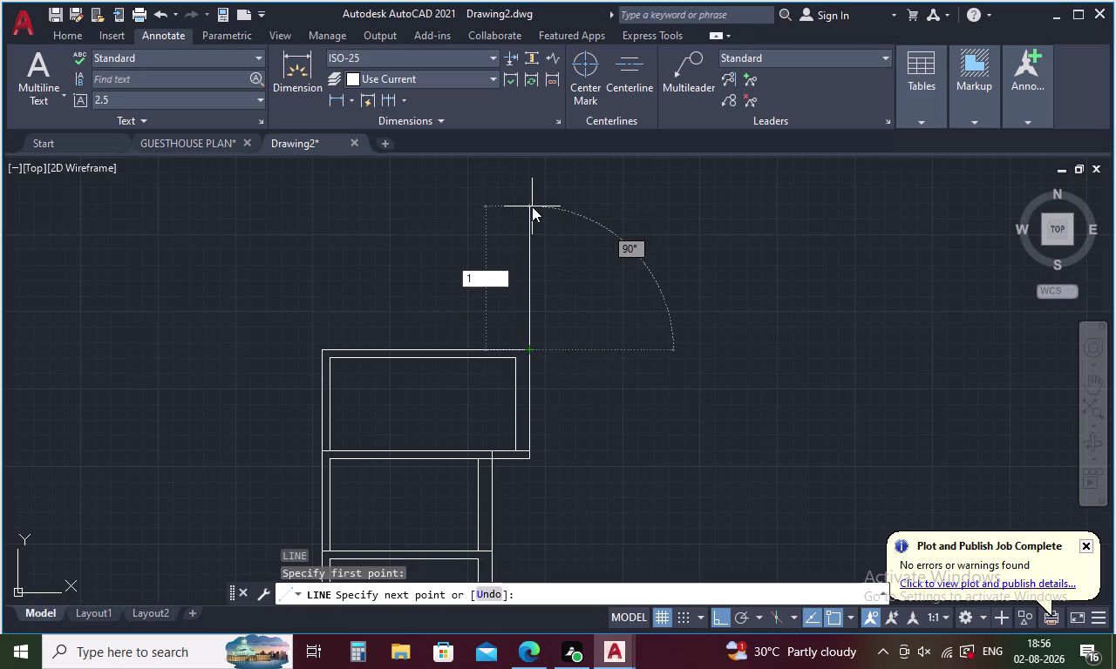
key(2)
key(BackSpace)
key(BackSpace)
text(10)
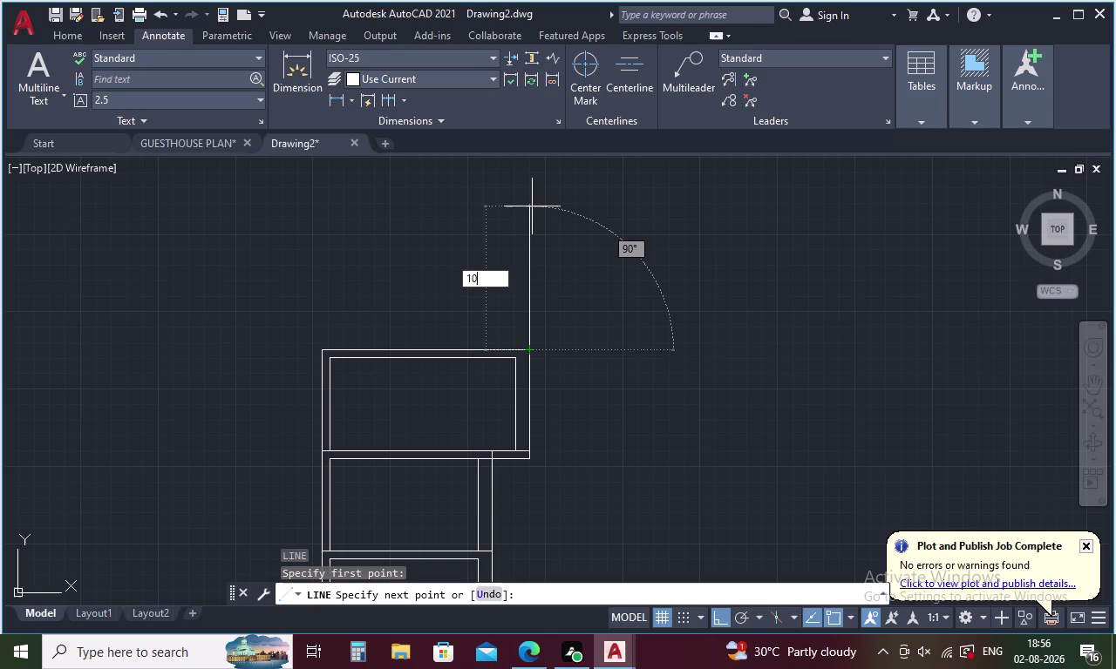
text(')
key(Return)
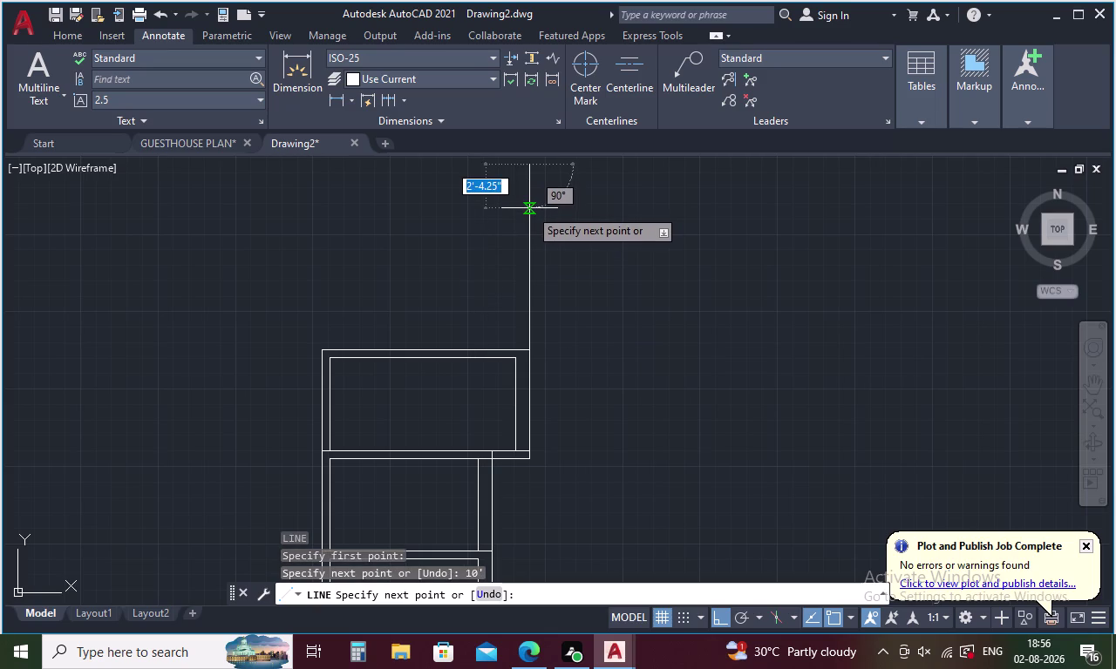
key(Escape)
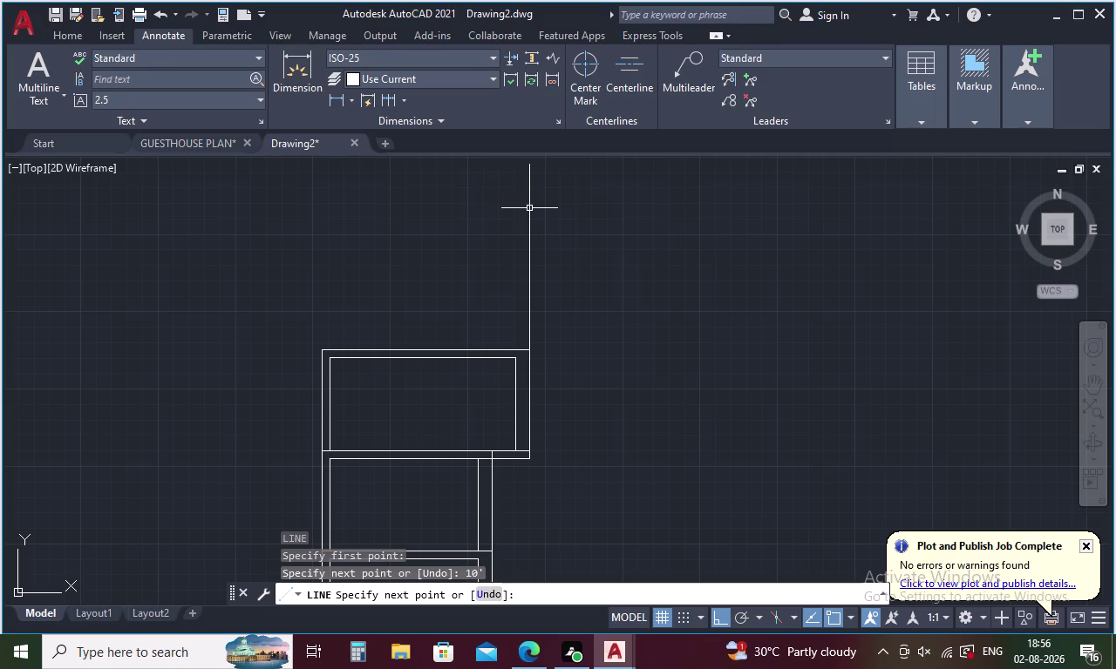
Offset the new vertical wall line 9 inches to the left.
key(o)
key(Return)
key(9)
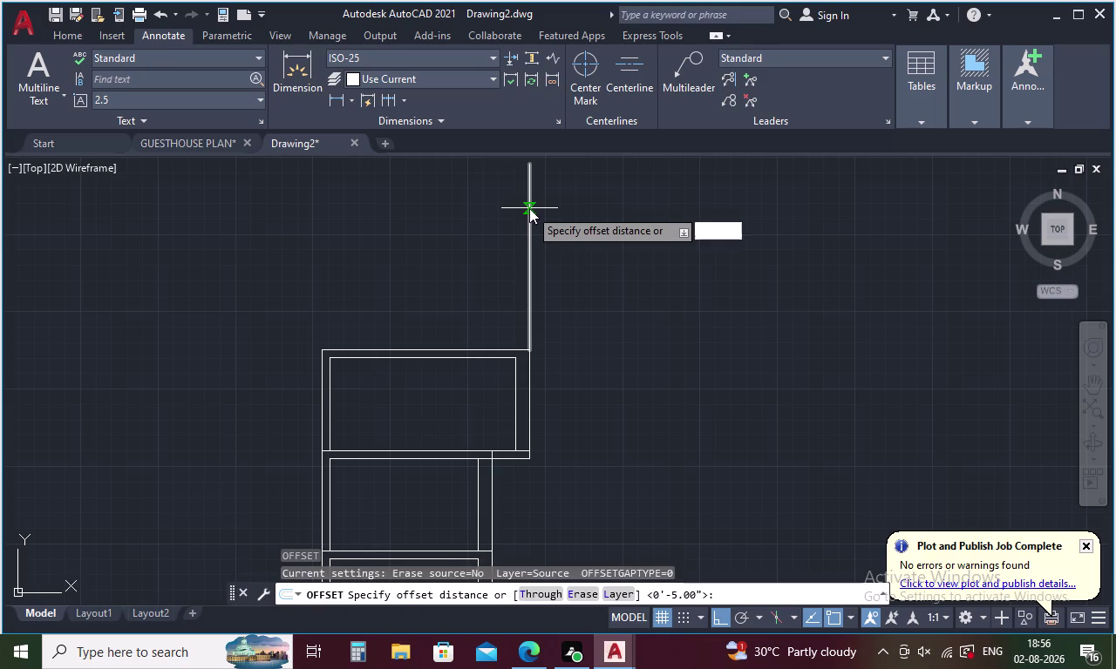
key(Return)
click(530, 213)
click(486, 225)
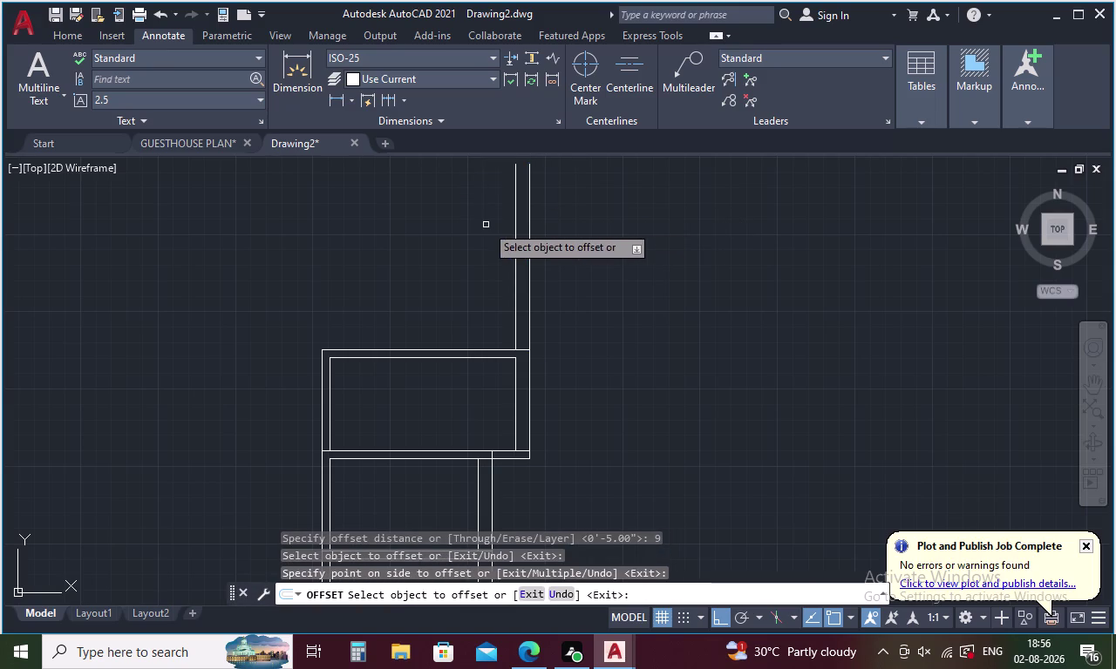
key(space)
Offset the vertical wall line 12 feet to the left.
key(space)
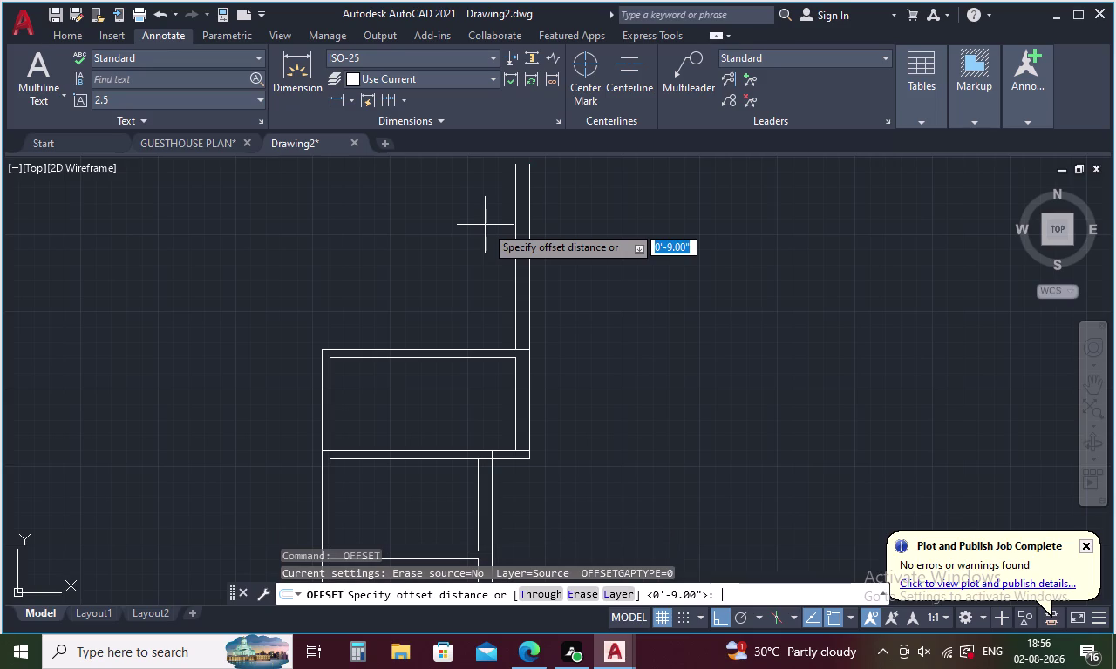
text(12)
key(apostrophe)
key(Return)
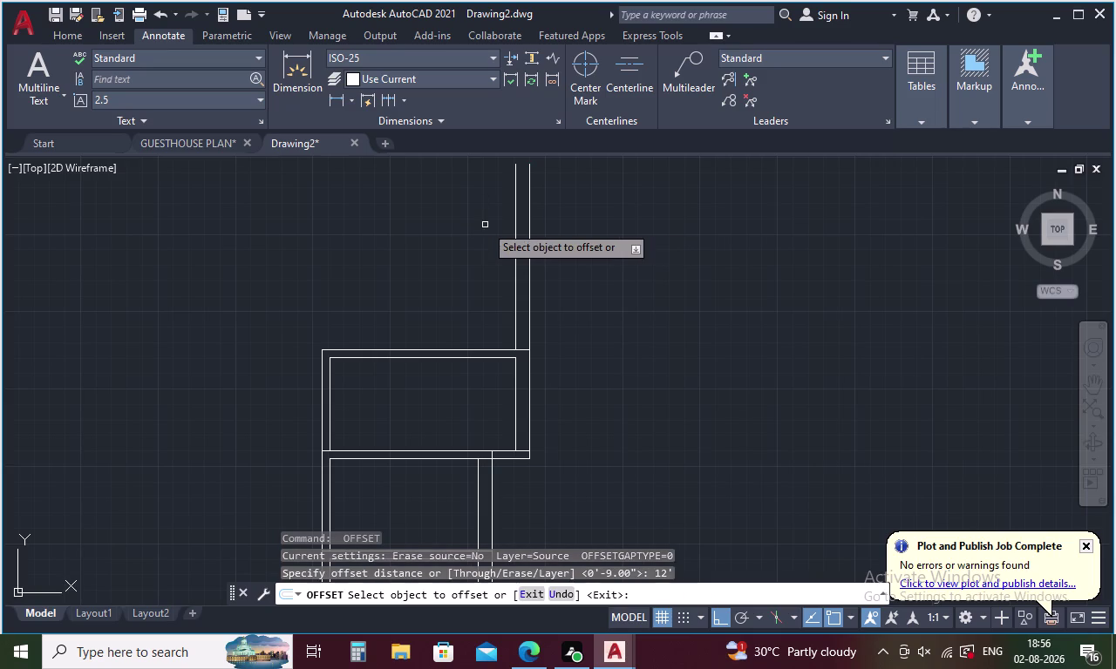
click(514, 208)
click(460, 221)
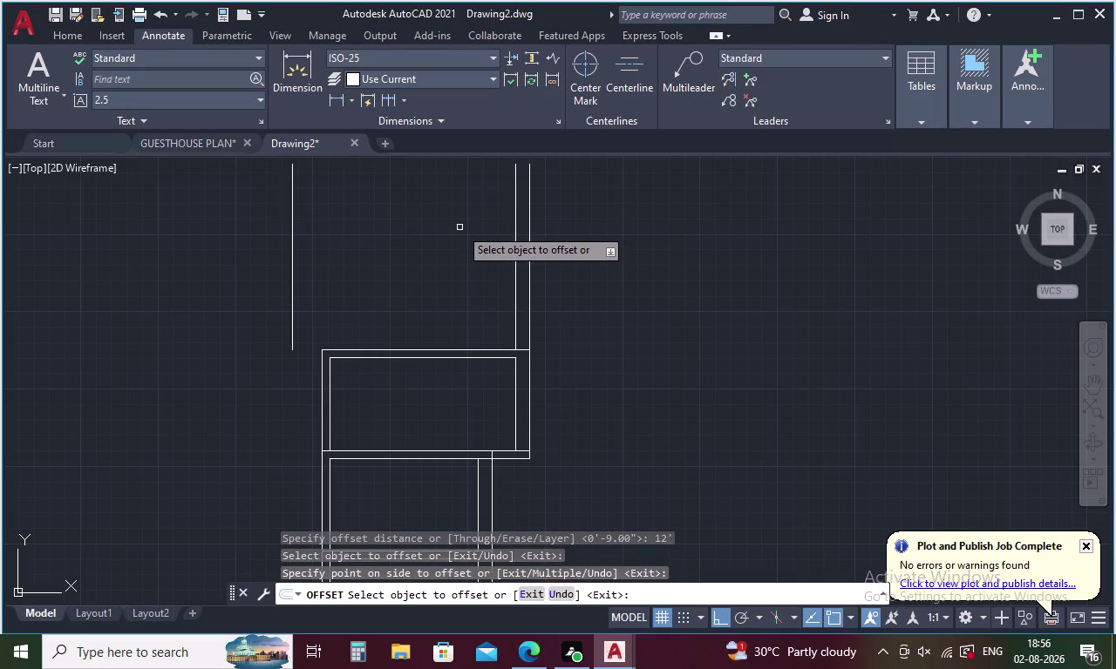
middle_drag(456, 231, 468, 359)
key(Escape)
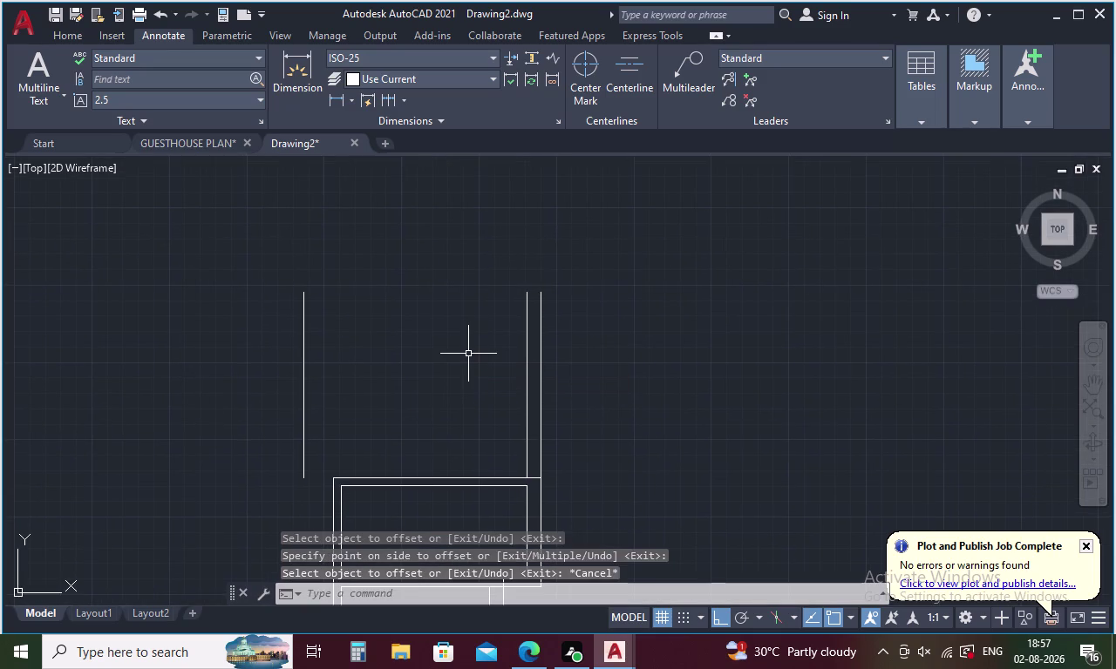
Extend the room's top wall line to the new left wall line.
key(l)
key(Return)
key(Escape)
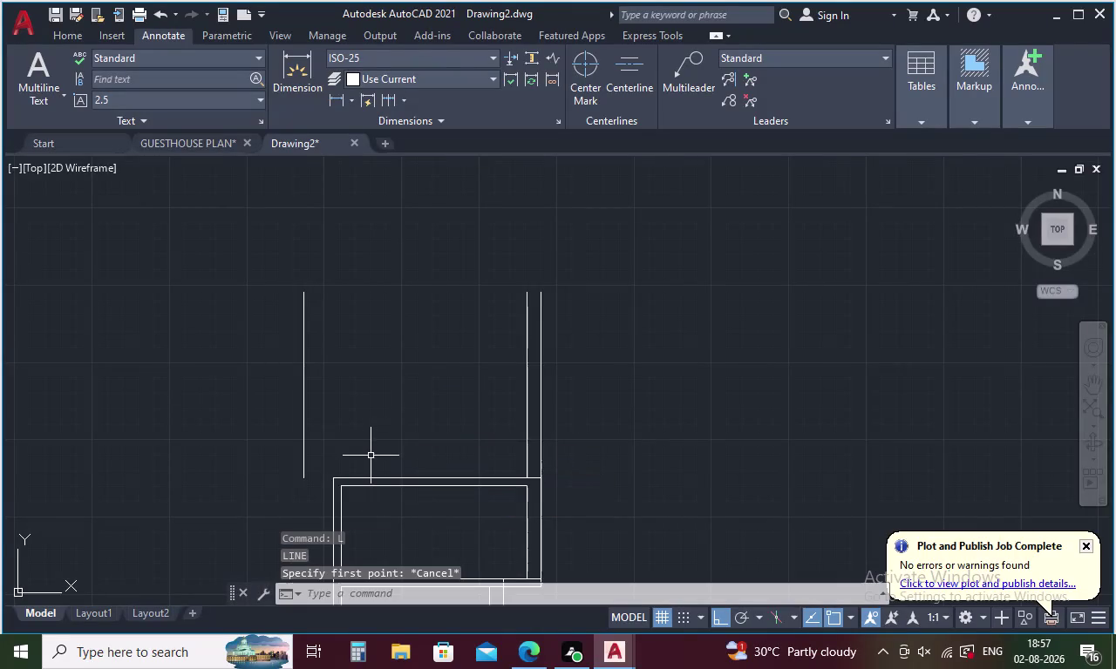
text(EX)
key(Return)
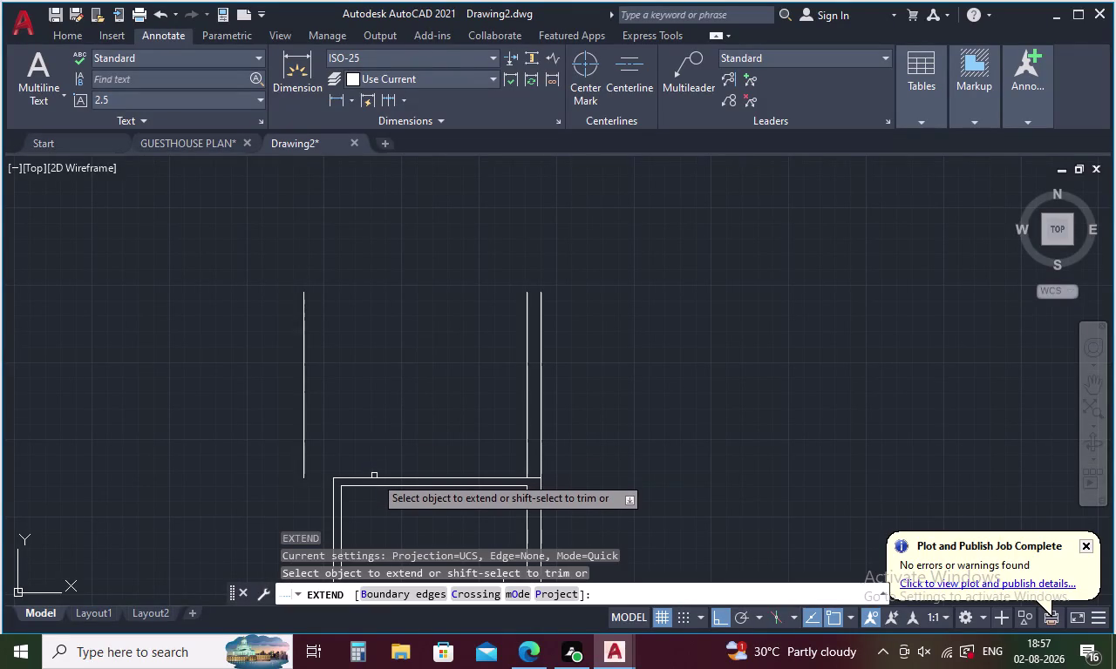
click(376, 479)
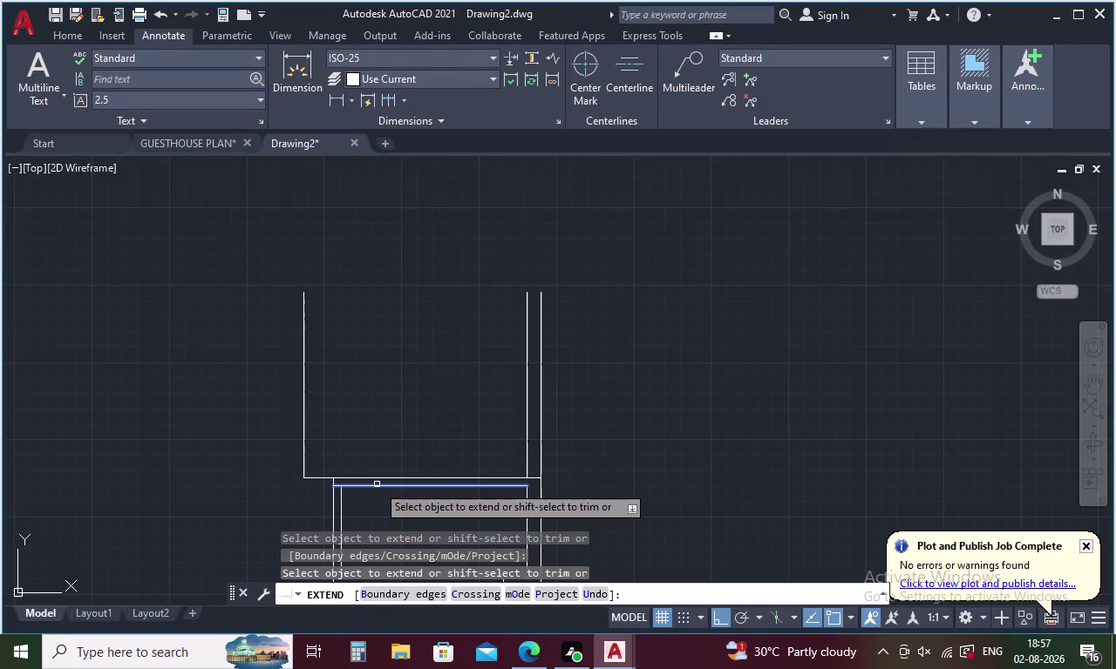
key(Escape)
Draw the 12-foot top wall line between the two vertical wall lines.
key(l)
key(Return)
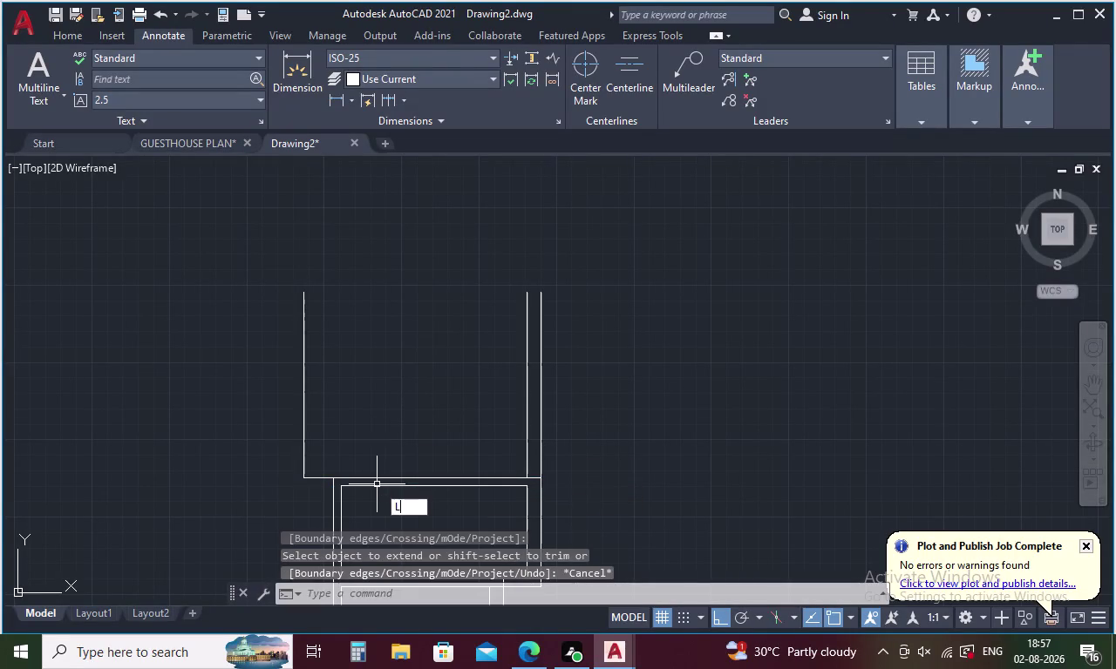
click(303, 481)
click(305, 498)
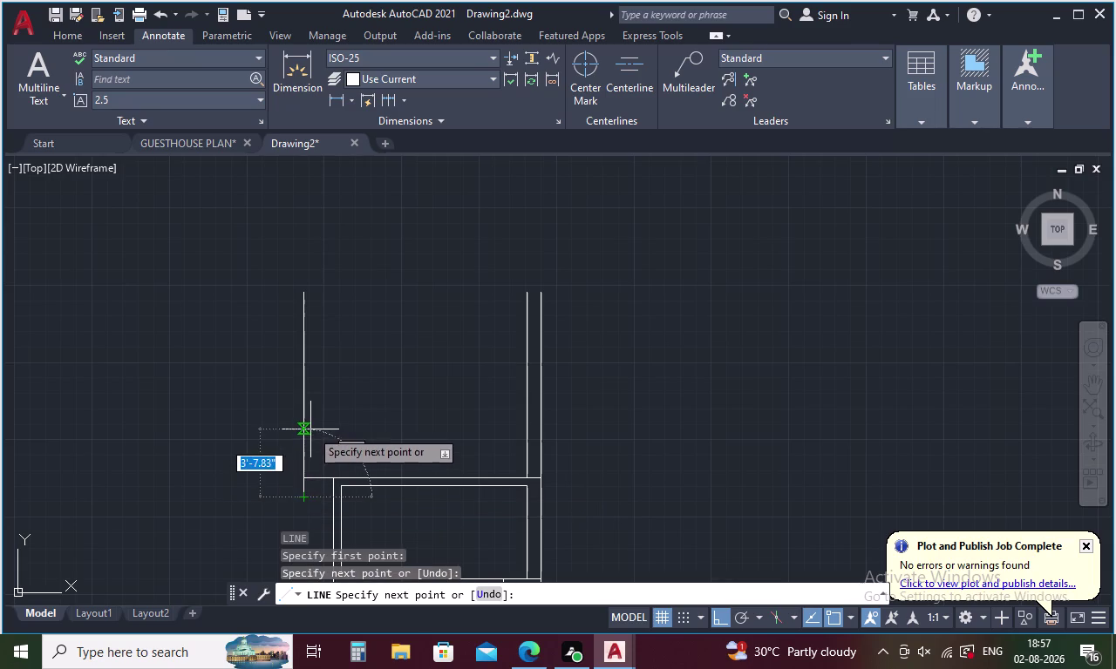
key(Escape)
key(space)
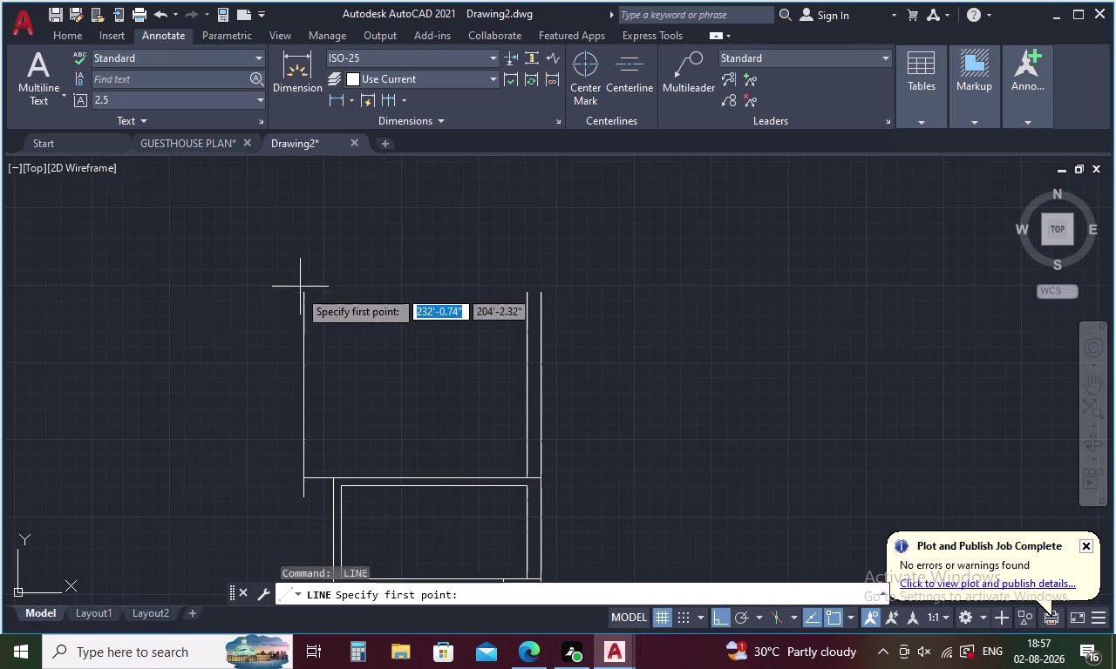
click(298, 293)
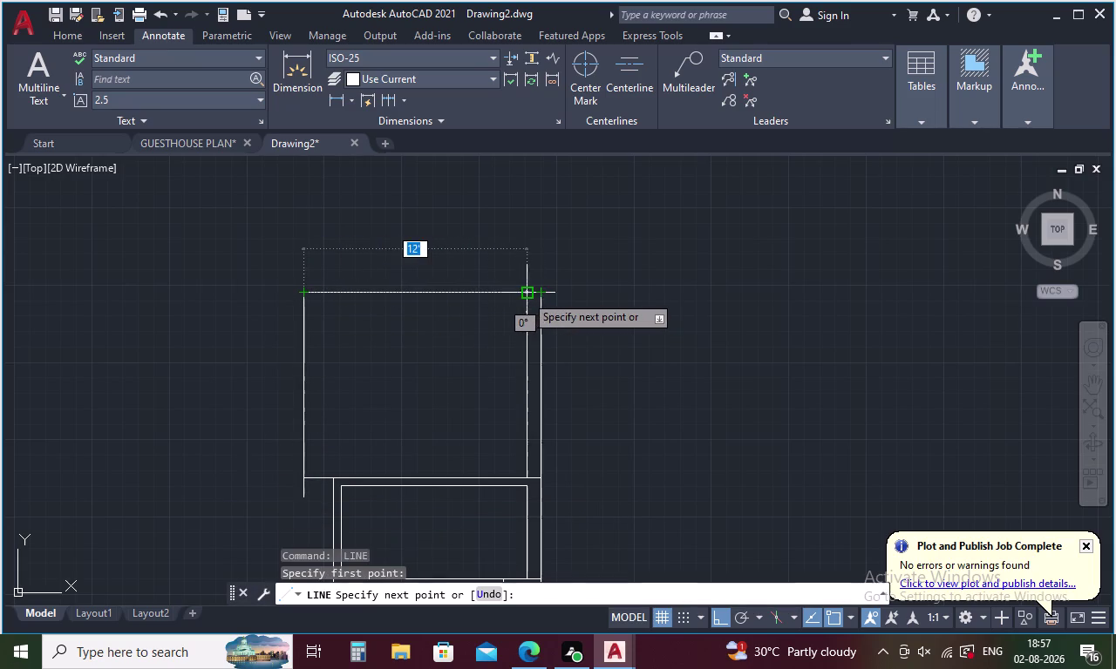
click(524, 295)
key(Escape)
Extend the remaining lower wall lines to the new left wall with a fence.
middle_drag(461, 385, 455, 315)
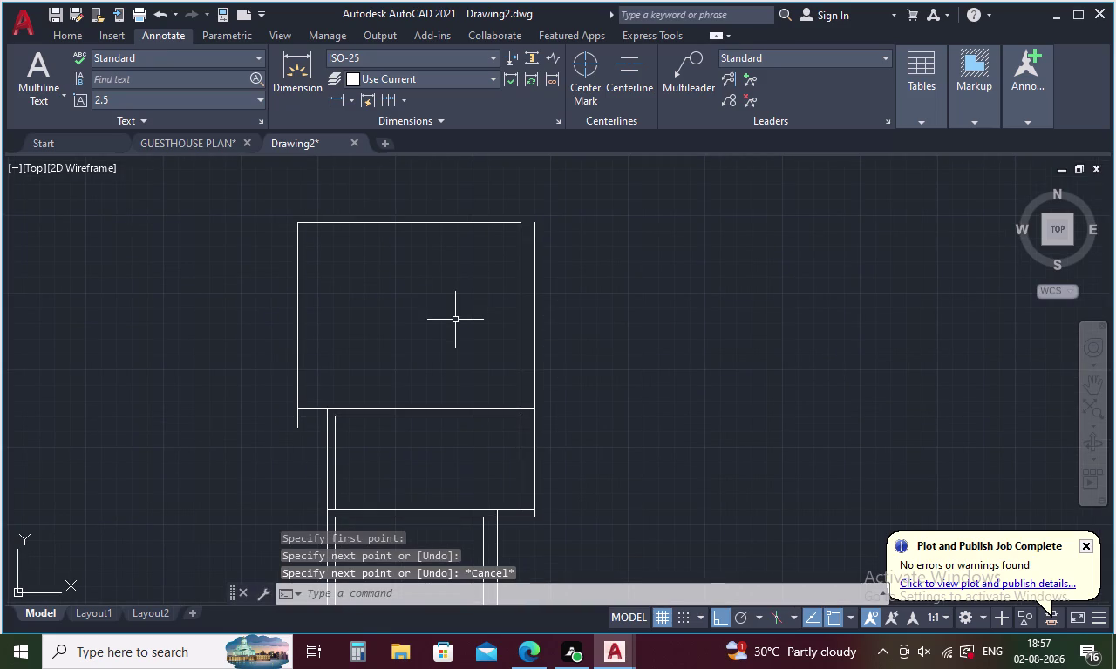
text(EX)
key(space)
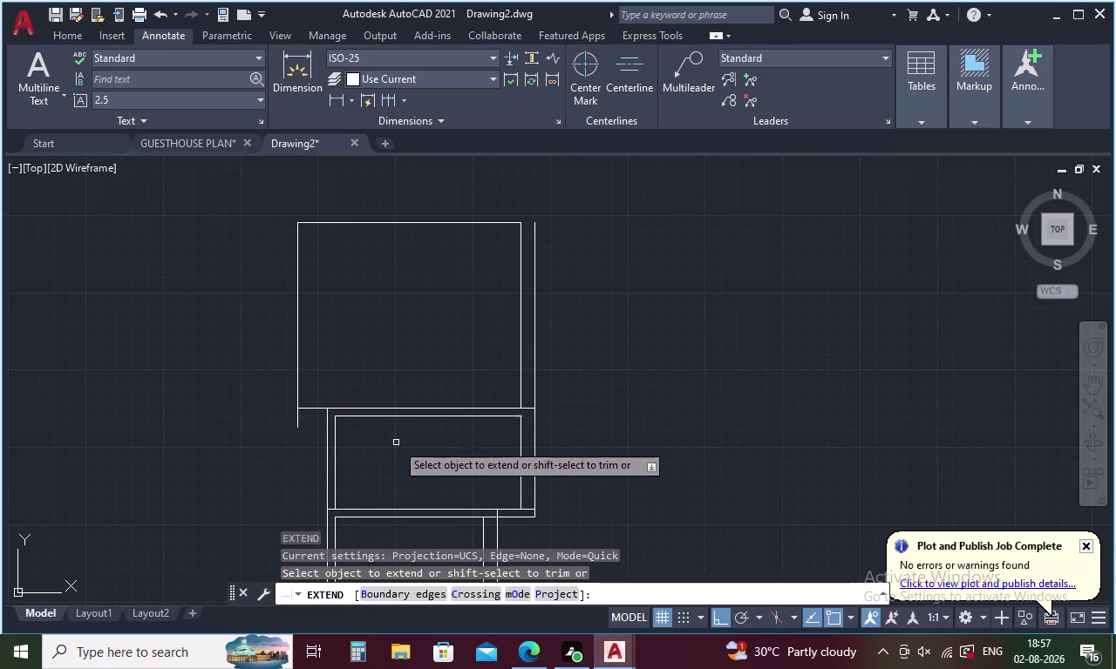
click(393, 419)
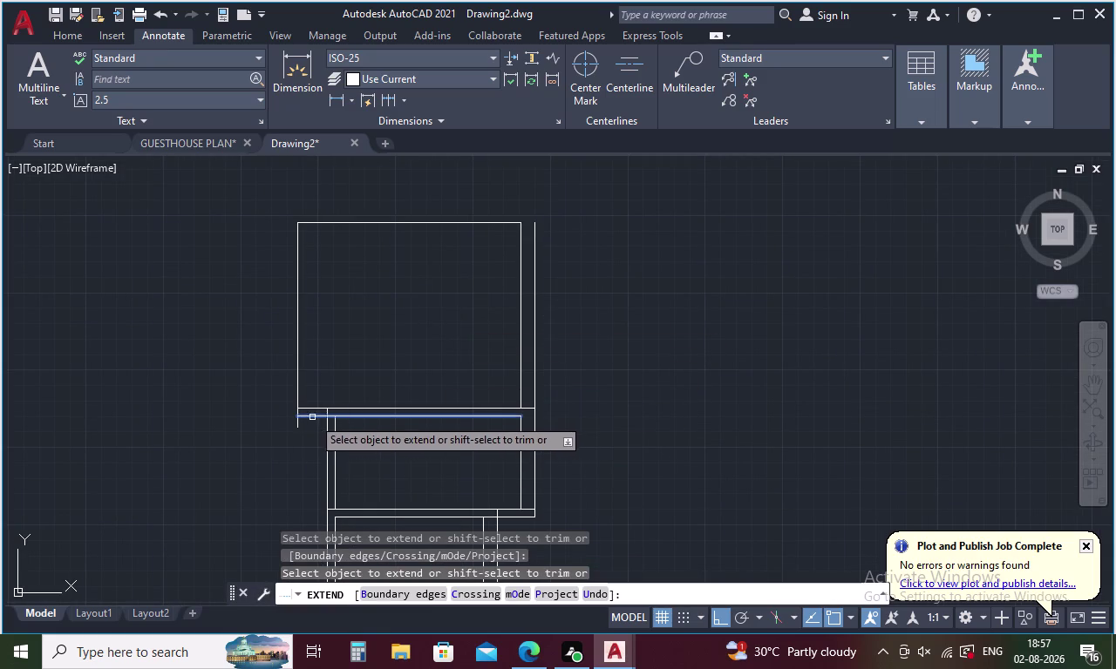
click(308, 419)
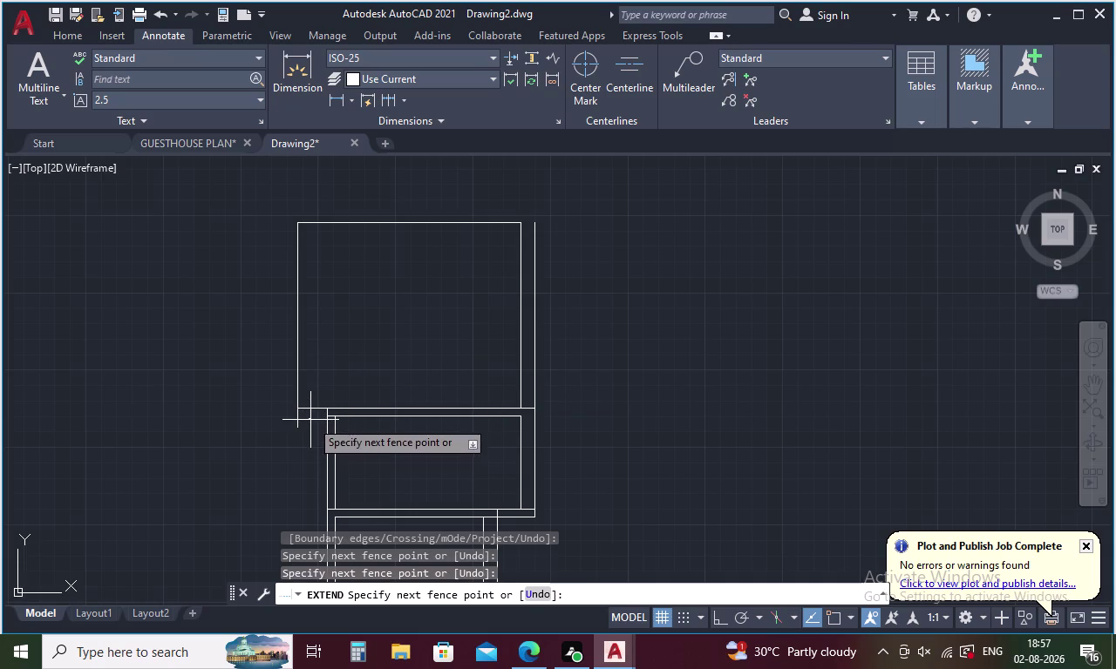
click(310, 421)
click(369, 418)
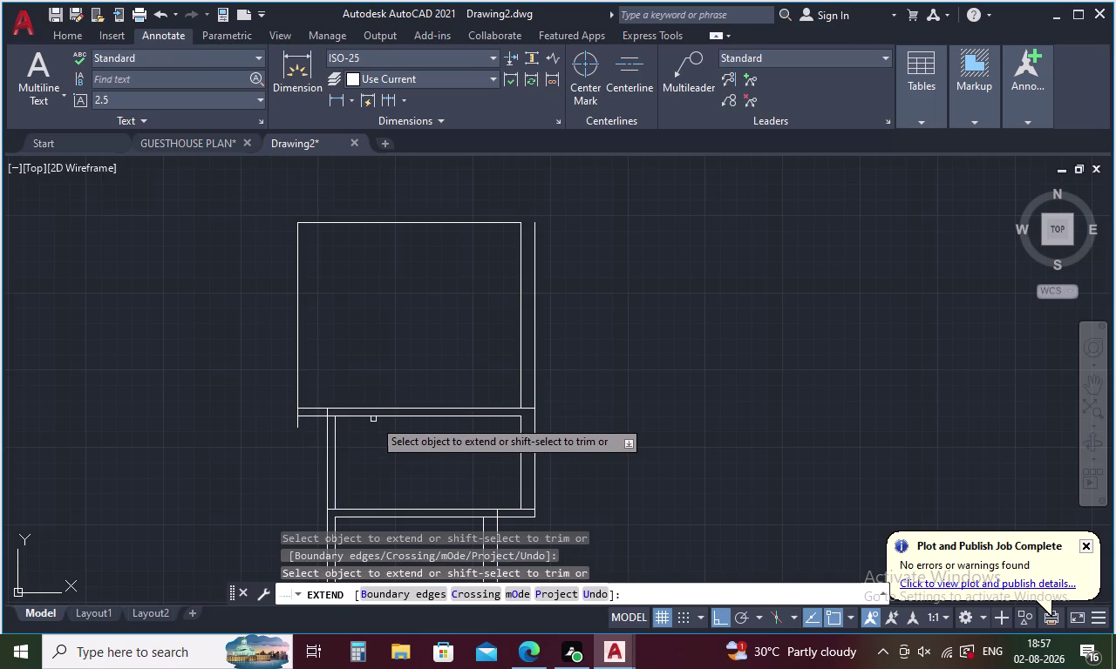
key(Escape)
key(t)
text(R)
key(space)
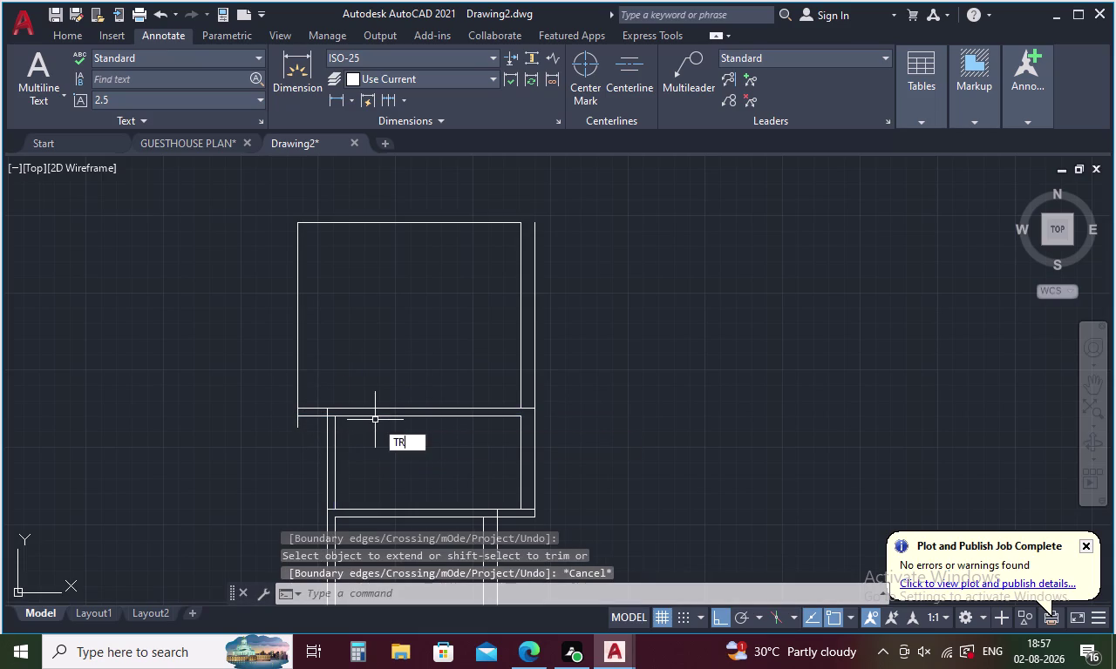
Trim the overhanging line at the lower-left corner.
key(space)
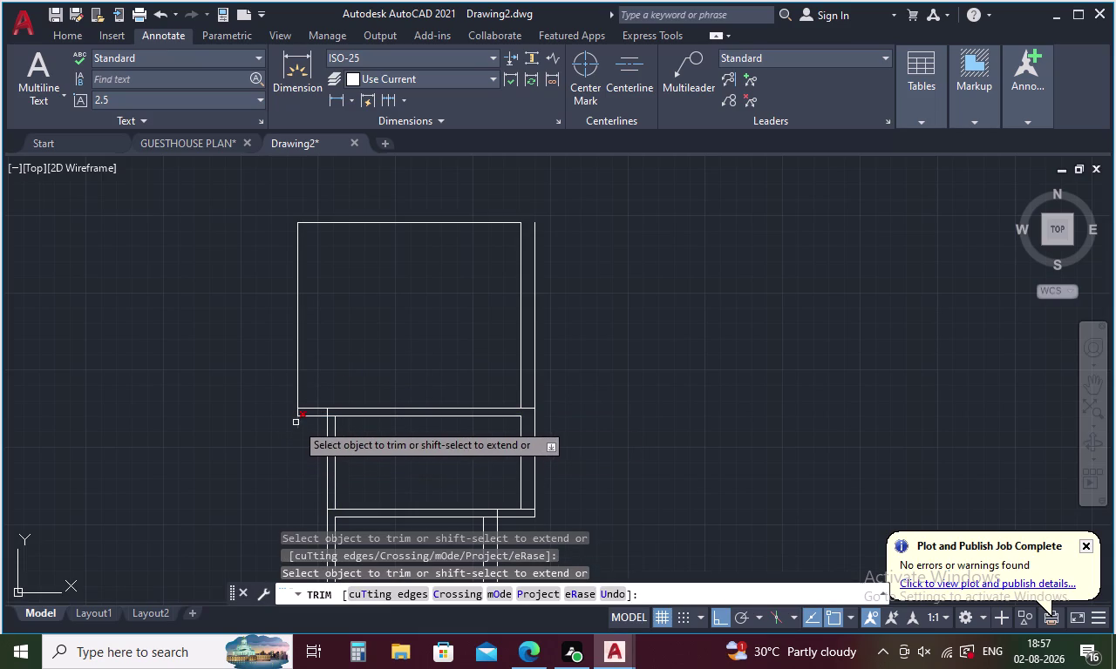
click(296, 423)
middle_drag(332, 342, 255, 387)
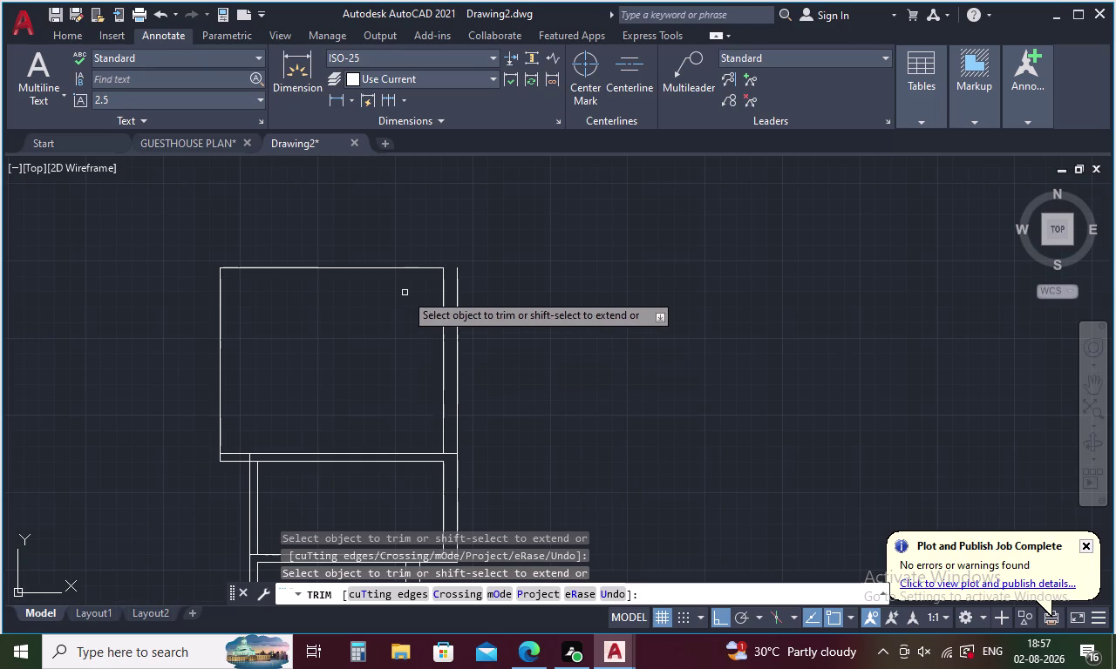
key(Escape)
Offset the new room's top and left wall lines 4 inches outward.
text(O)
key(space)
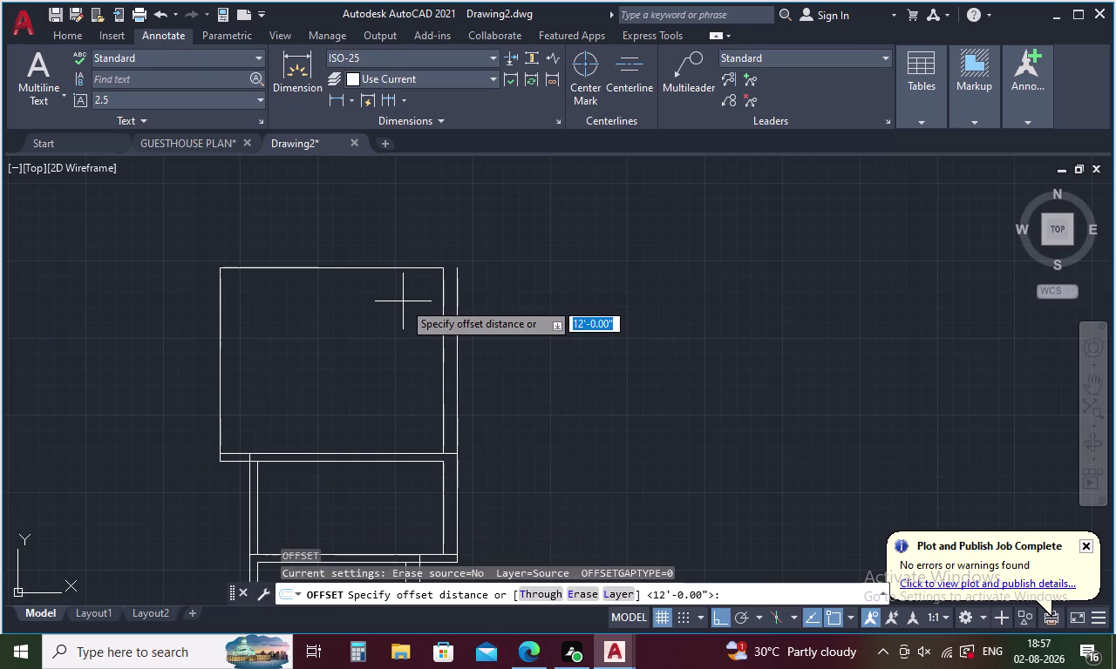
text(4)
key(space)
click(395, 268)
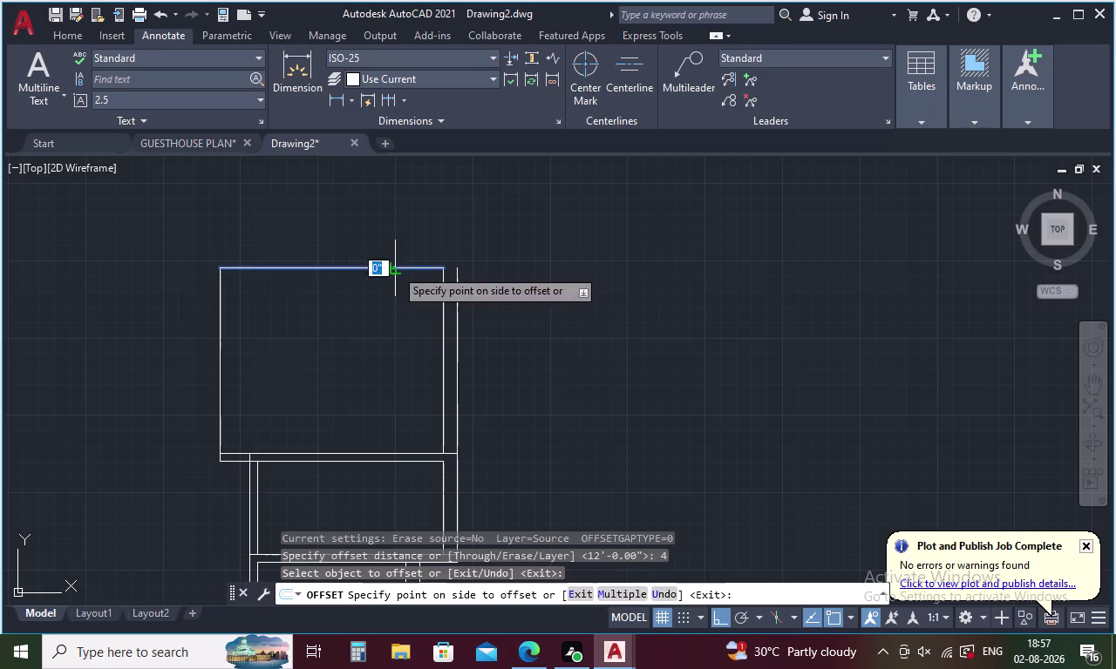
click(395, 239)
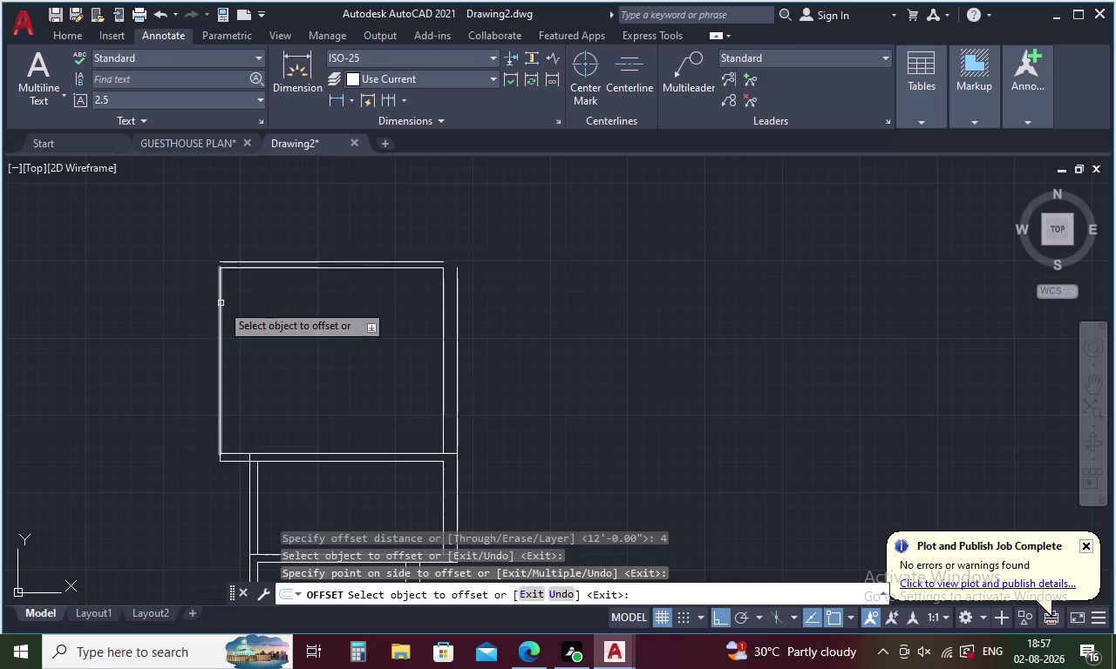
click(221, 303)
click(167, 310)
key(Escape)
text(F)
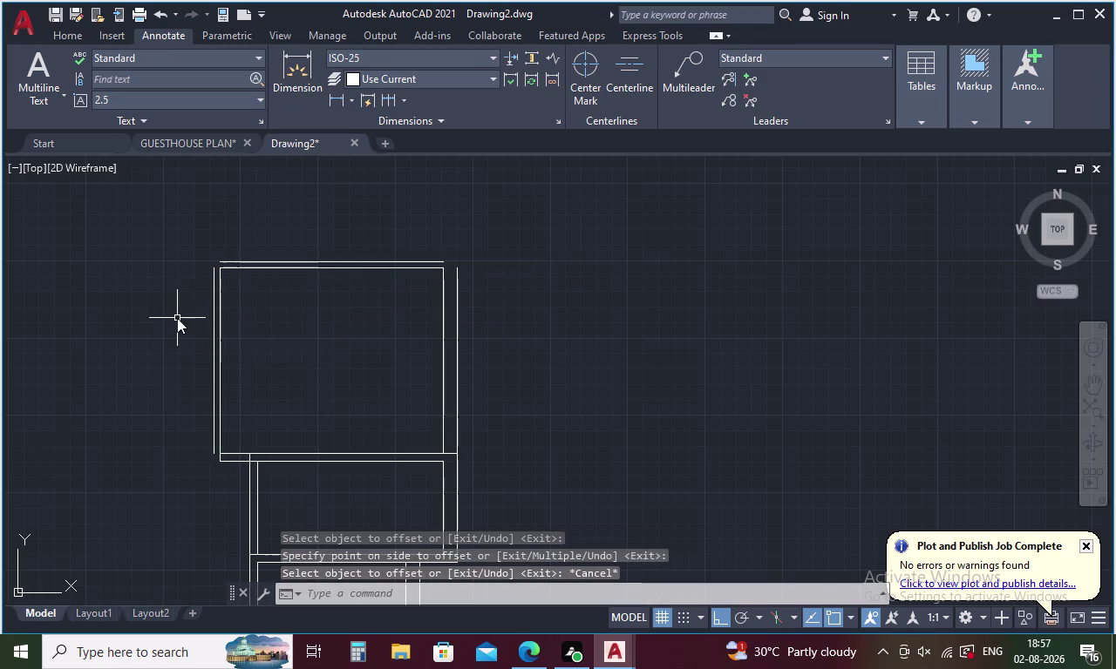
key(space)
Fillet the new room's outer top line to its outer left and right lines.
click(229, 460)
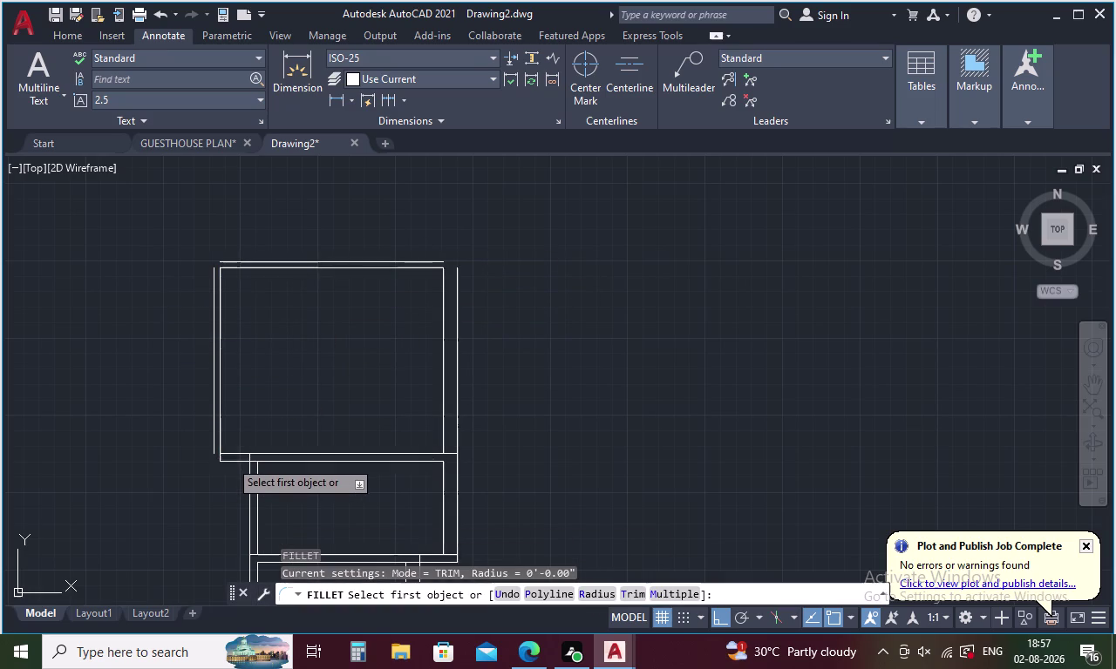
click(211, 430)
key(space)
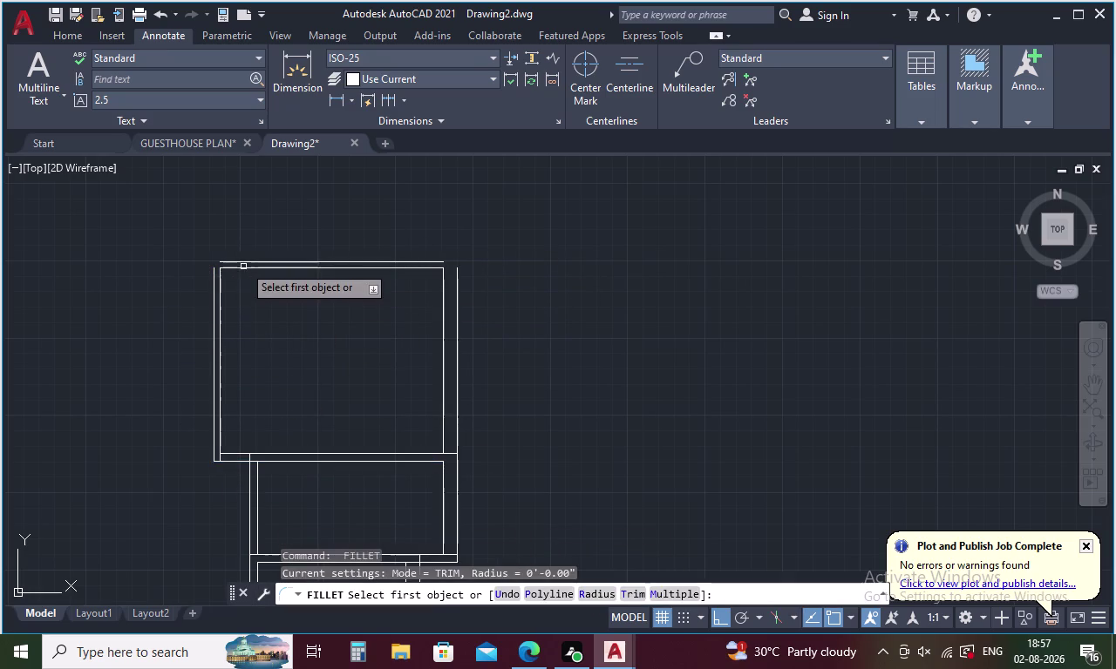
click(243, 263)
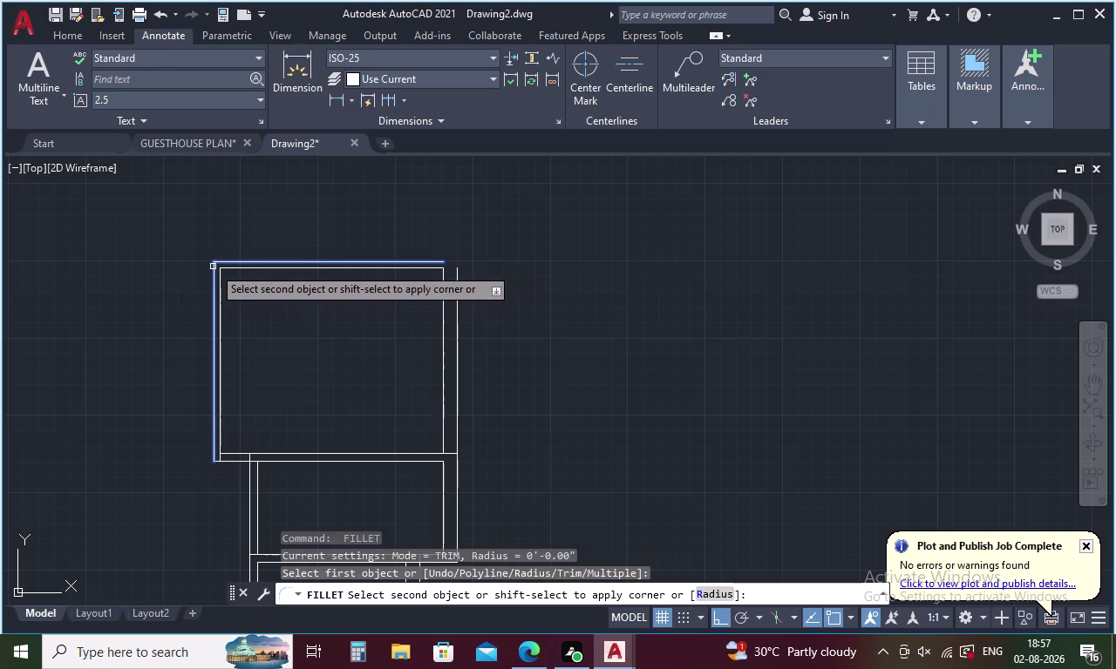
click(212, 266)
key(space)
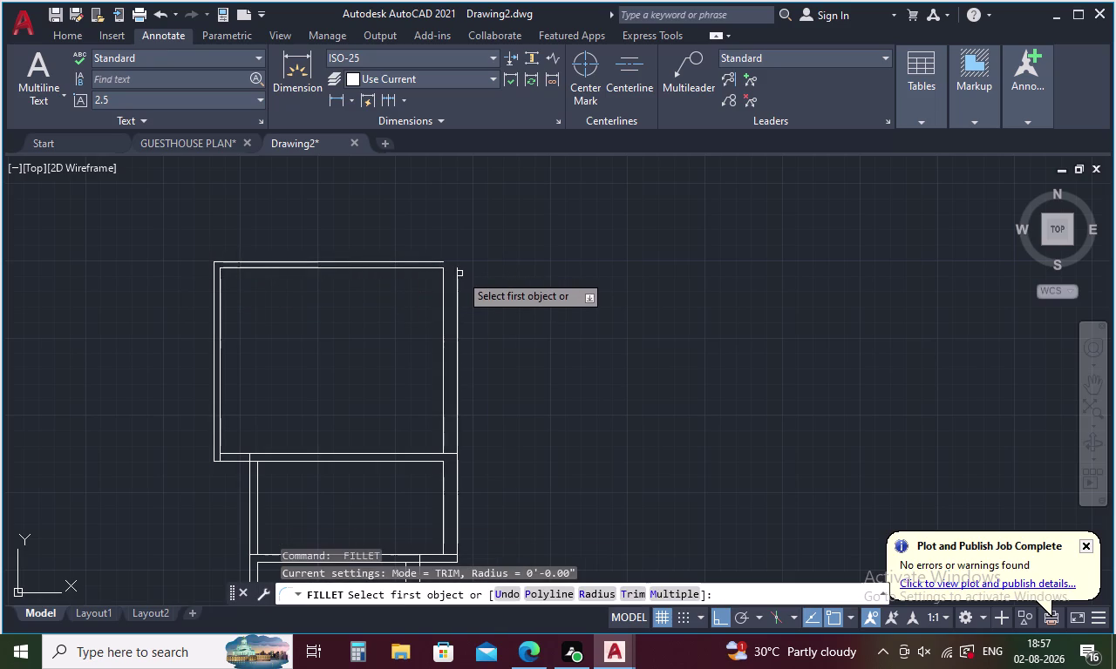
click(458, 283)
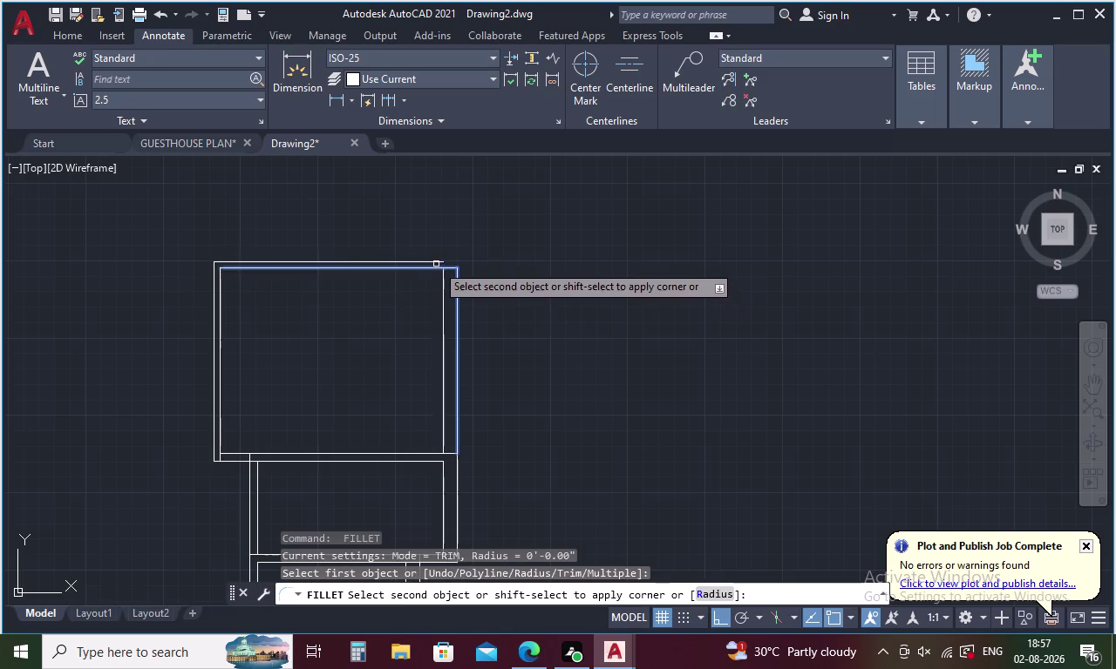
click(436, 263)
scroll(down, 3)
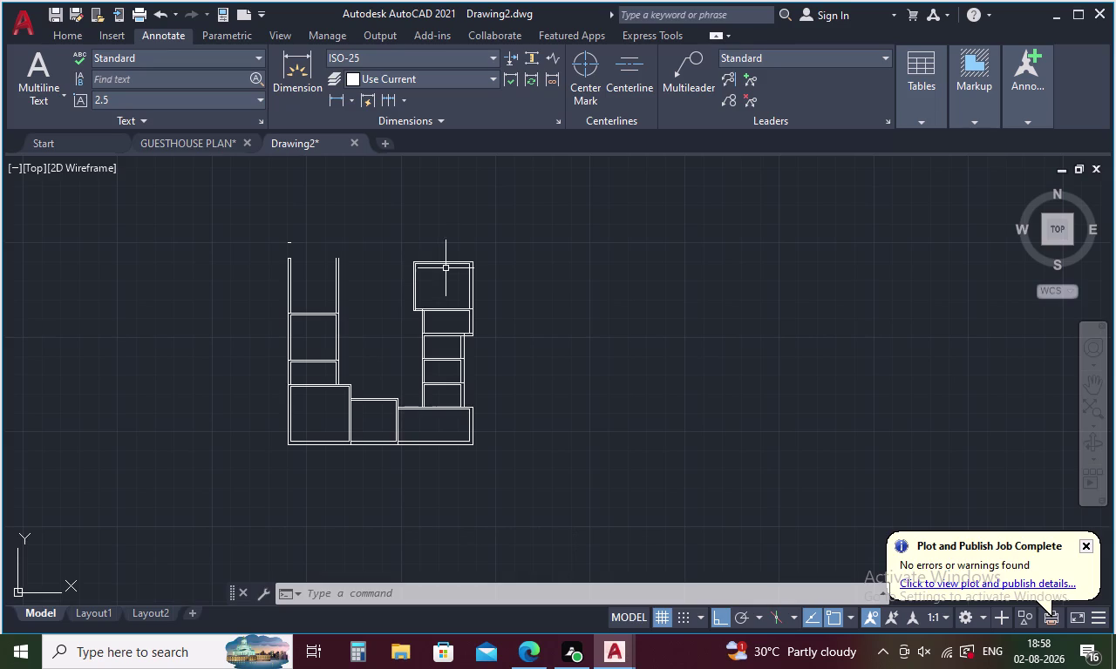
Draw a 10' vertical line up from the right rooms' top corner.
drag(463, 225, 453, 249)
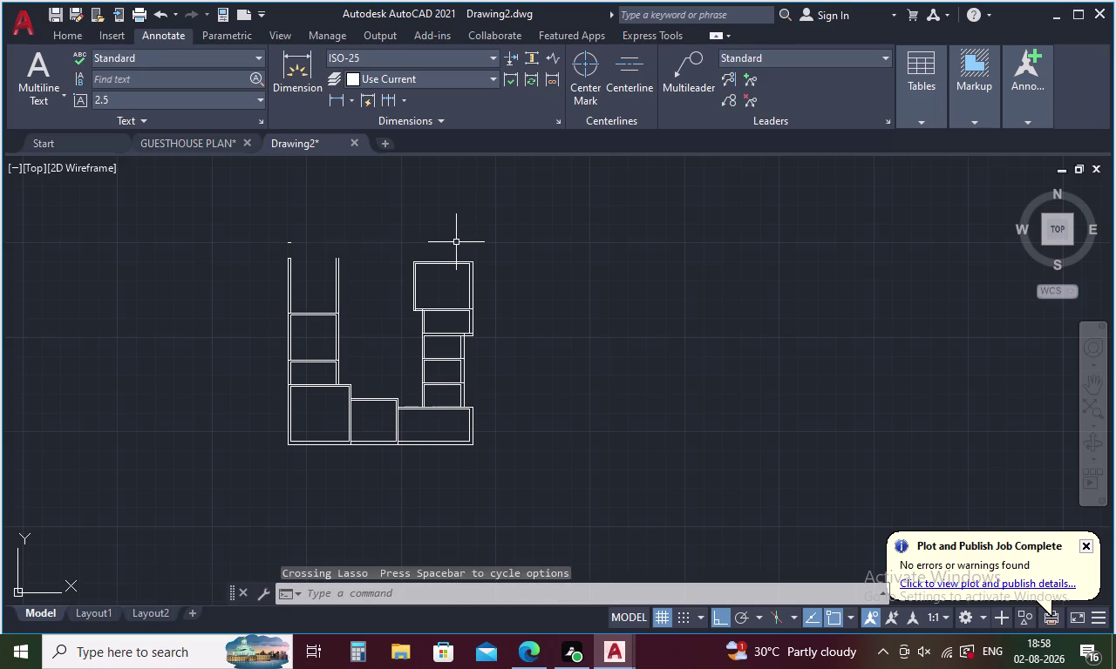
key(Escape)
key(l)
key(Return)
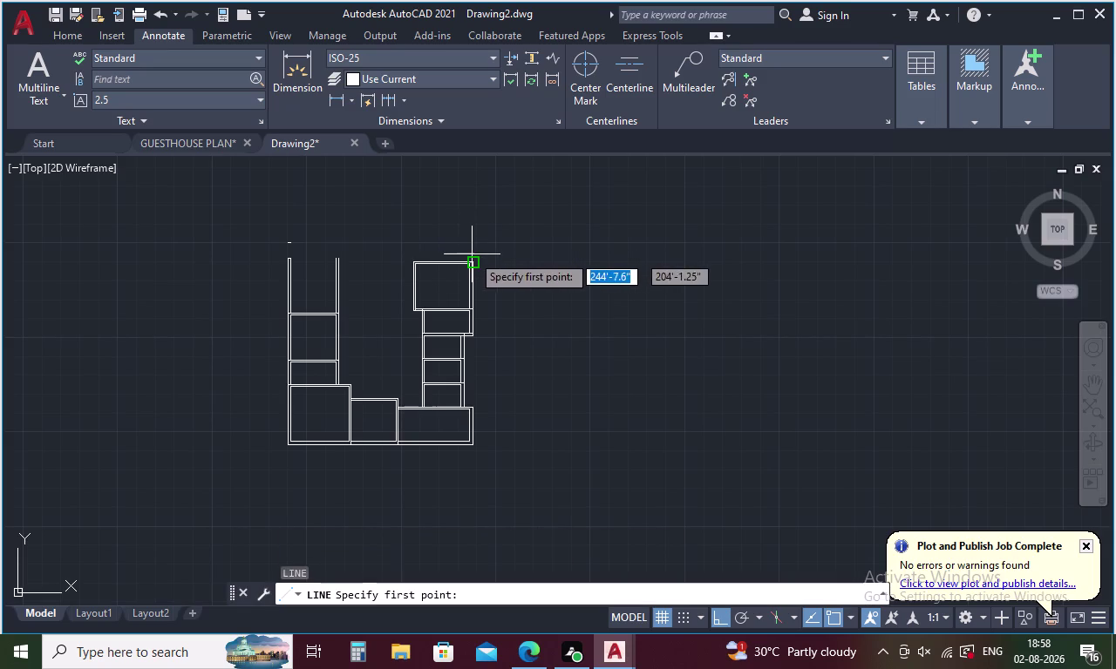
click(471, 258)
middle_drag(470, 224, 469, 261)
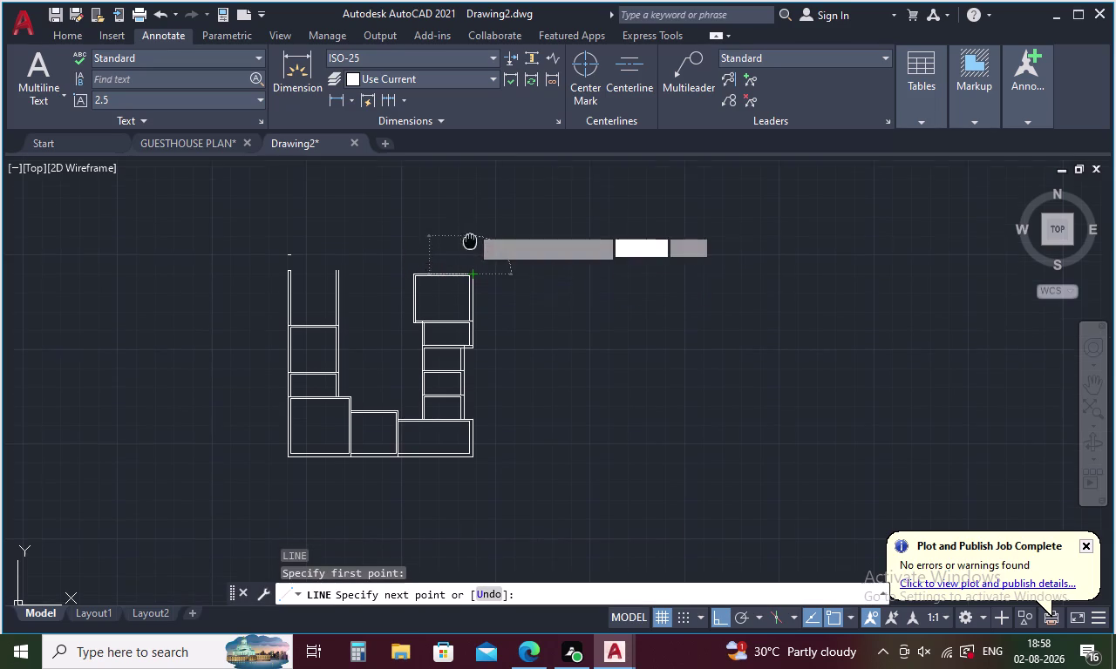
middle_drag(470, 261, 469, 325)
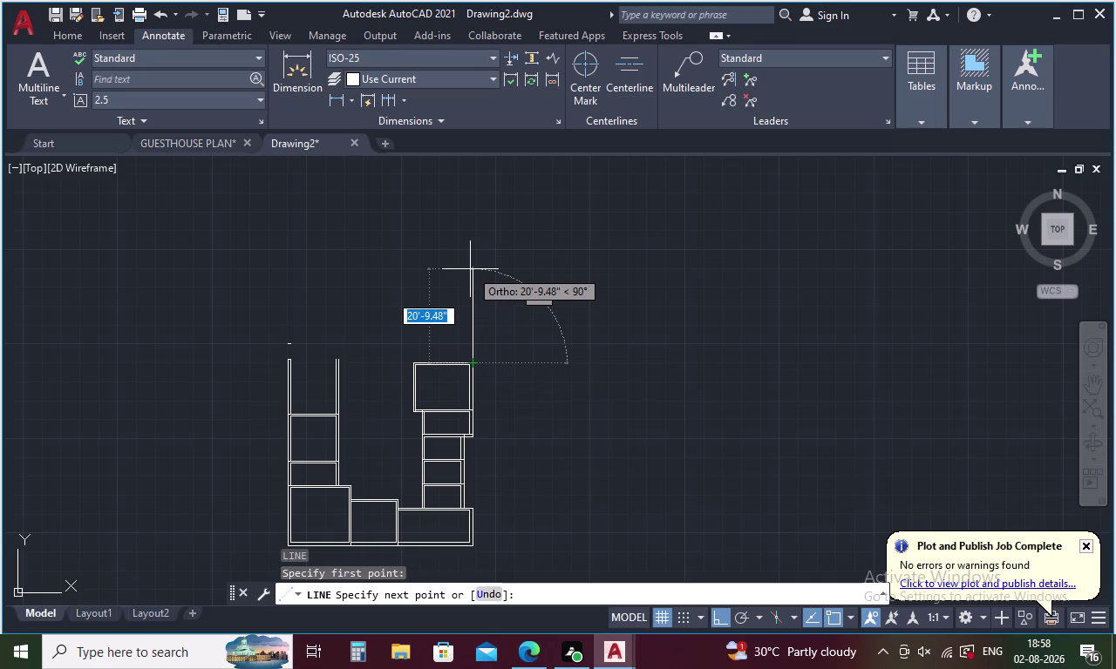
text(10')
key(Return)
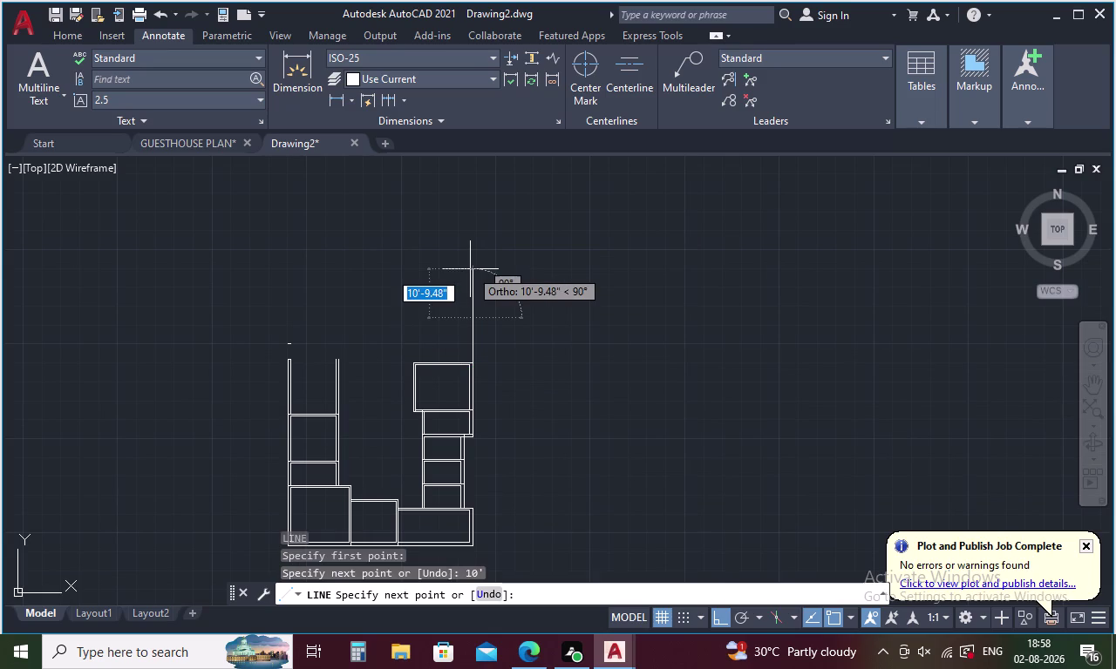
key(Escape)
Offset the new vertical line 9" to double it.
key(o)
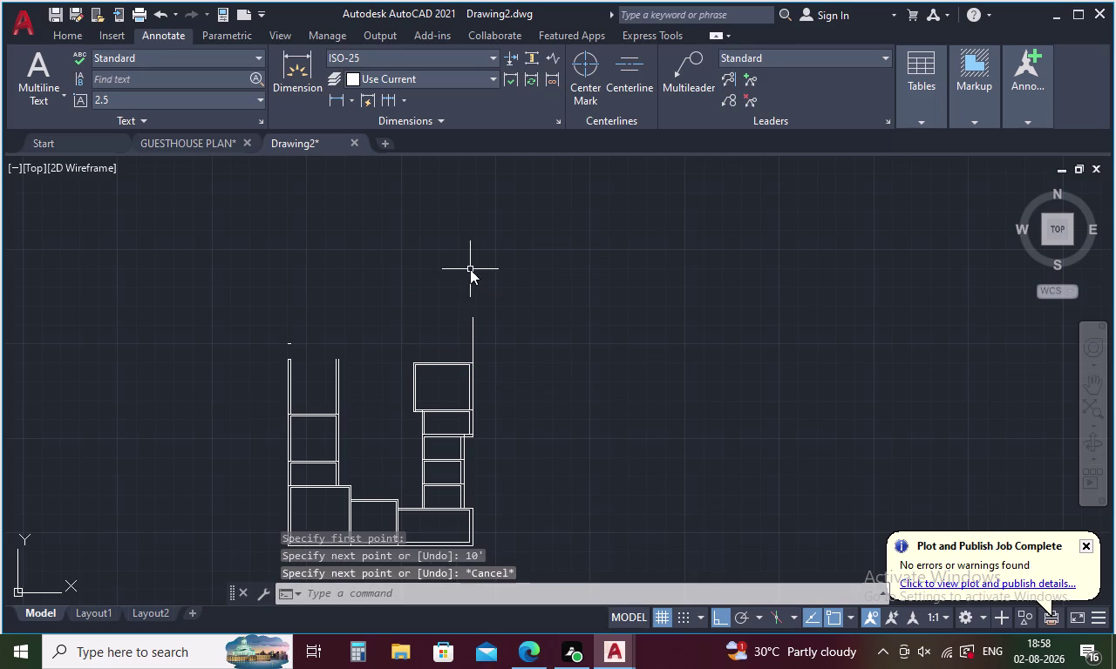
key(Return)
key(9)
key(Return)
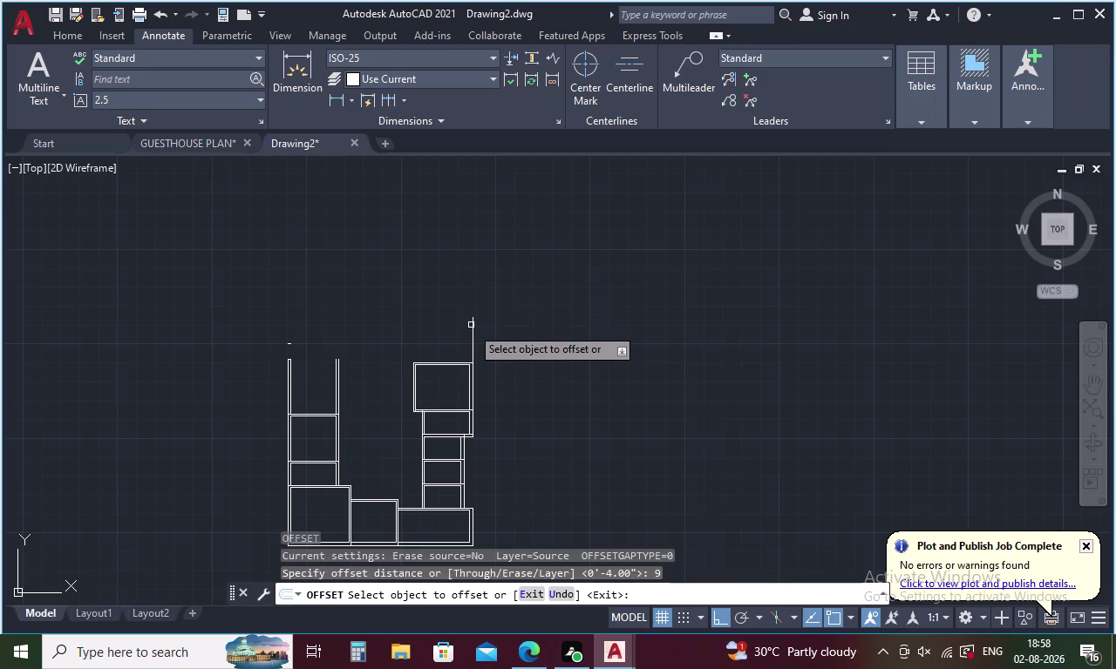
click(472, 341)
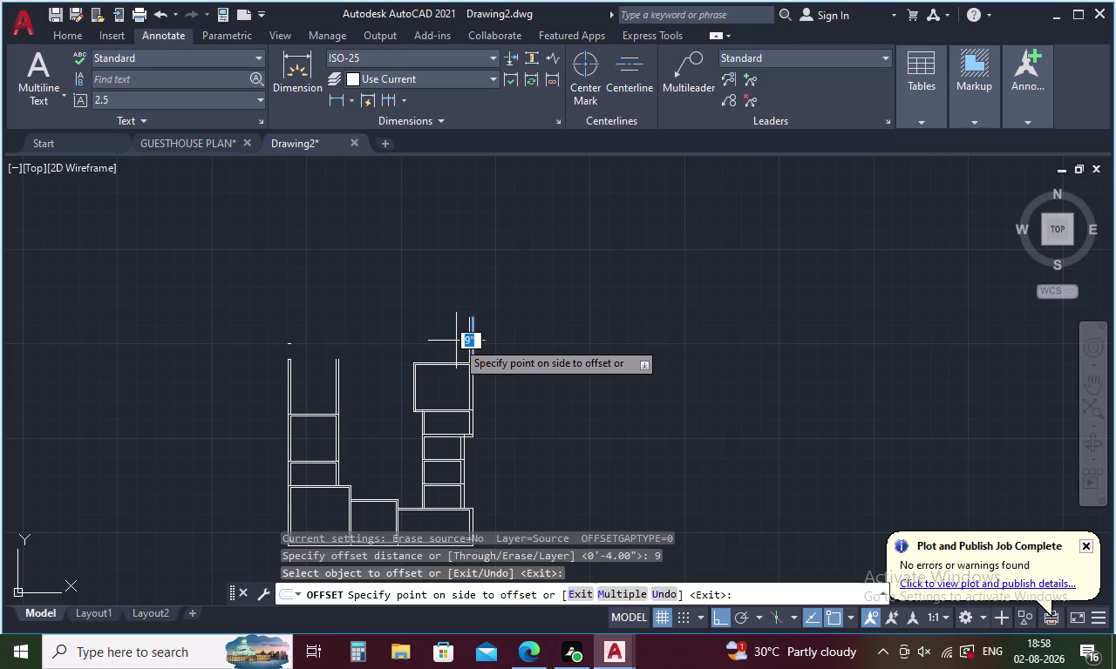
click(456, 341)
key(Escape)
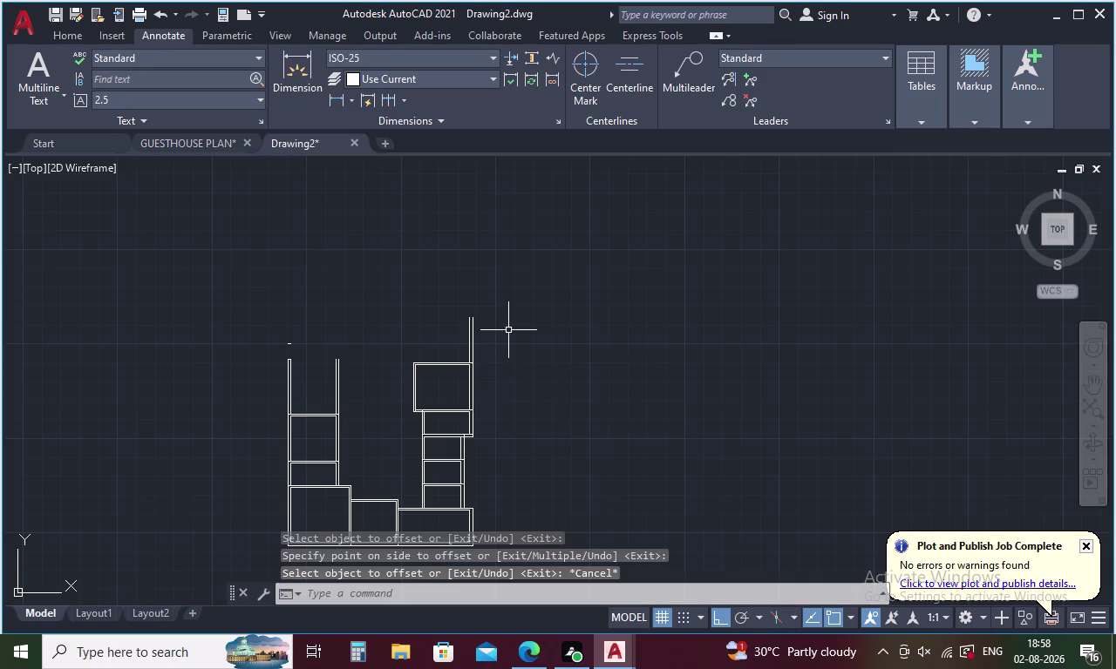
Offset the vertical wall line 10' to the left.
text(O)
key(space)
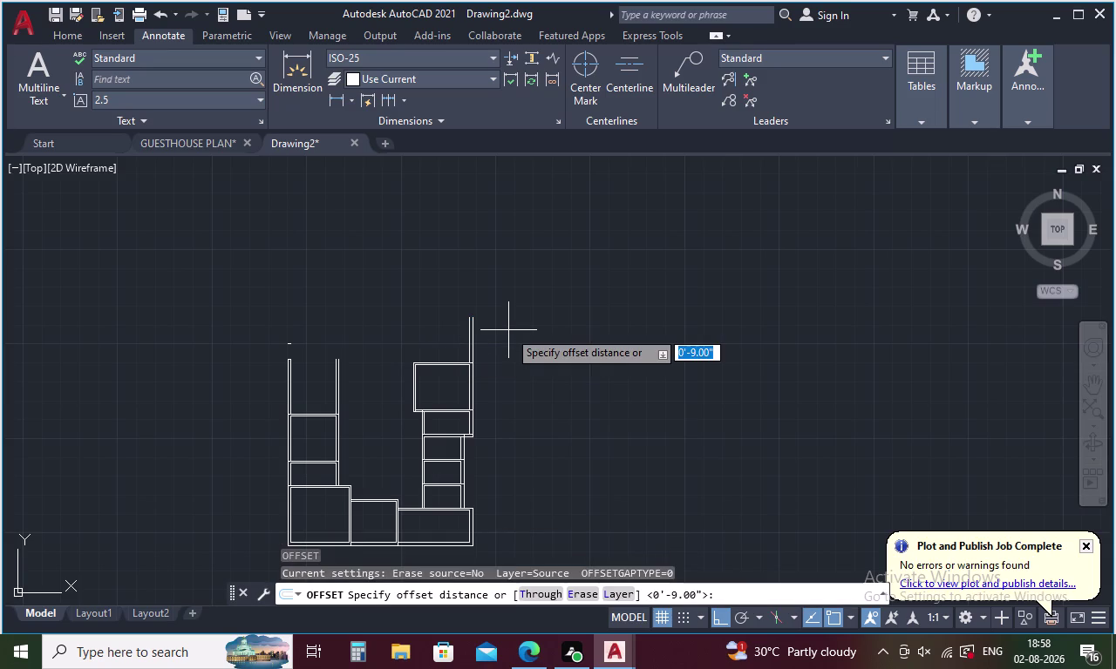
key(1)
key(0)
text(')
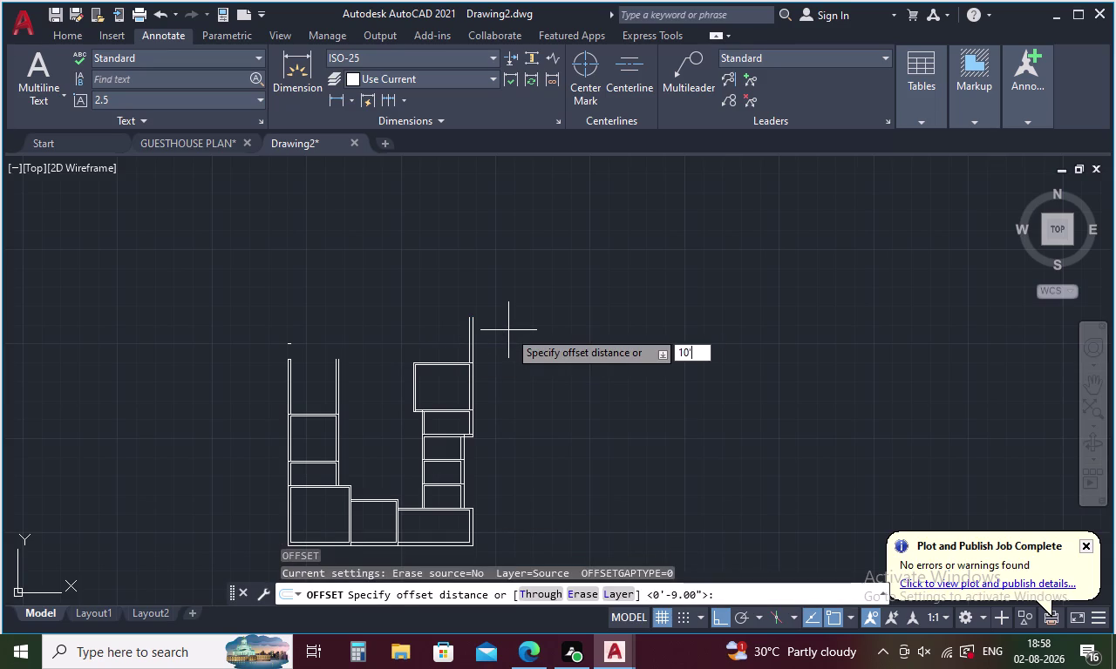
key(space)
click(468, 337)
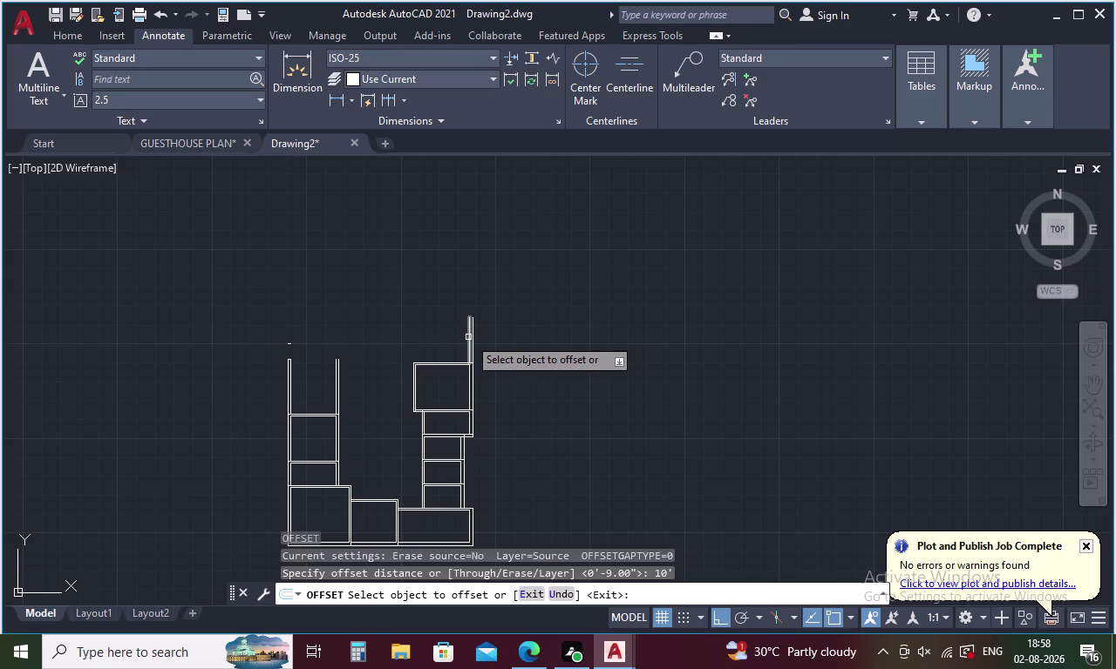
click(436, 338)
key(space)
key(space)
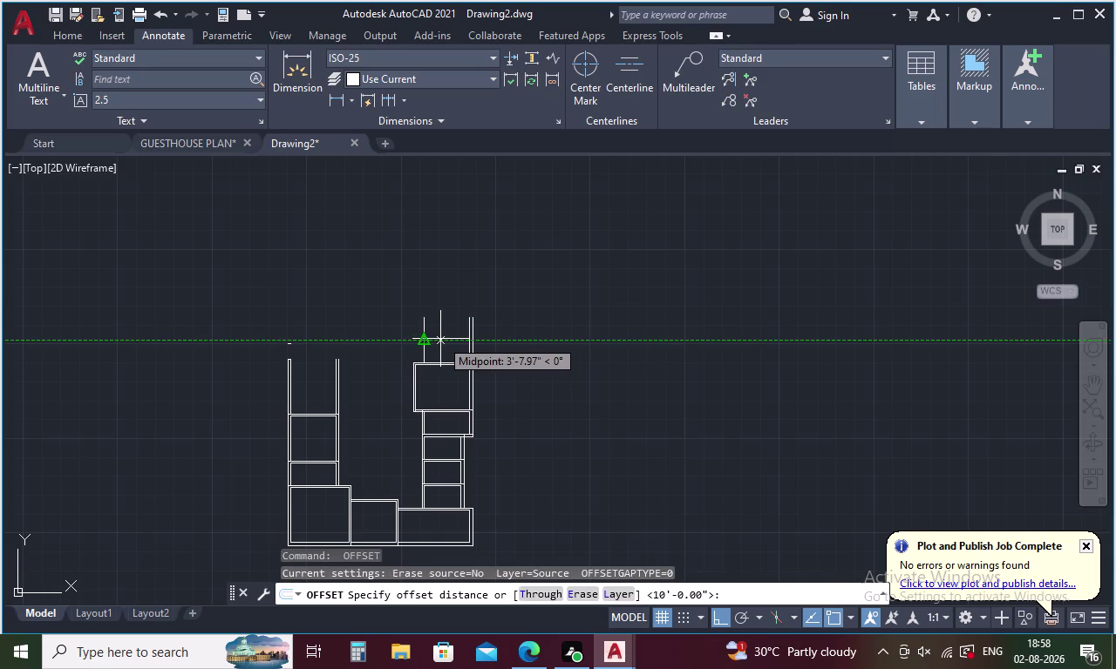
key(Escape)
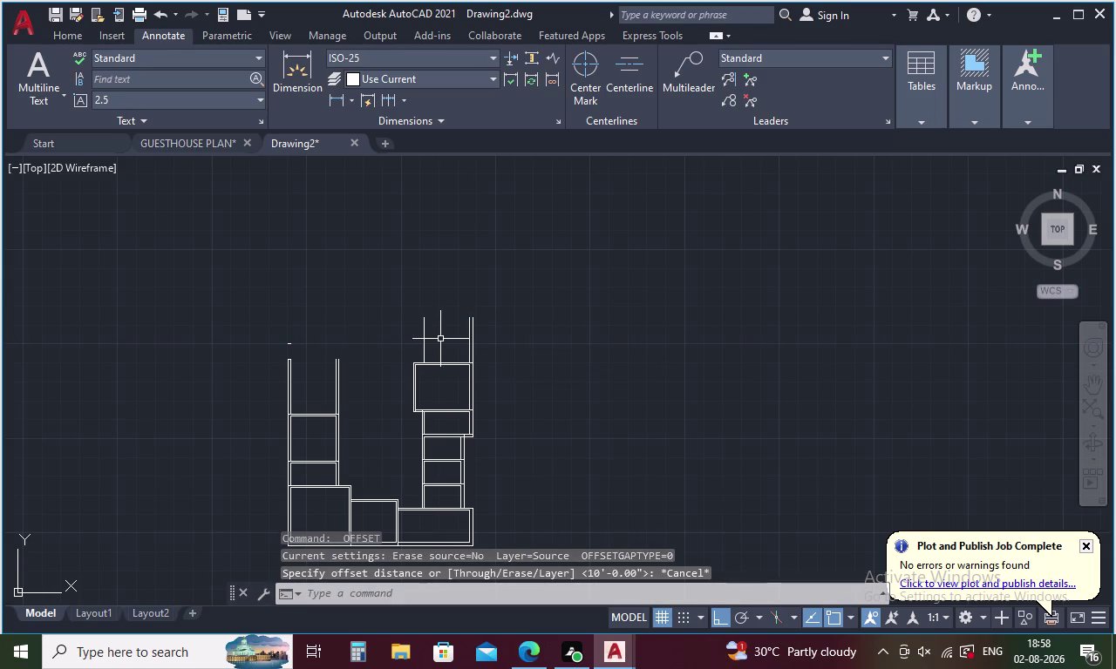
Draw the top line between the two walls and offset a 10' copy.
key(l)
key(Return)
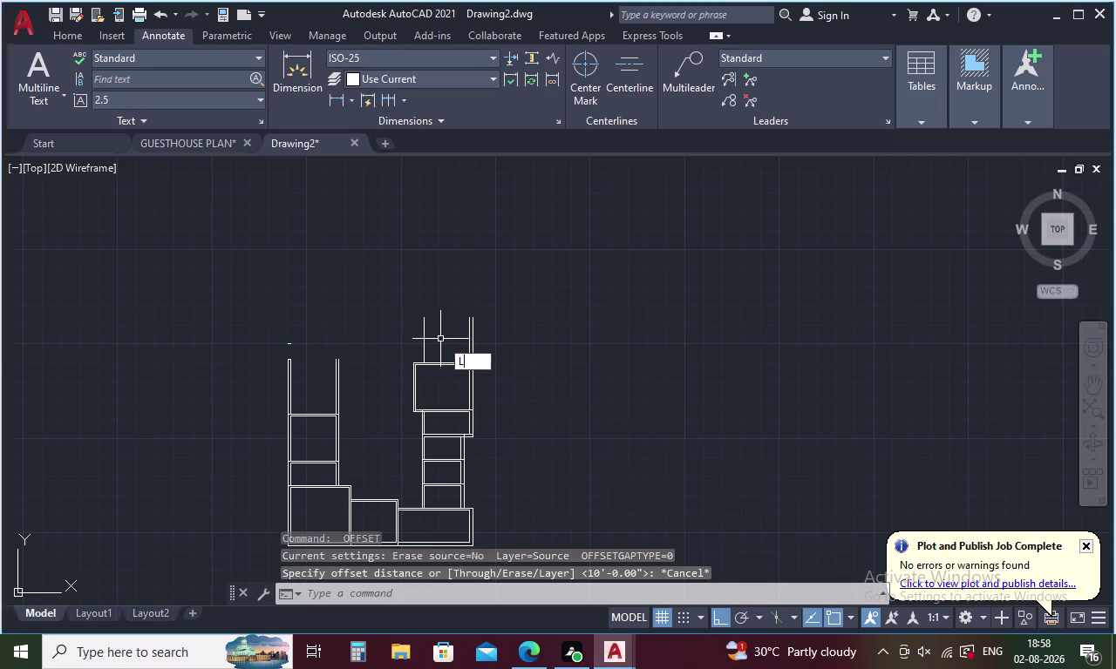
click(466, 319)
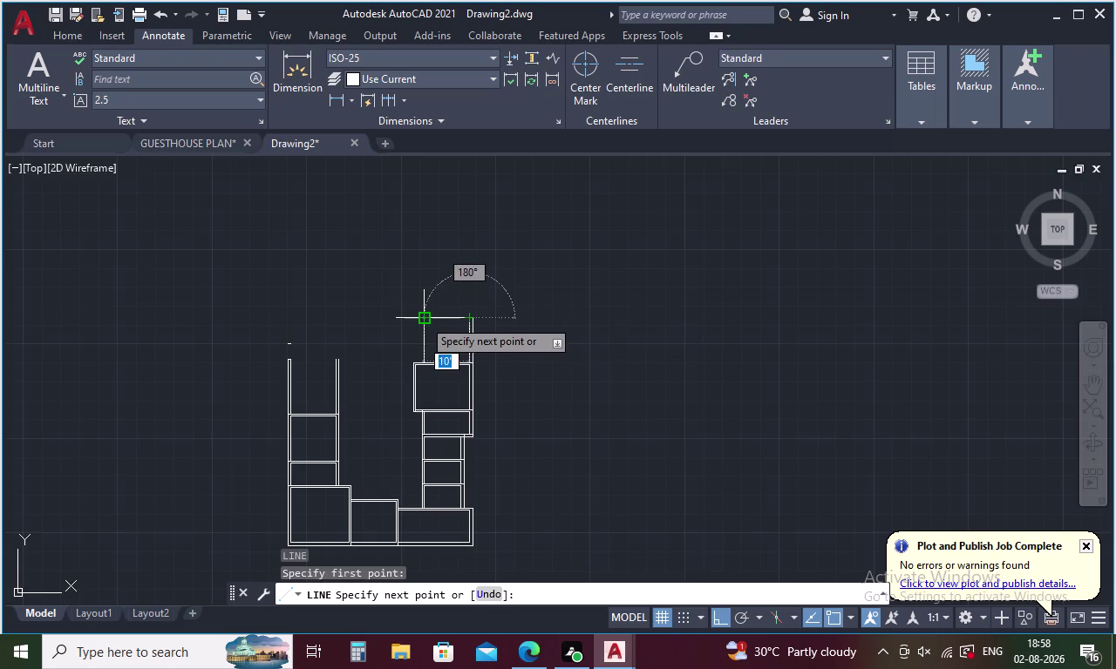
click(420, 319)
key(Escape)
text(O)
key(space)
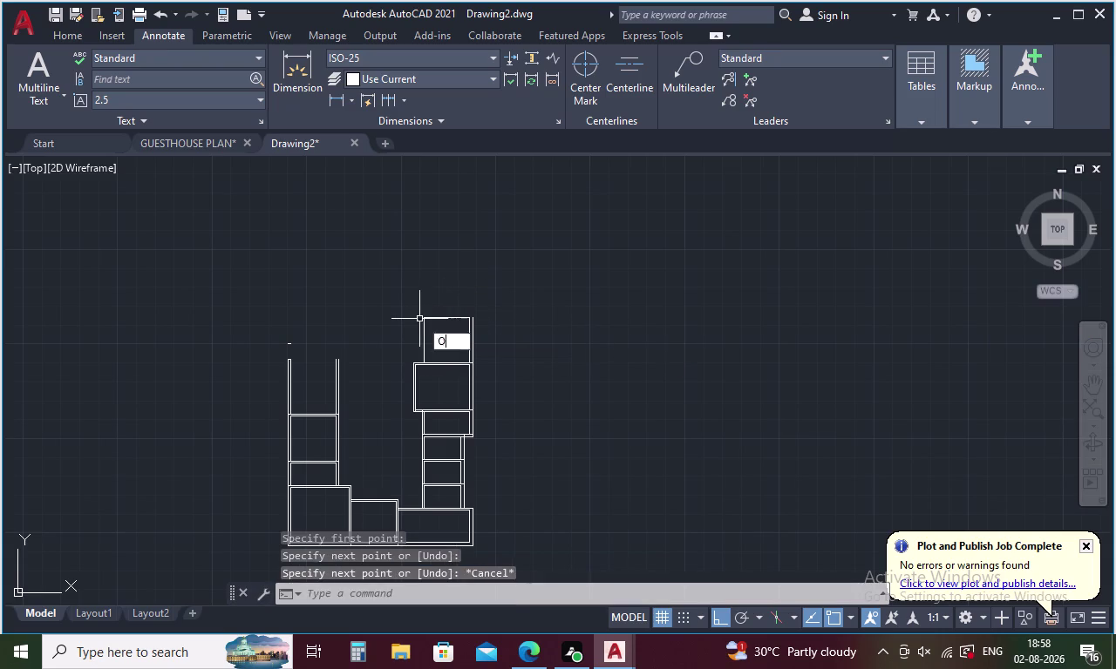
key(space)
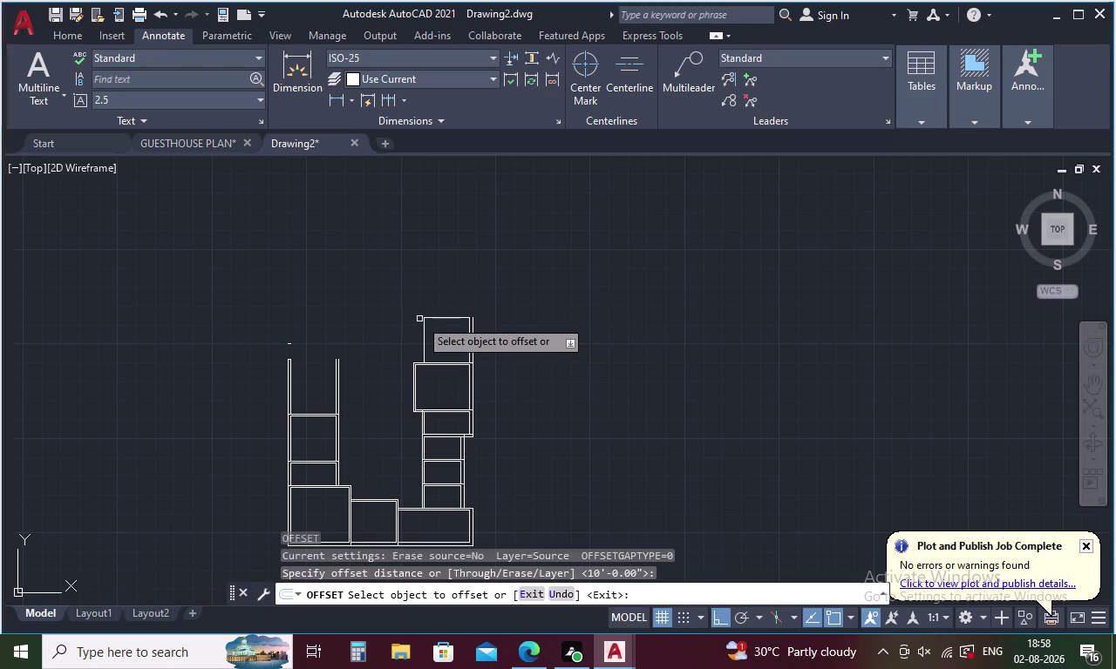
click(432, 317)
click(437, 299)
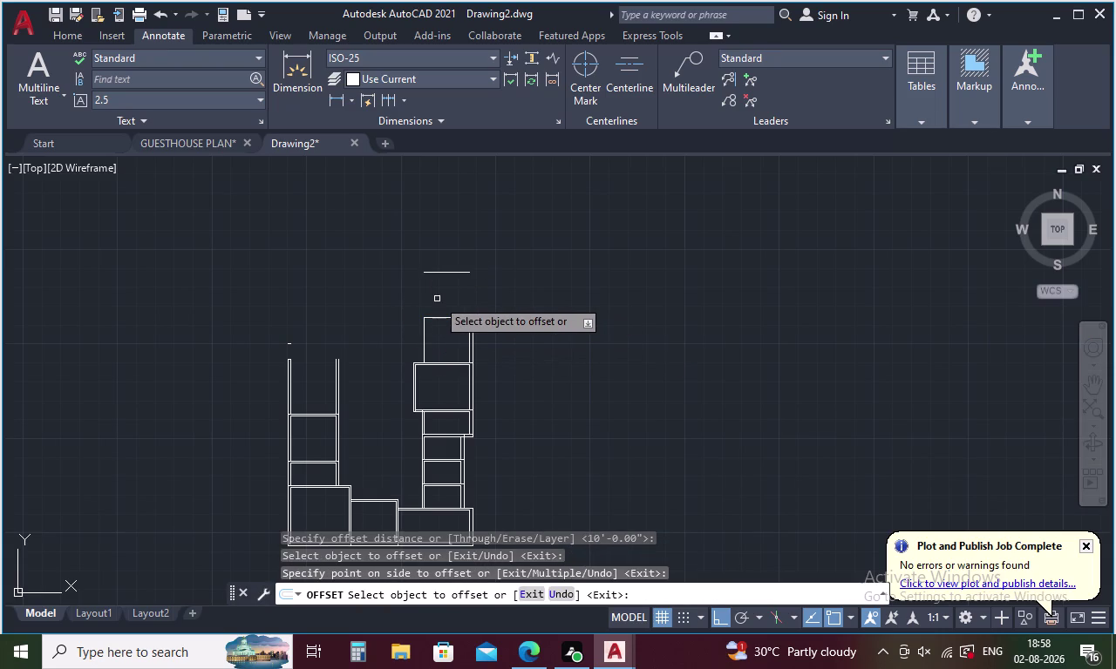
key(Escape)
Delete the misplaced copy of the top line.
drag(482, 271, 414, 254)
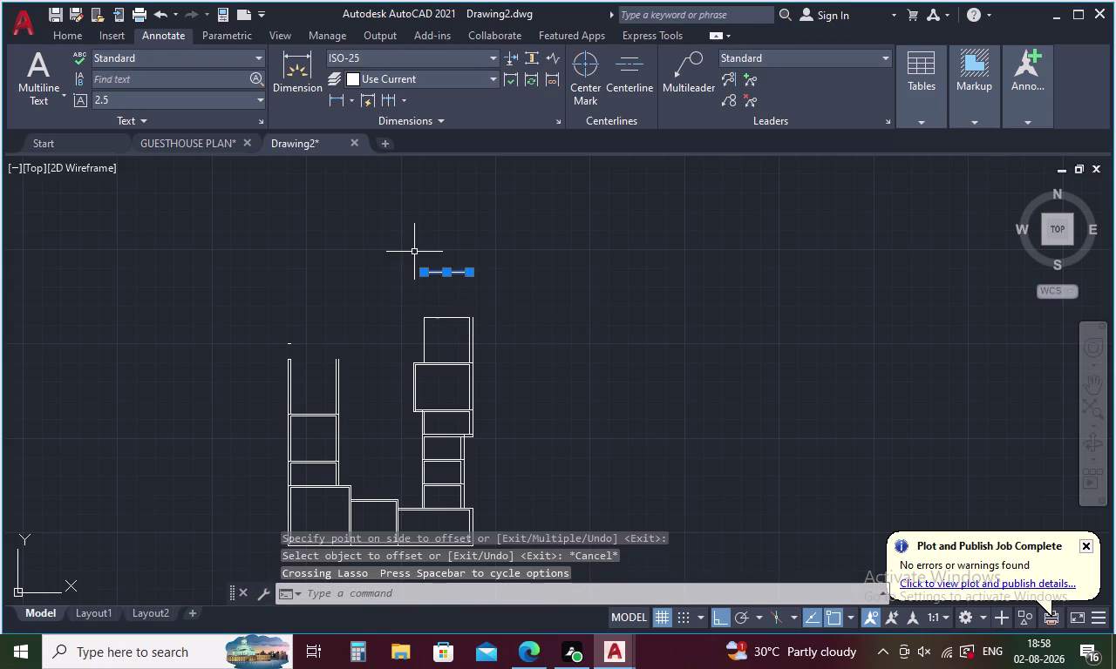
key(Delete)
text(0)
key(space)
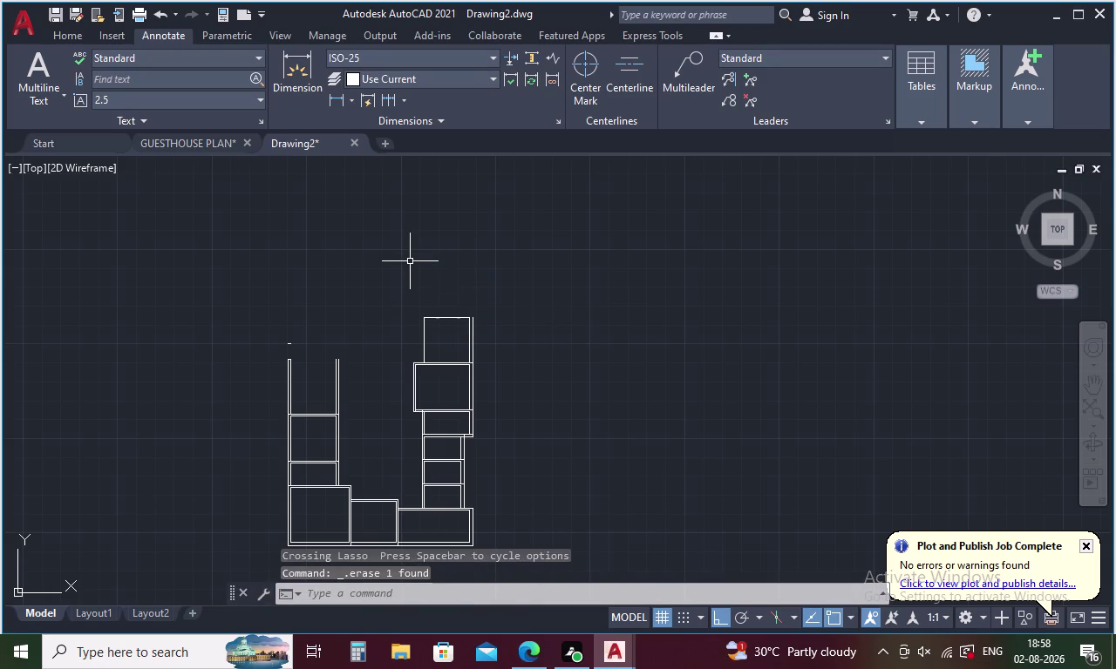
text(9)
key(space)
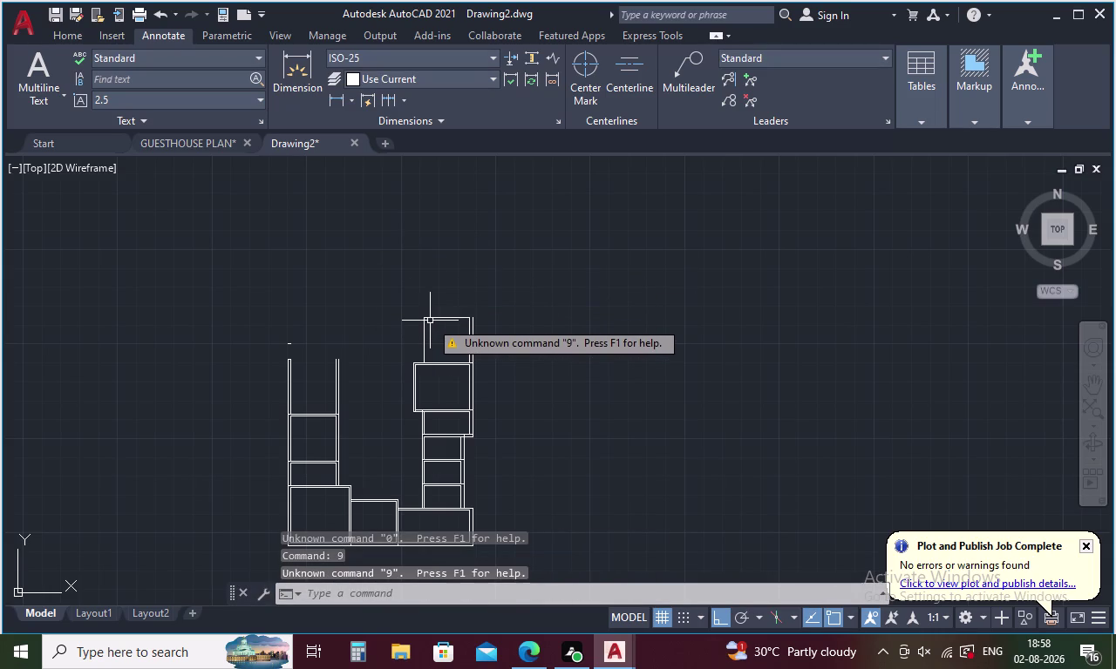
key(Escape)
Offset the top line 9" to form the doubled top wall.
key(o)
key(space)
text(9)
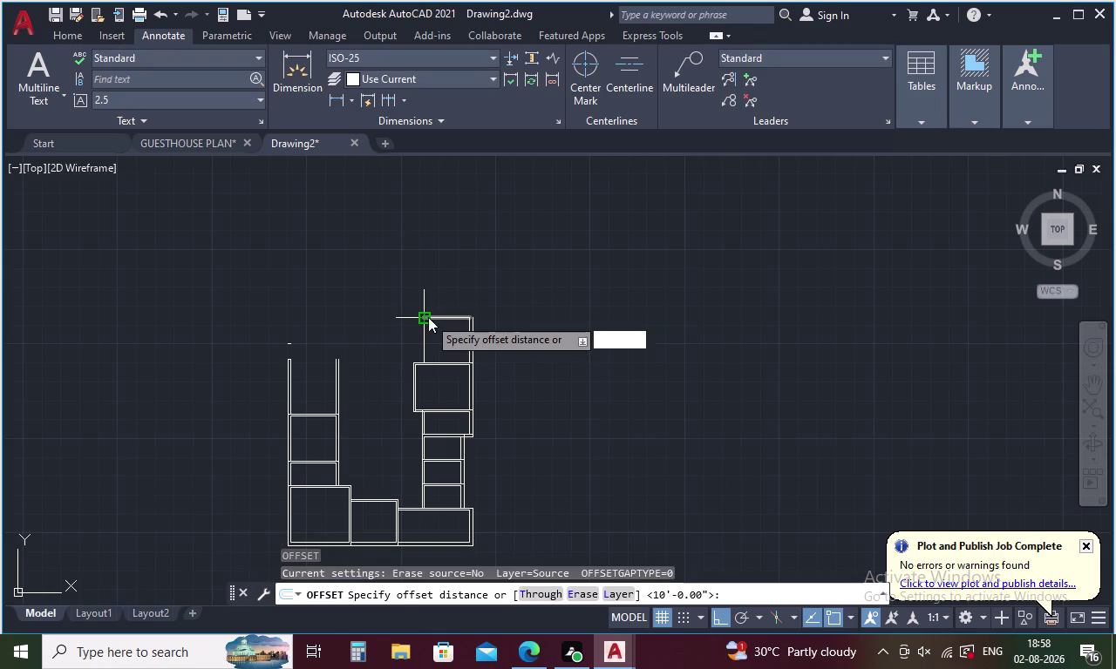
key(space)
click(432, 316)
click(437, 290)
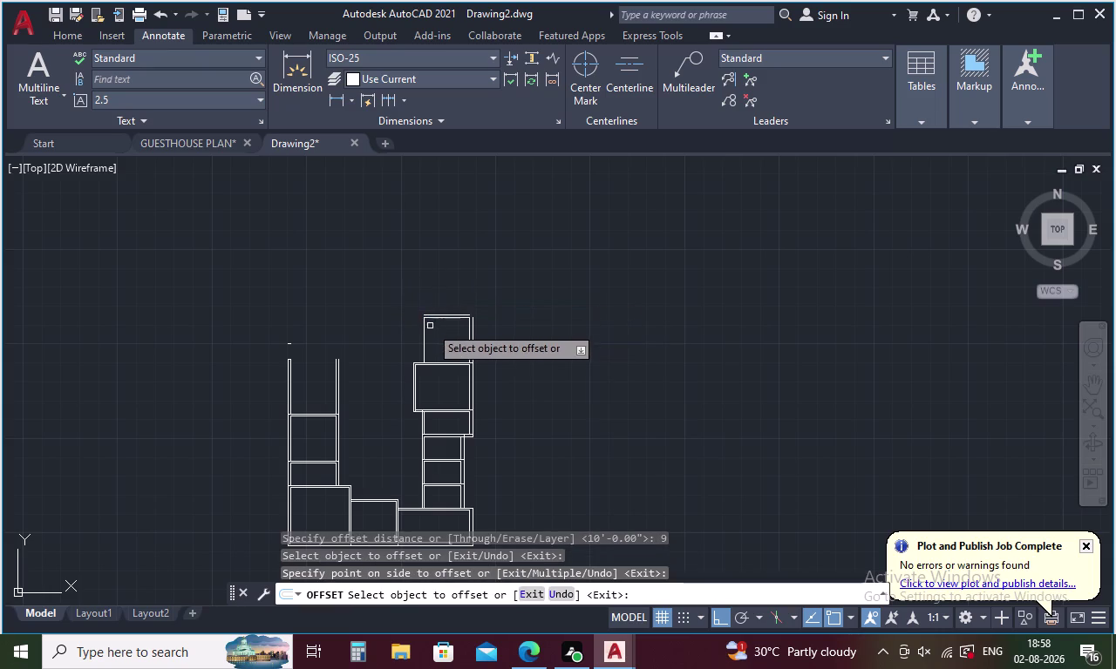
key(space)
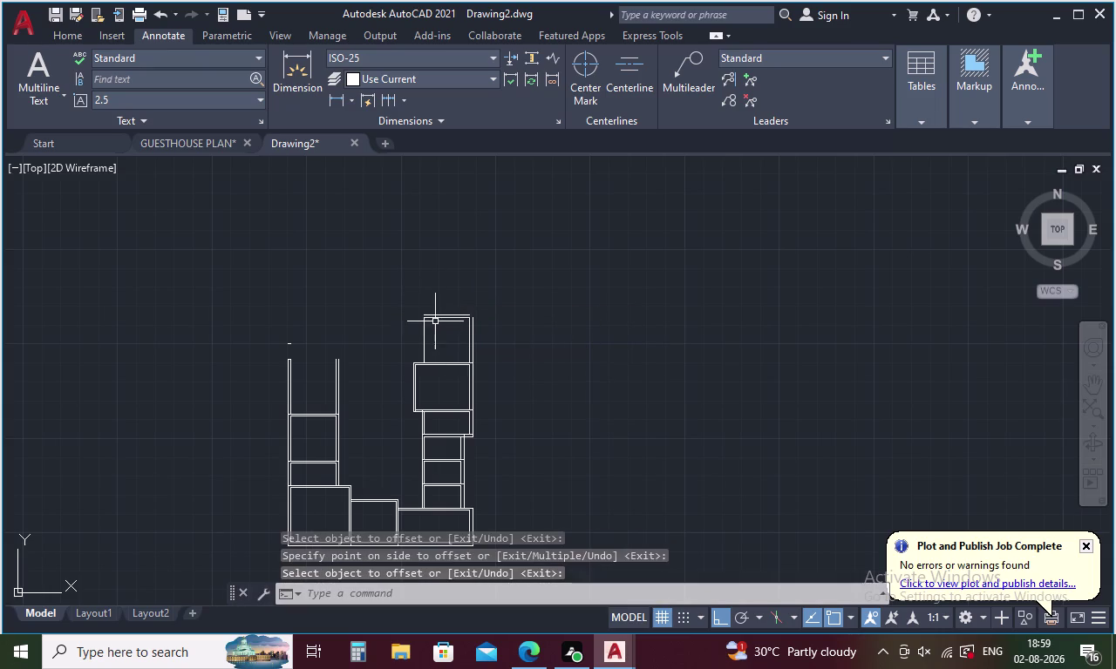
scroll(up, 3)
Offset the upper room's left wall line 5" outward.
key(space)
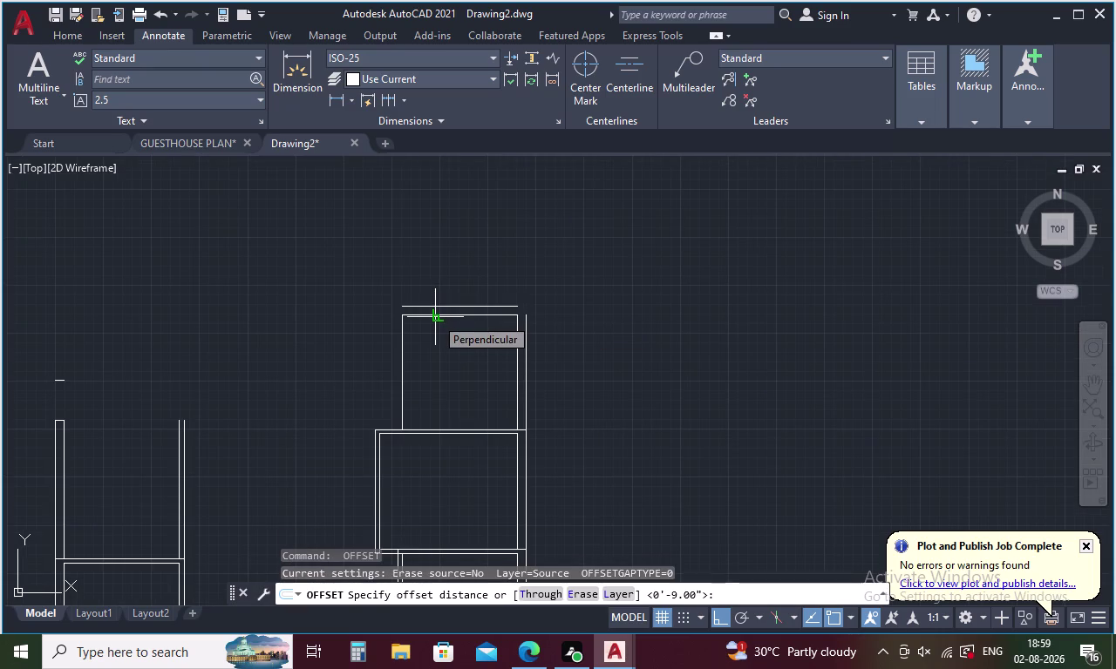
key(5)
key(space)
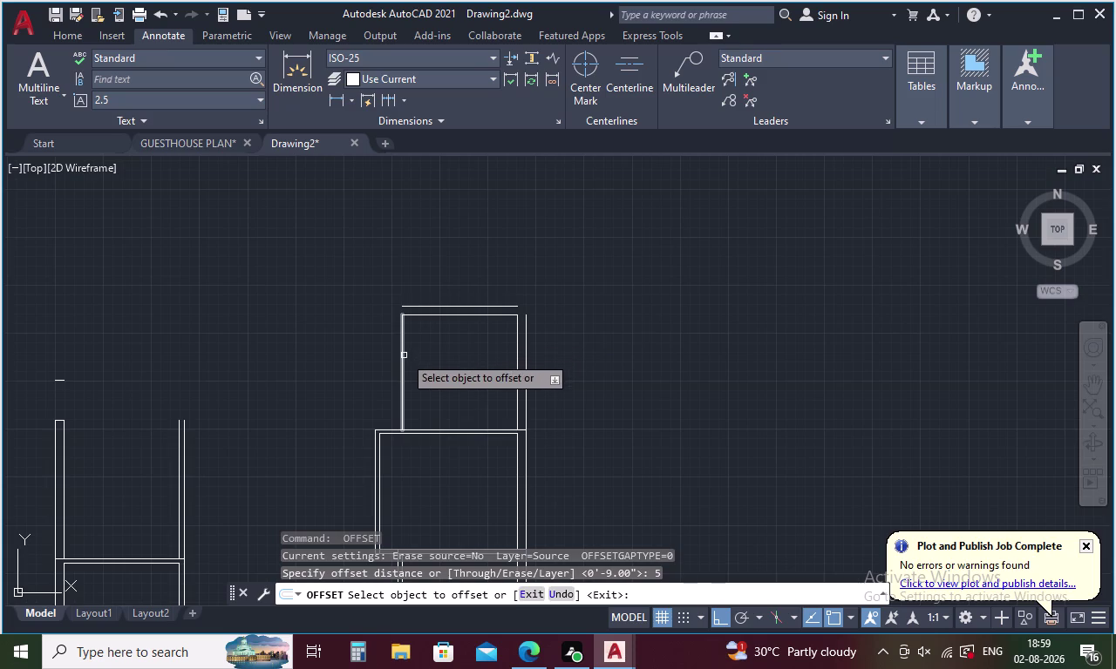
click(402, 358)
click(372, 364)
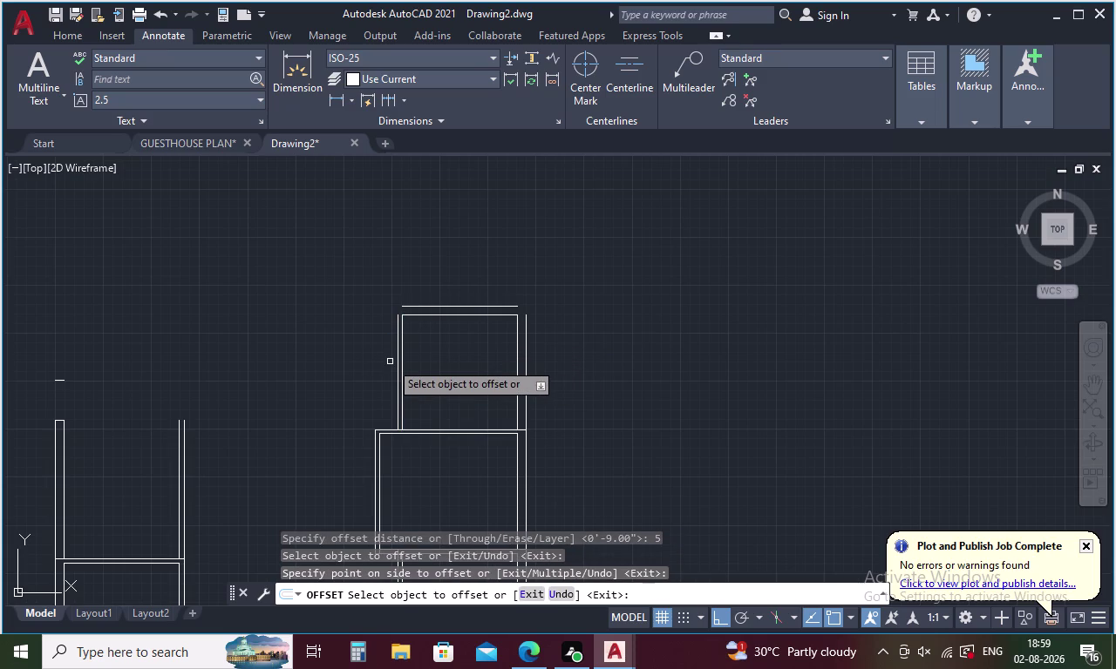
key(Escape)
Fillet the outer top line with the outer left and right lines into square corners.
text(F)
key(space)
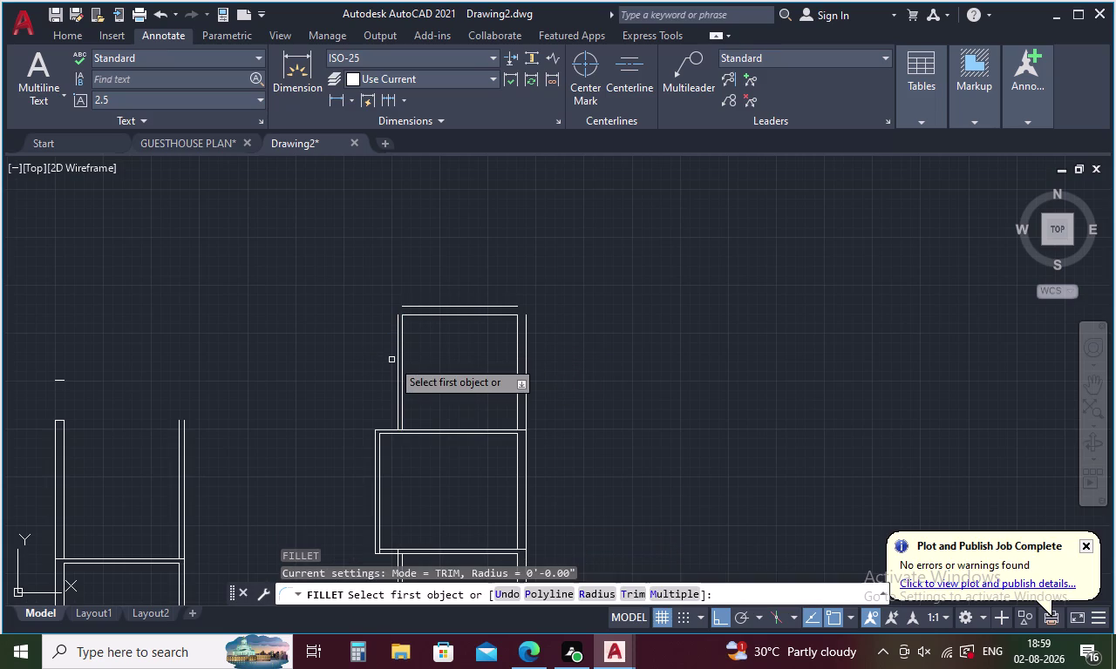
click(397, 338)
click(406, 305)
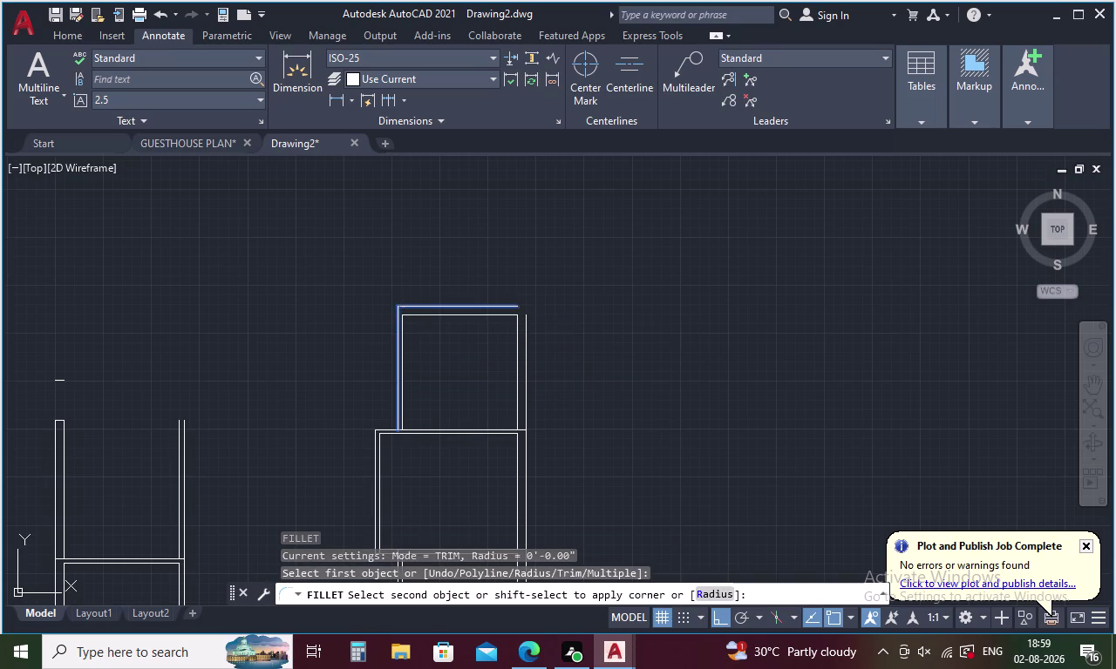
key(space)
click(506, 304)
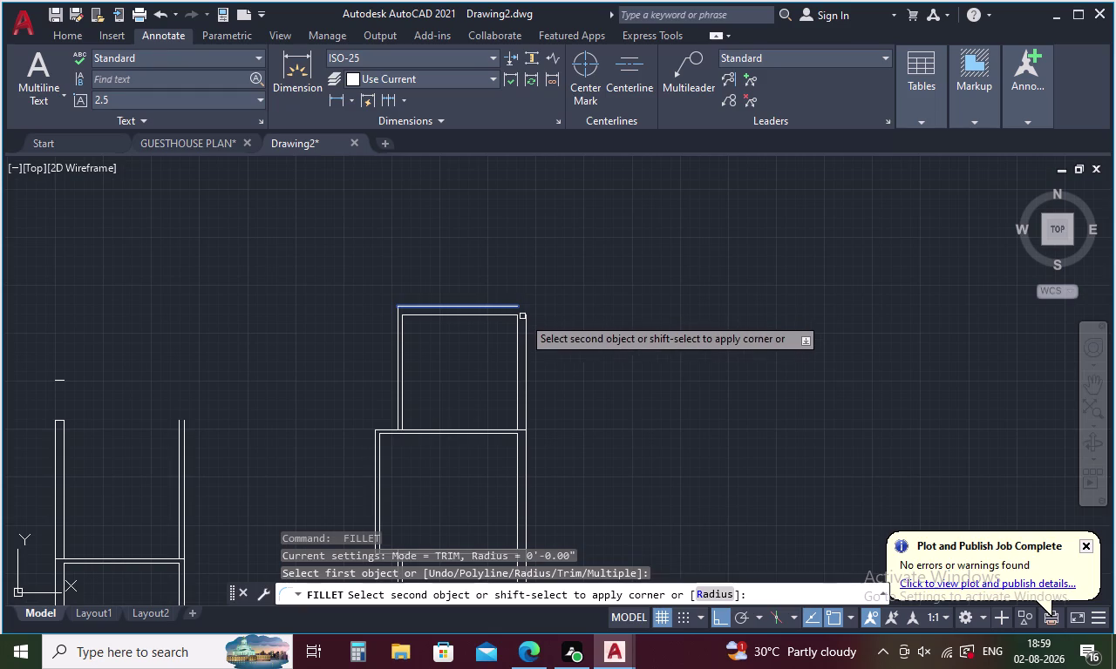
click(526, 321)
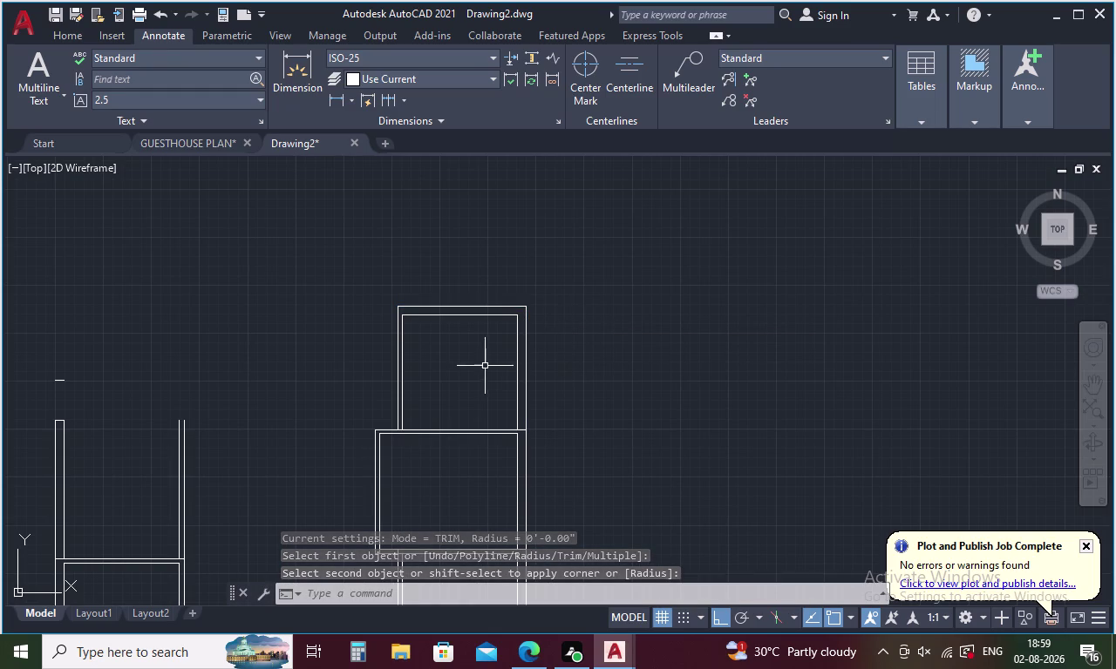
Draw the top wall line from 4' past the upper room's corner to the left wall.
key(l)
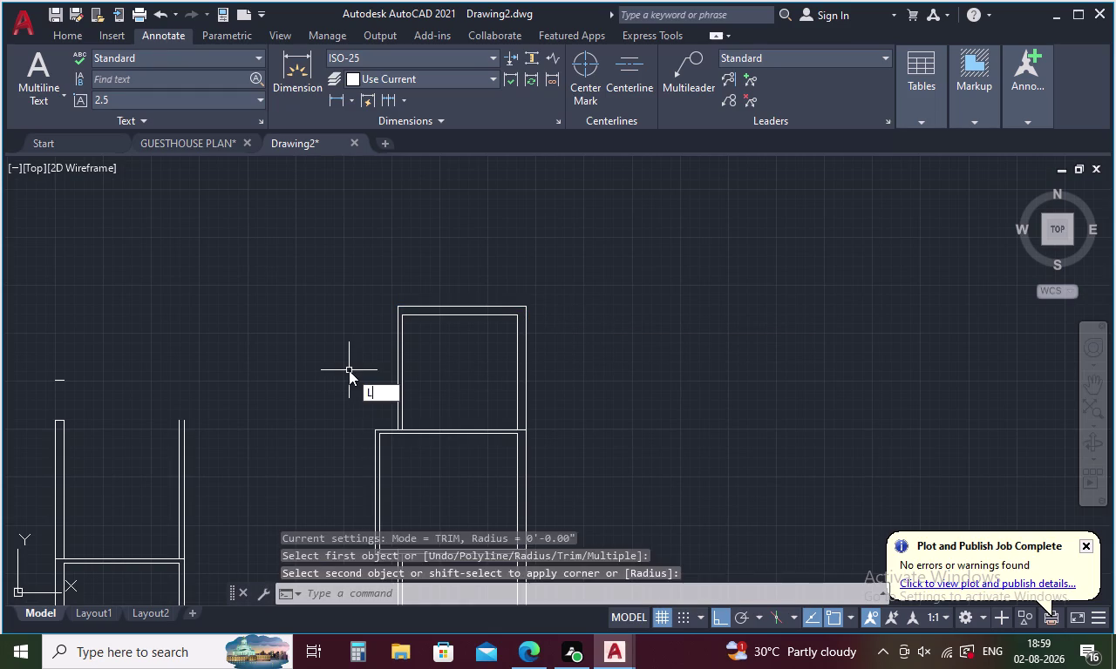
key(Return)
text(TK)
key(Return)
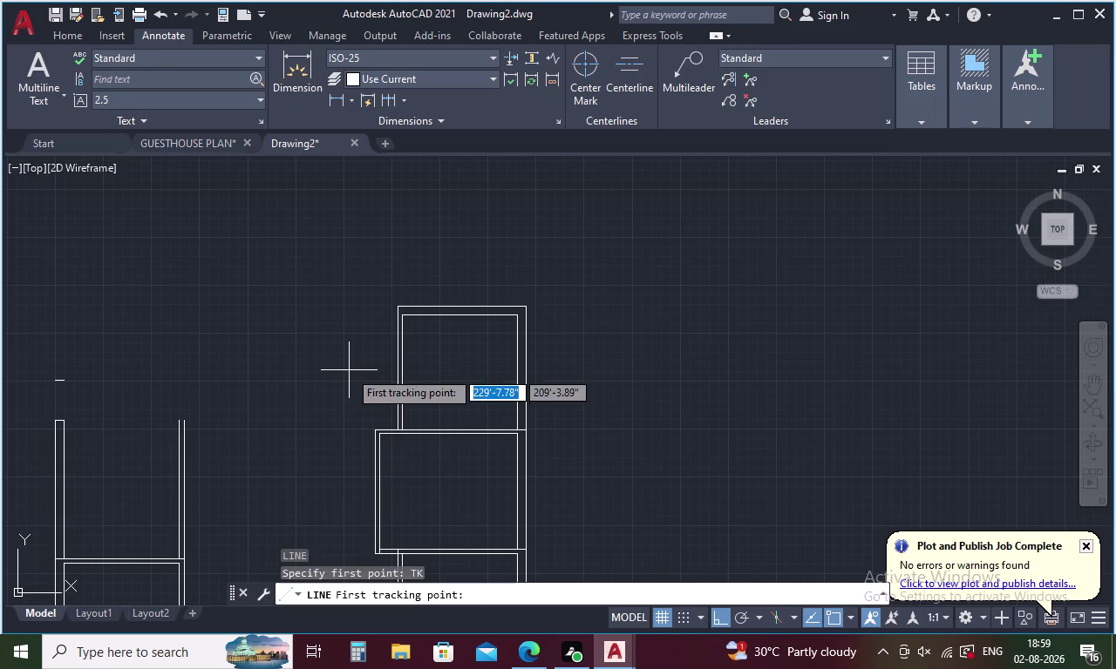
click(397, 306)
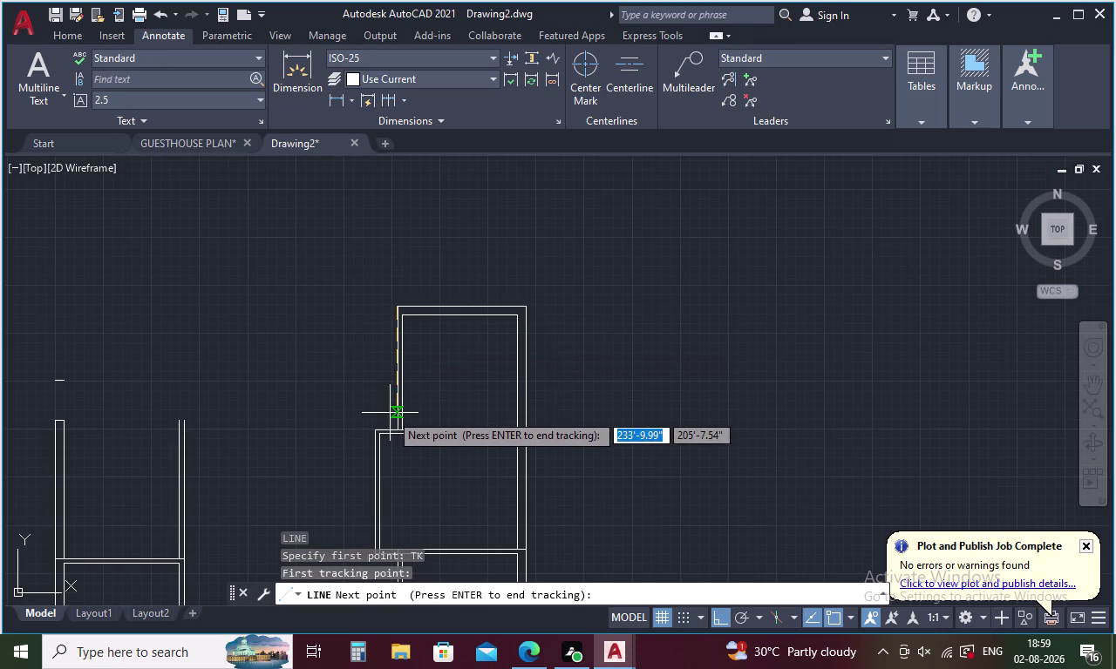
text(4')
key(Return)
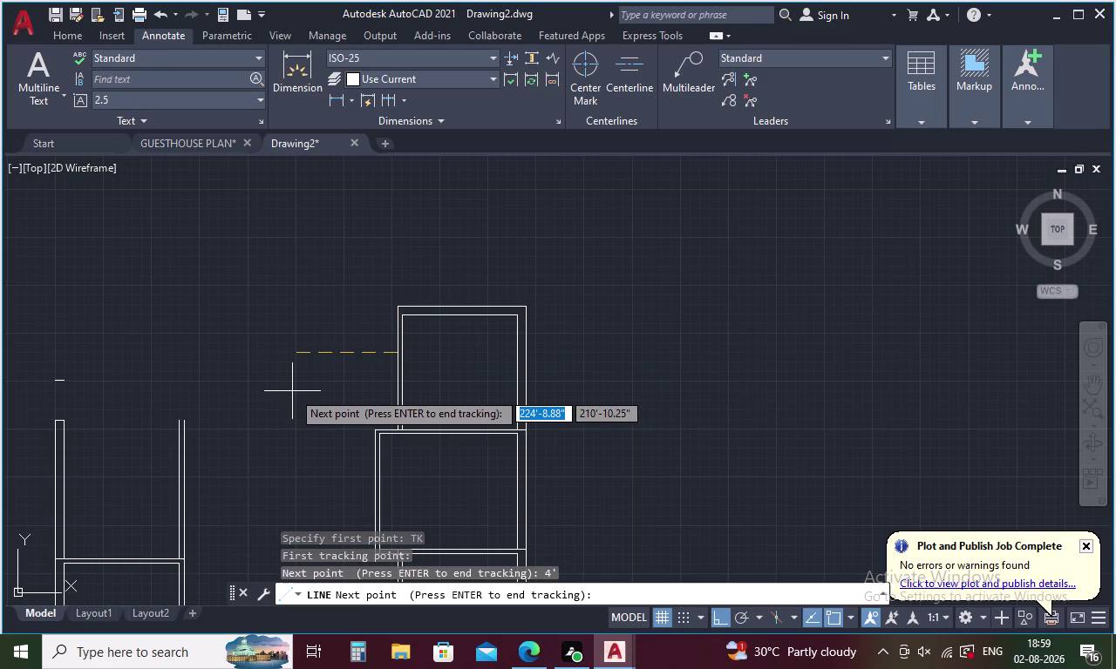
key(space)
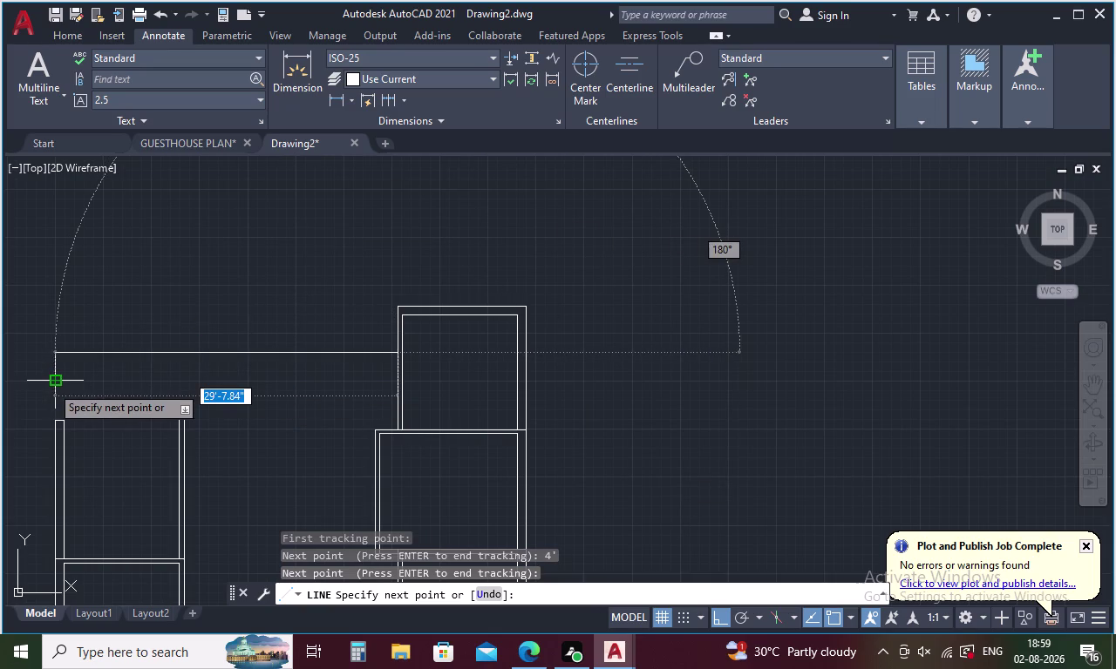
click(43, 382)
key(Escape)
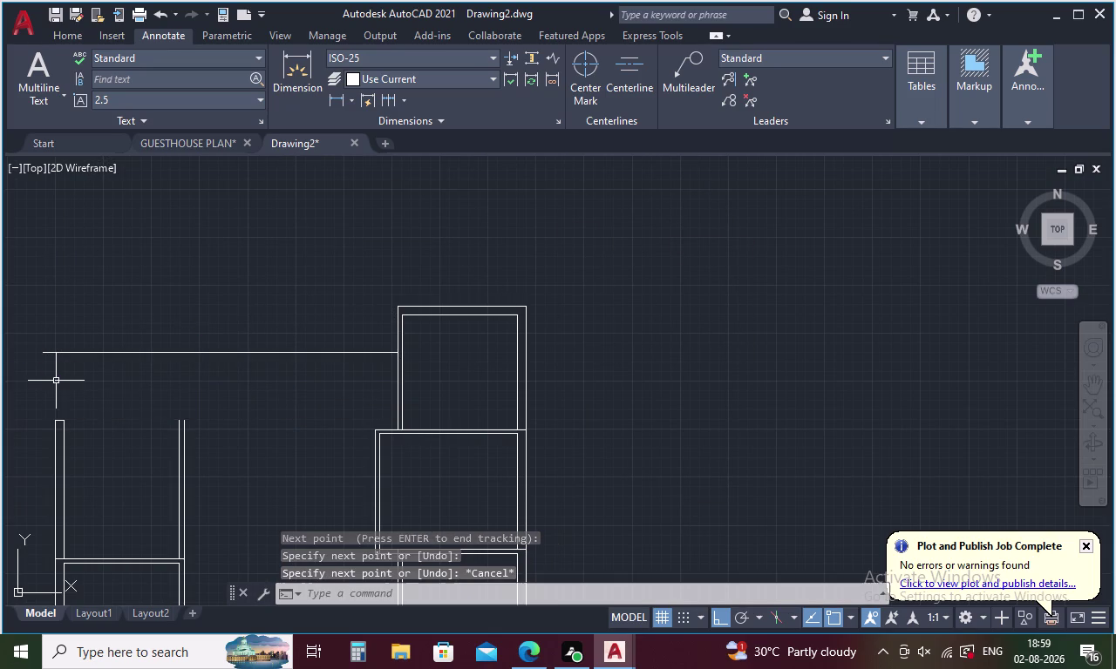
Offset the top wall line by 9 to create the second wall line.
key(o)
key(Return)
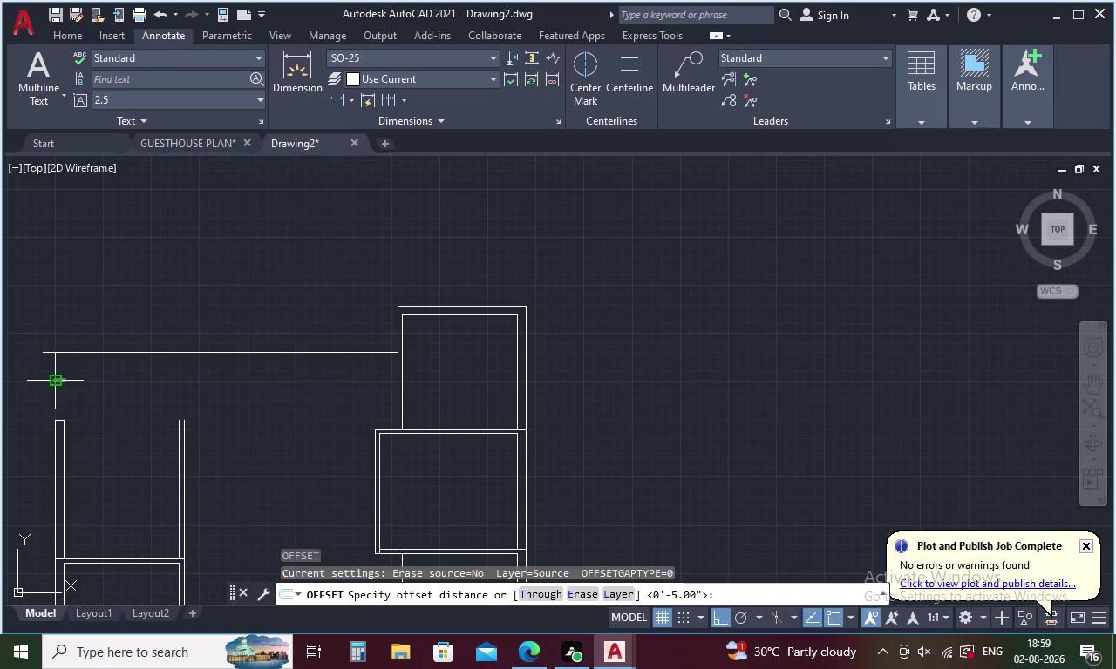
key(9)
key(Return)
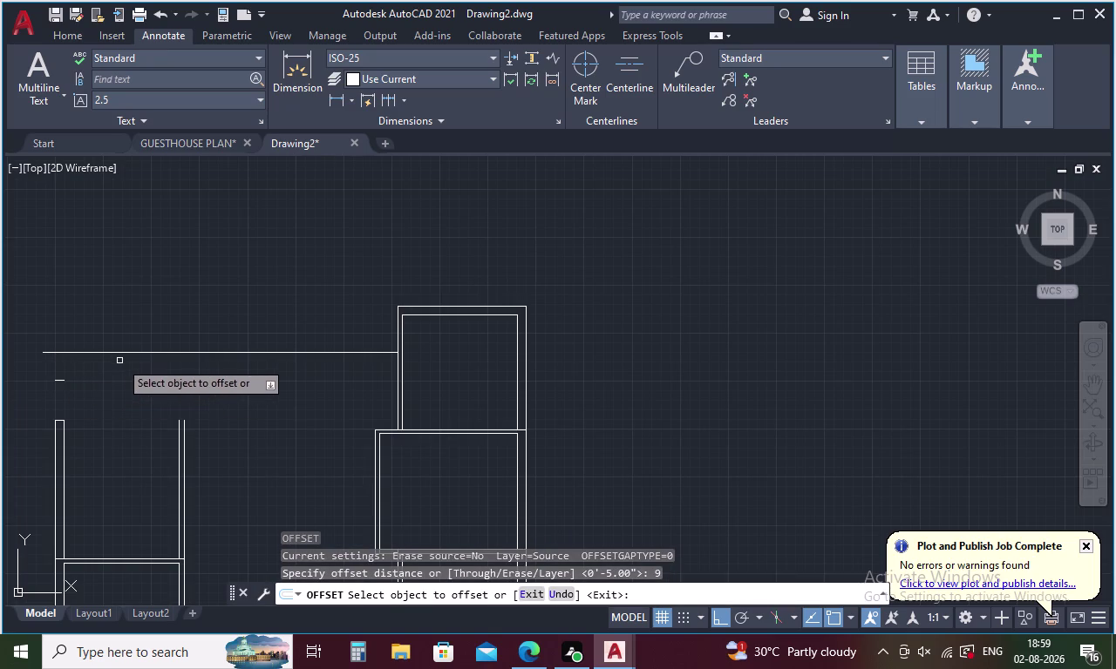
click(137, 353)
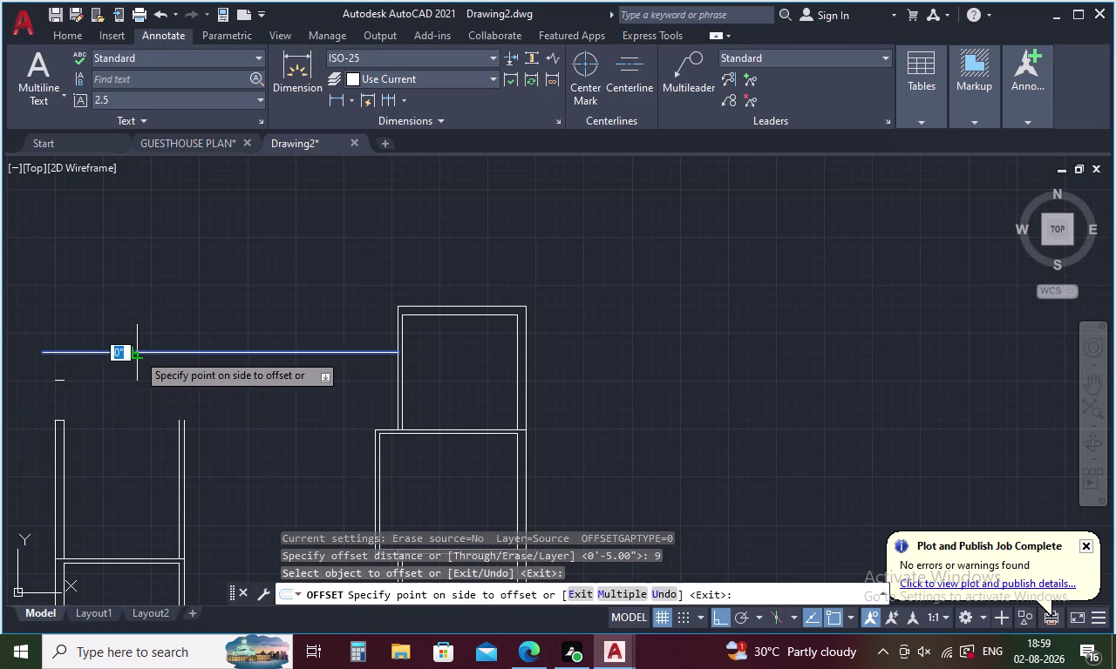
click(136, 369)
middle_drag(178, 390, 435, 295)
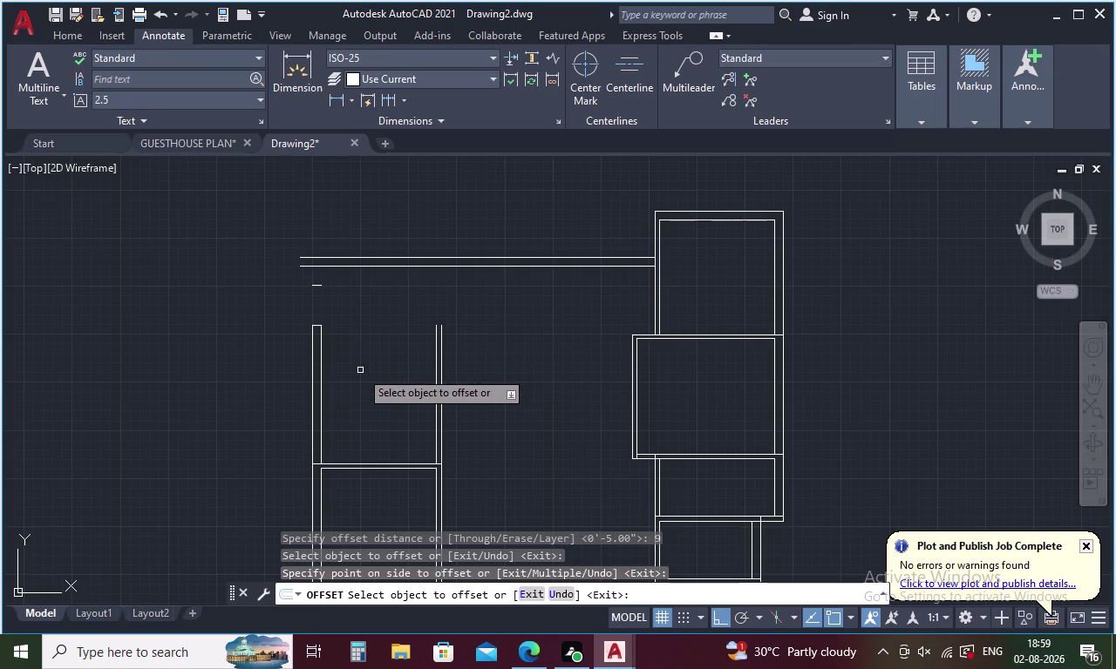
Extend four left wing wall lines up to the top wall.
key(Escape)
text(EX)
key(Return)
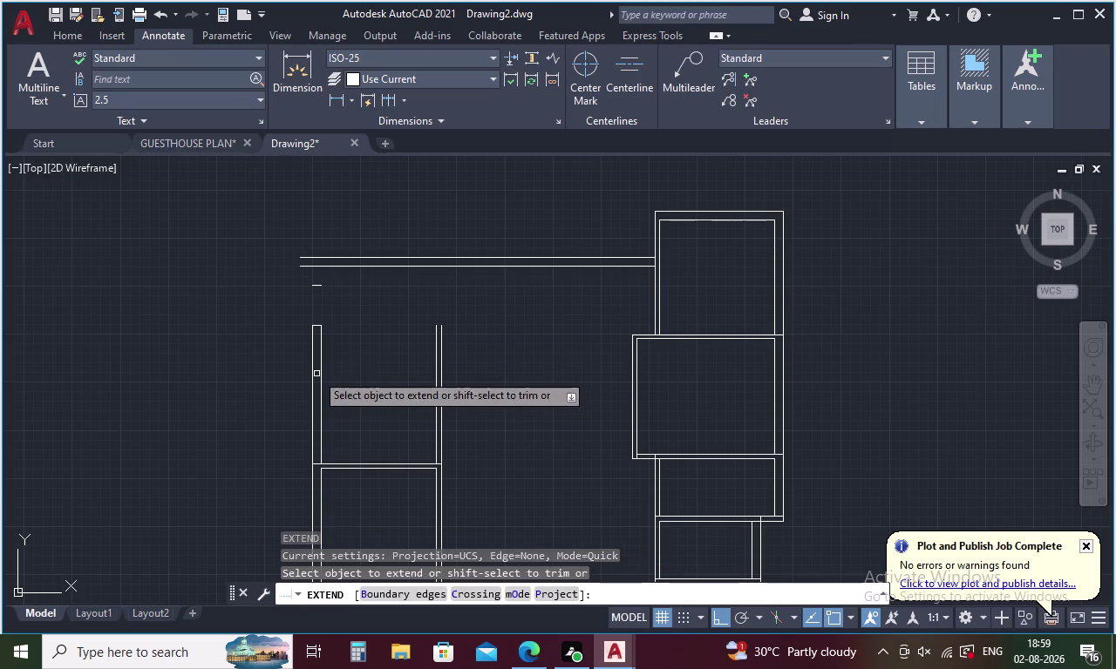
click(313, 340)
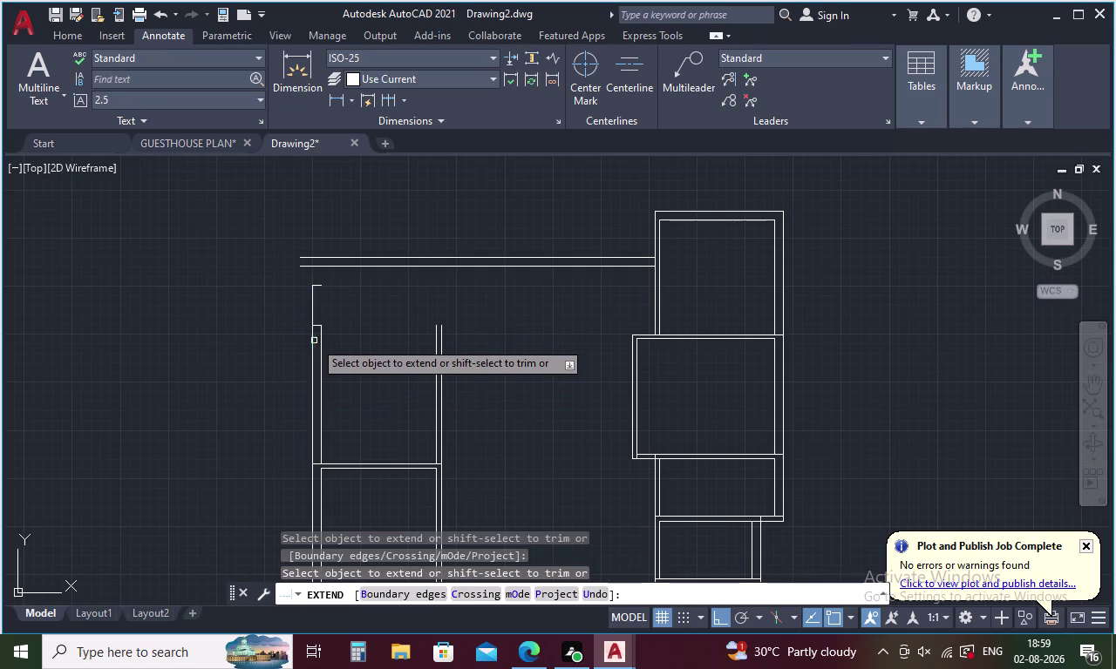
click(323, 347)
click(310, 308)
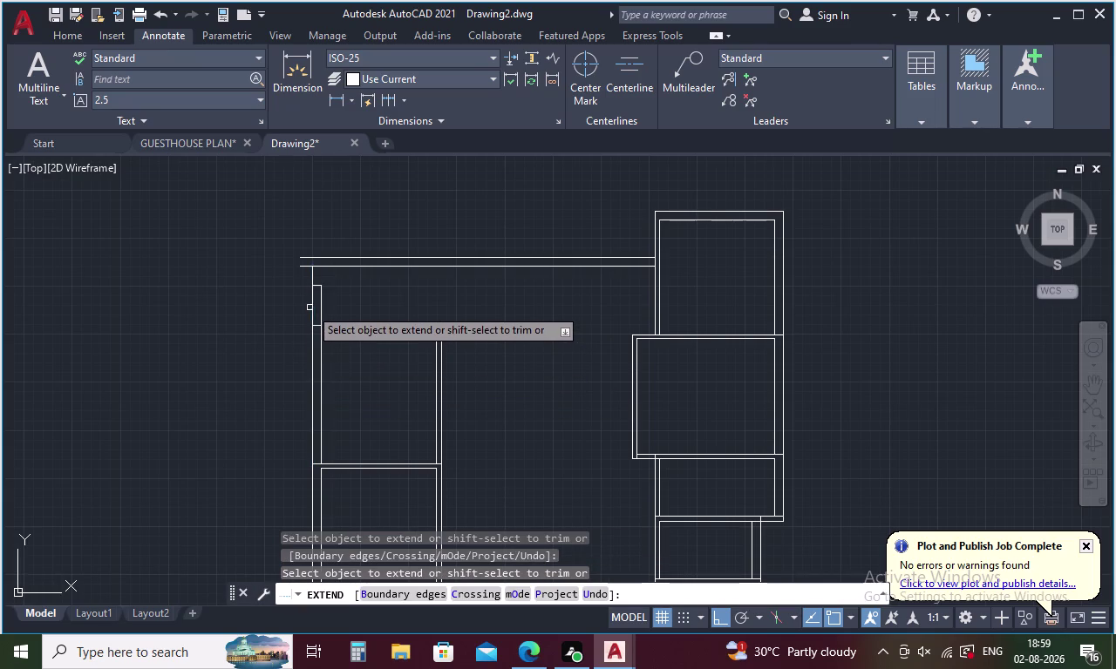
click(321, 305)
key(Escape)
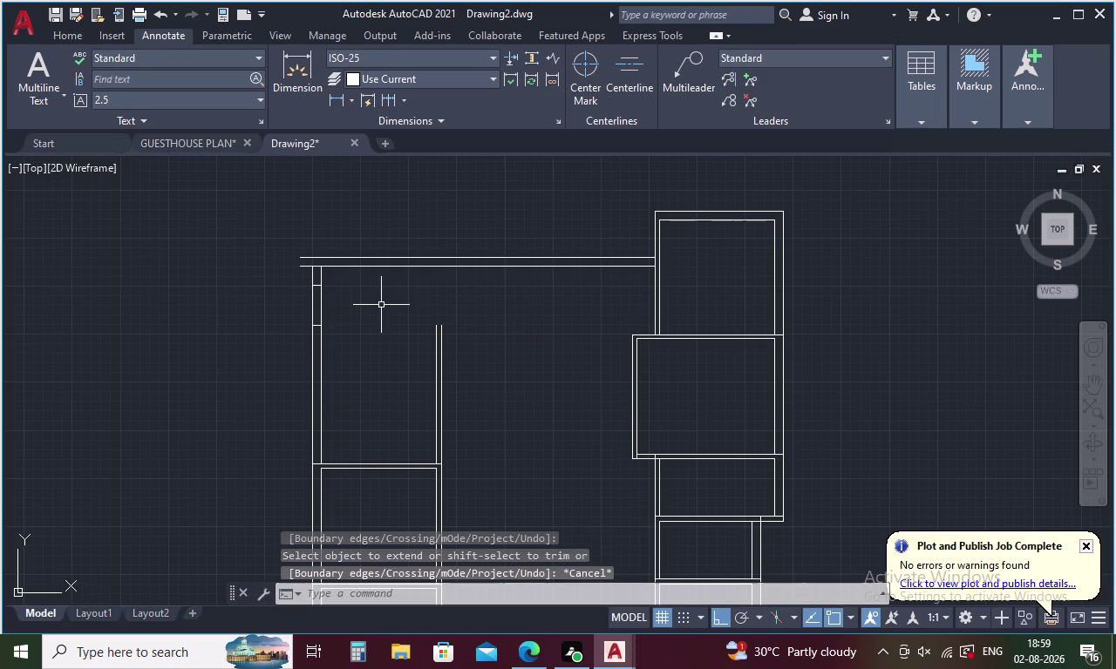
Fence-trim the overlapping wall ends at the corner, undoing the last trim.
text(TR)
key(Return)
key(Return)
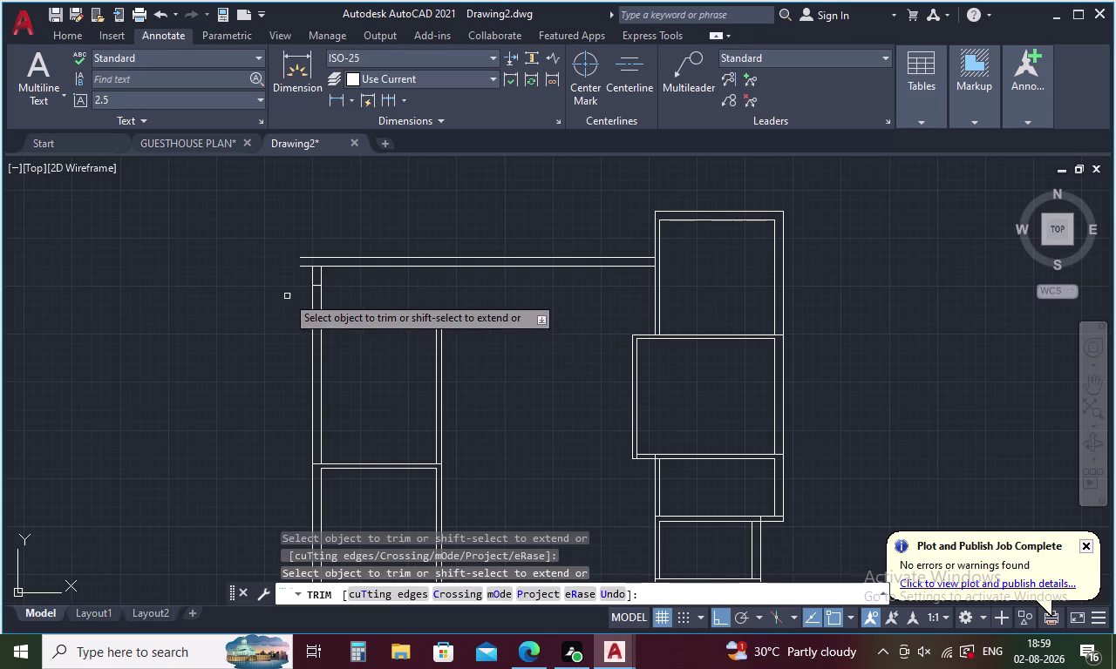
drag(300, 253, 300, 274)
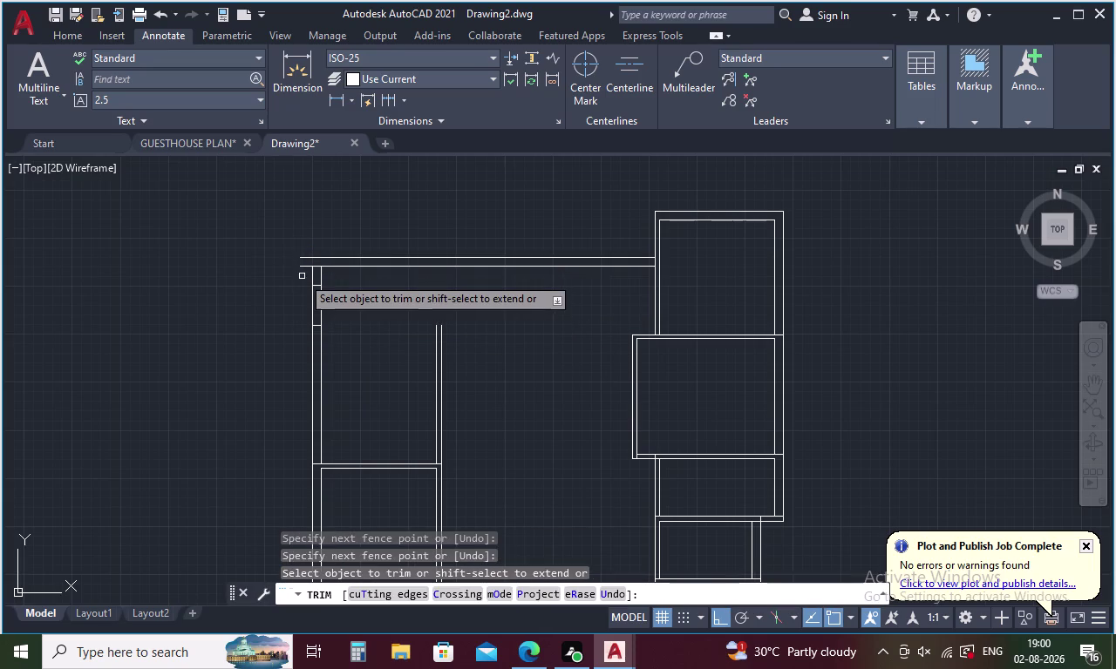
drag(303, 278, 307, 243)
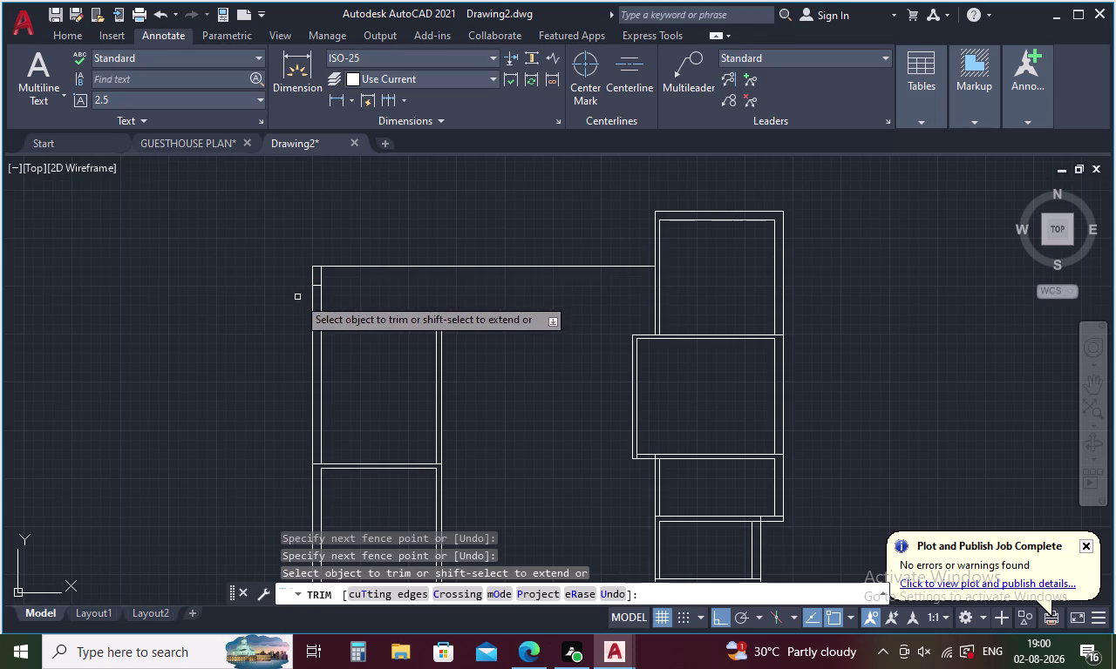
key(ctrl+z)
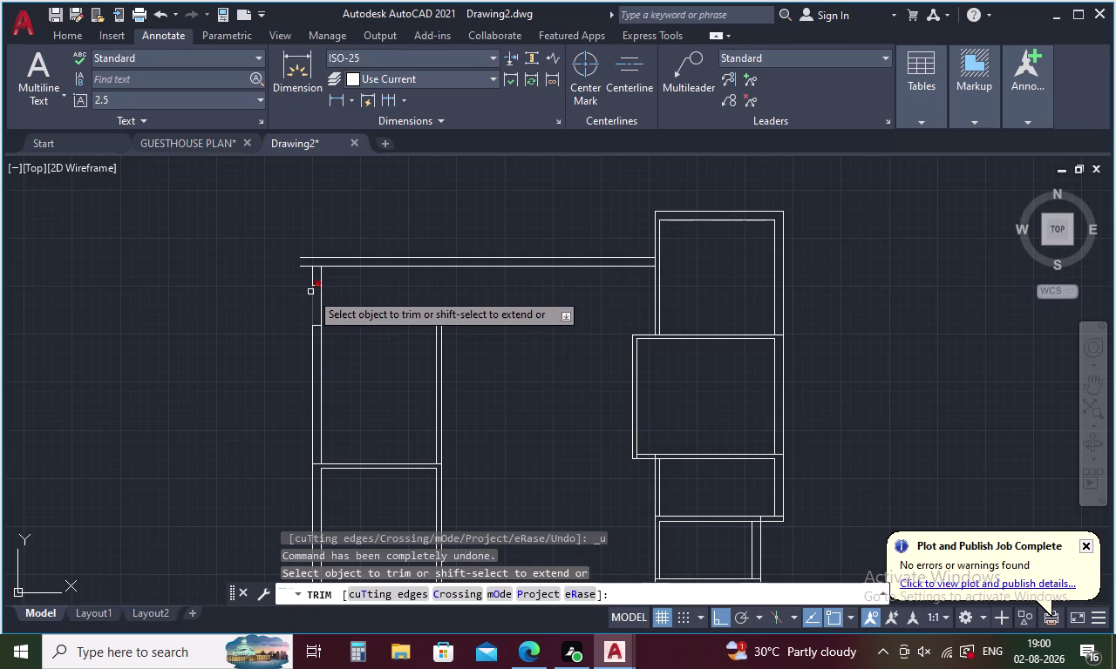
key(Escape)
Extend the outer corner lines to the top and trim the leftover top-left corner ends.
text(EX)
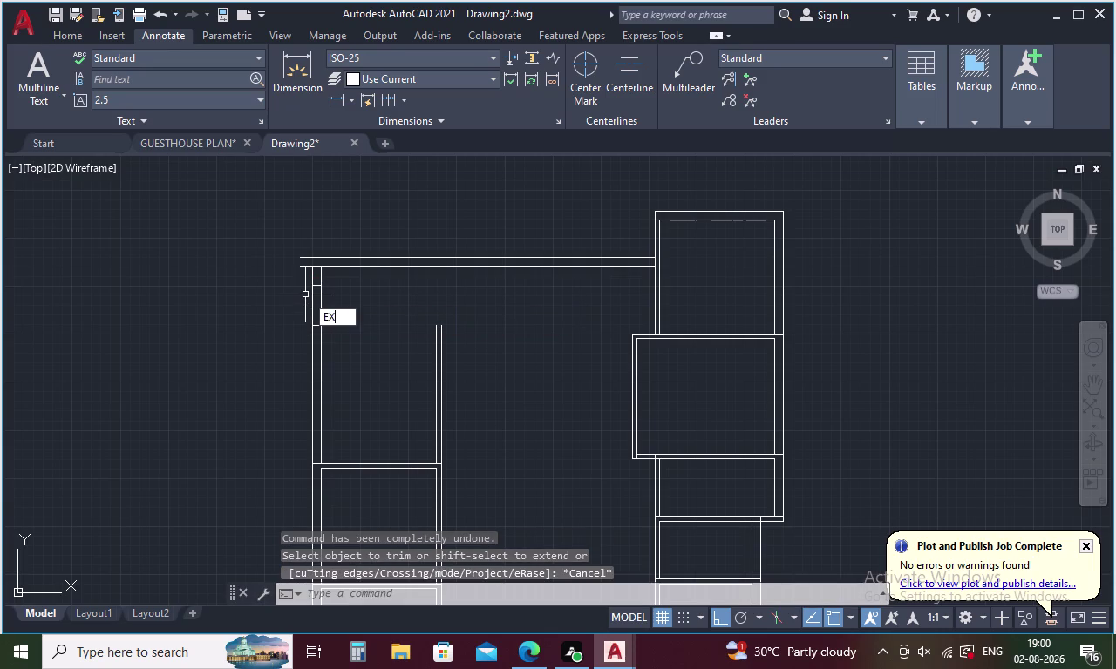
key(space)
click(310, 273)
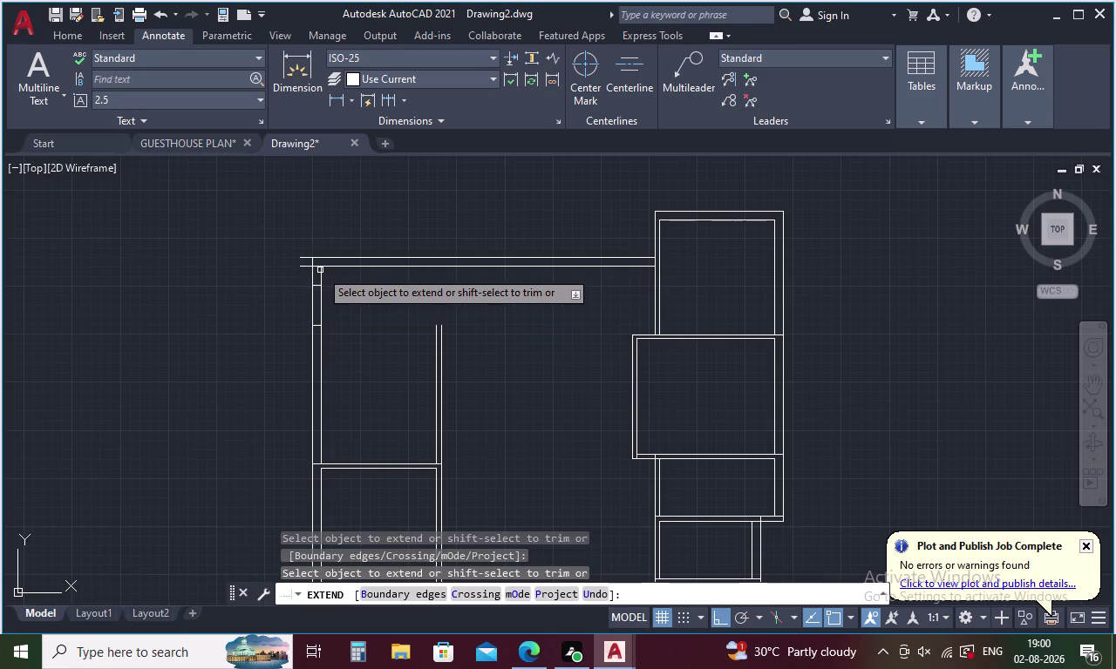
click(320, 270)
key(Escape)
text(TR)
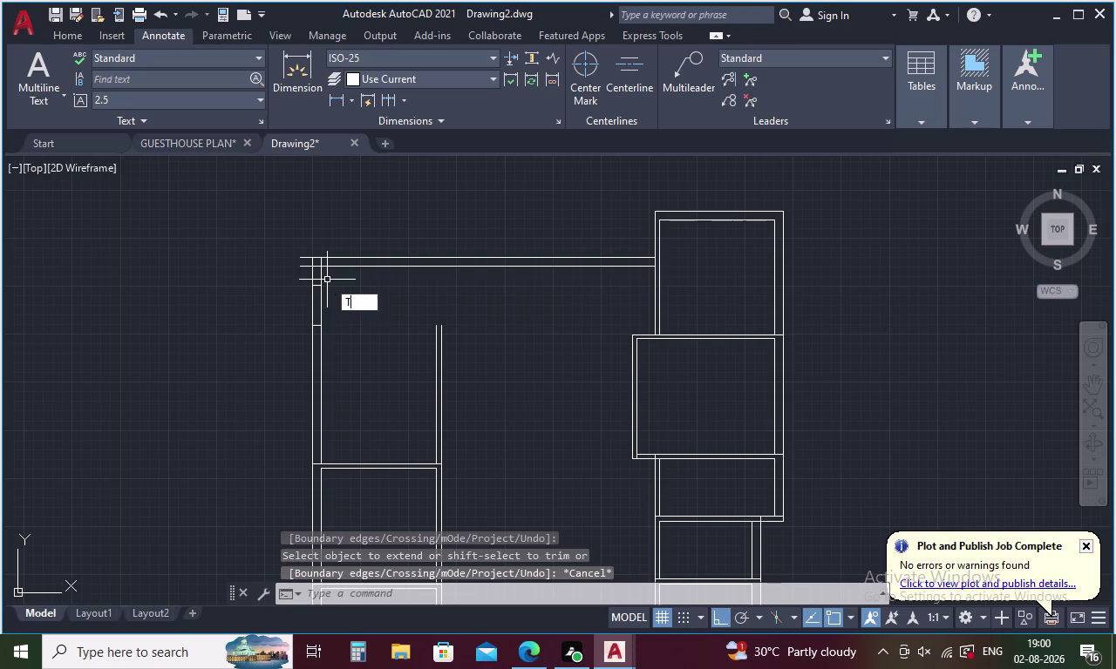
key(space)
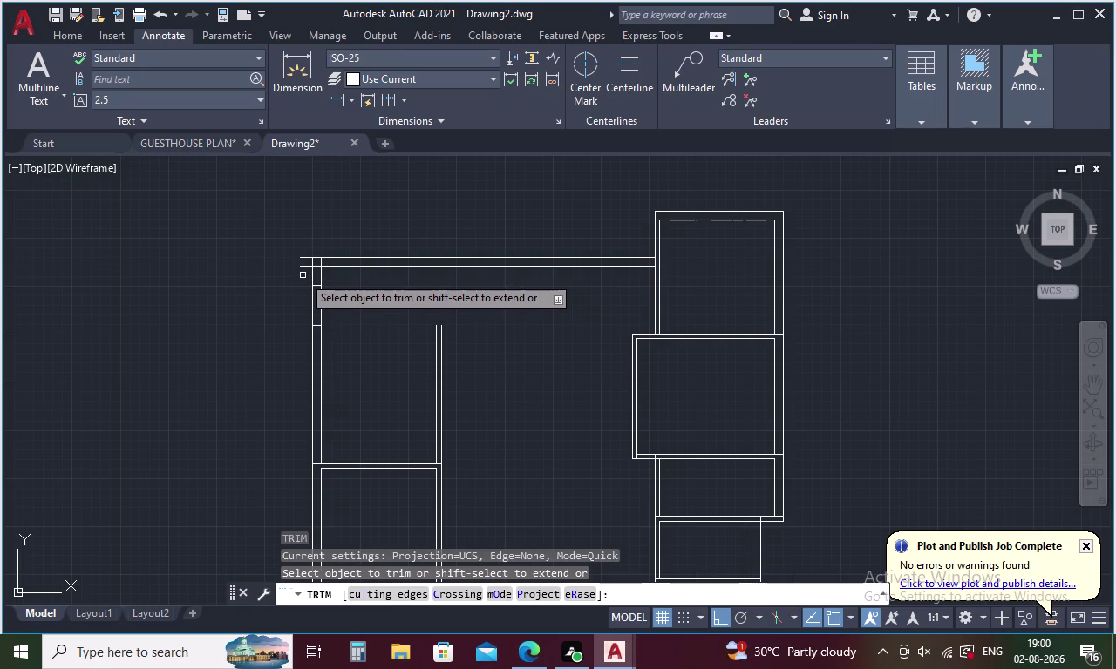
drag(302, 276, 311, 240)
Recentre the view on the whole plan and restart the LINE command.
middle_drag(344, 256, 345, 266)
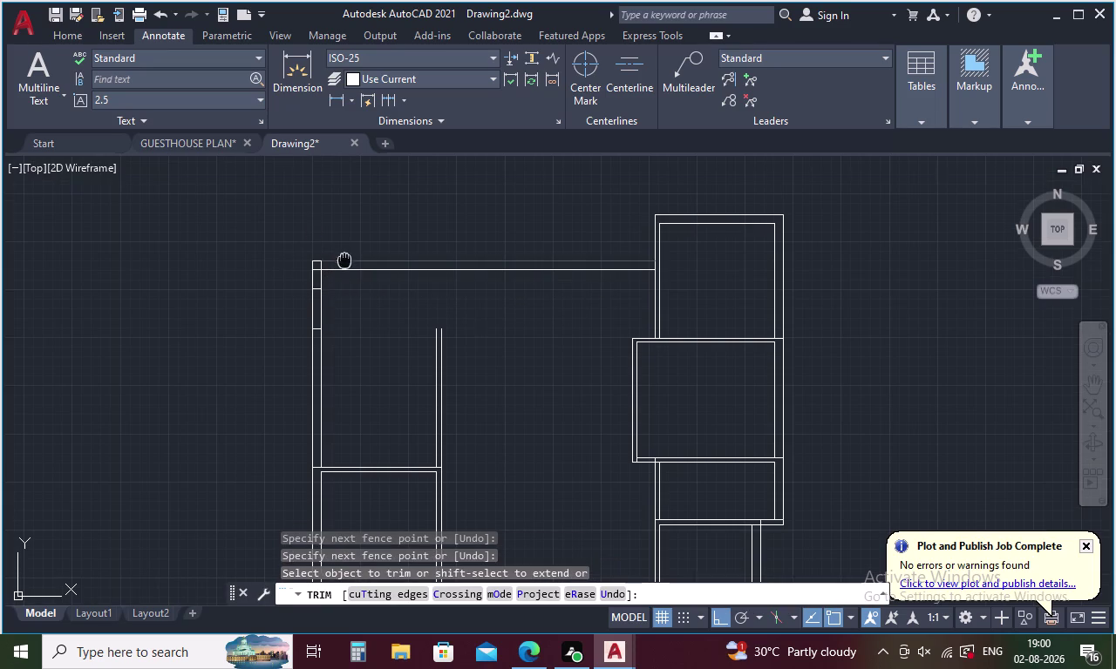
scroll(down, 3)
middle_drag(490, 398, 462, 274)
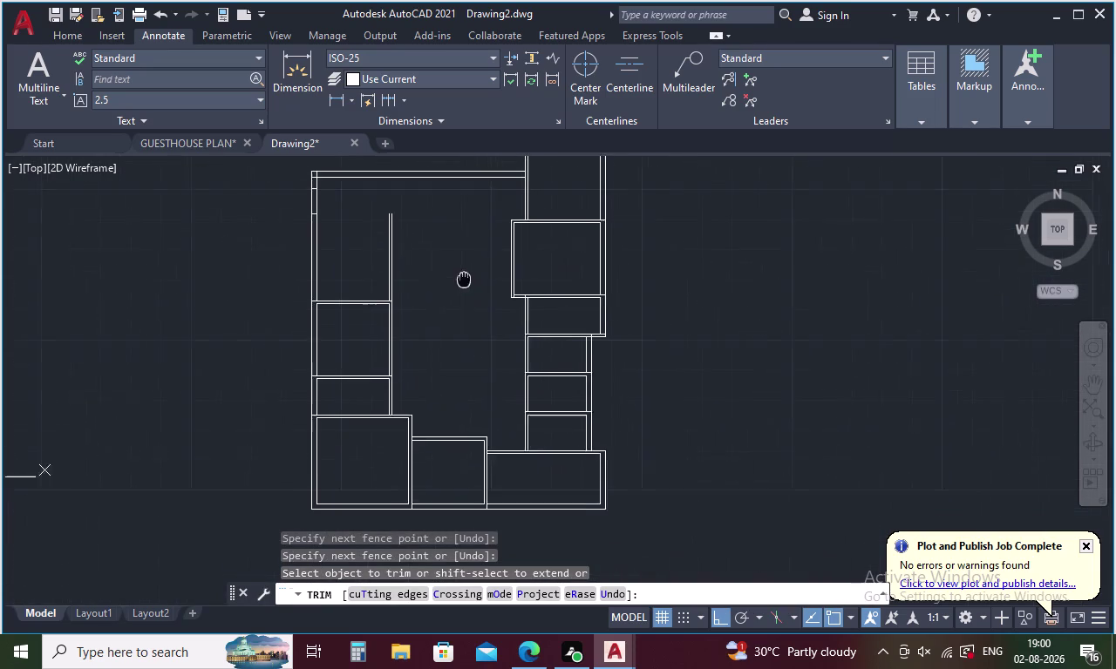
middle_drag(461, 274, 456, 258)
middle_drag(457, 274, 452, 353)
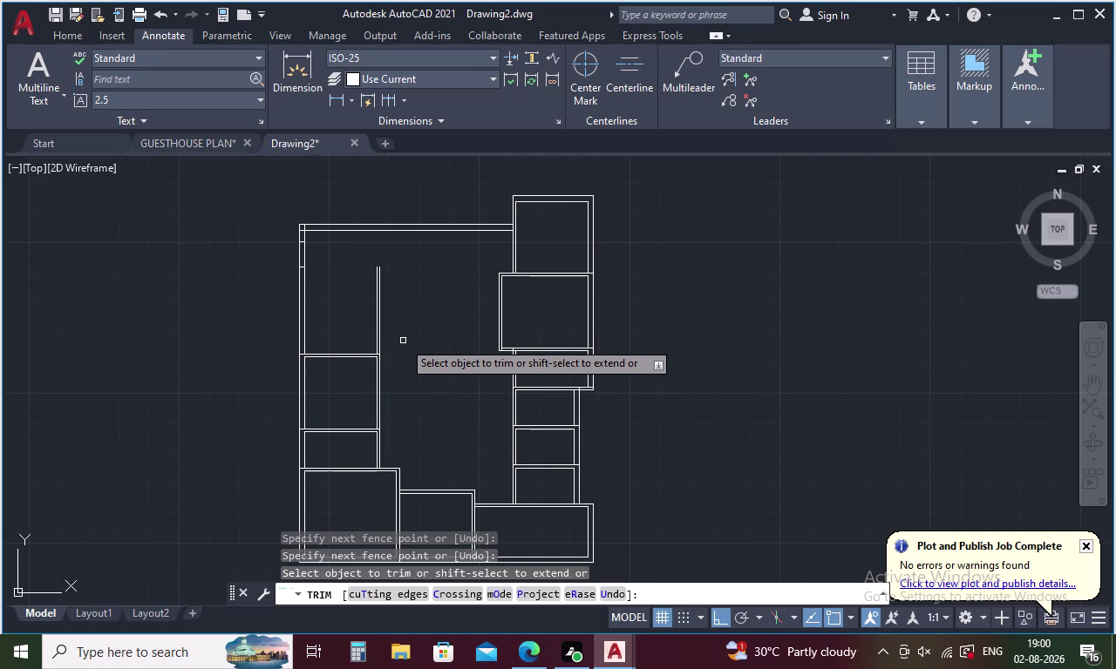
key(l)
key(Return)
key(Escape)
key(l)
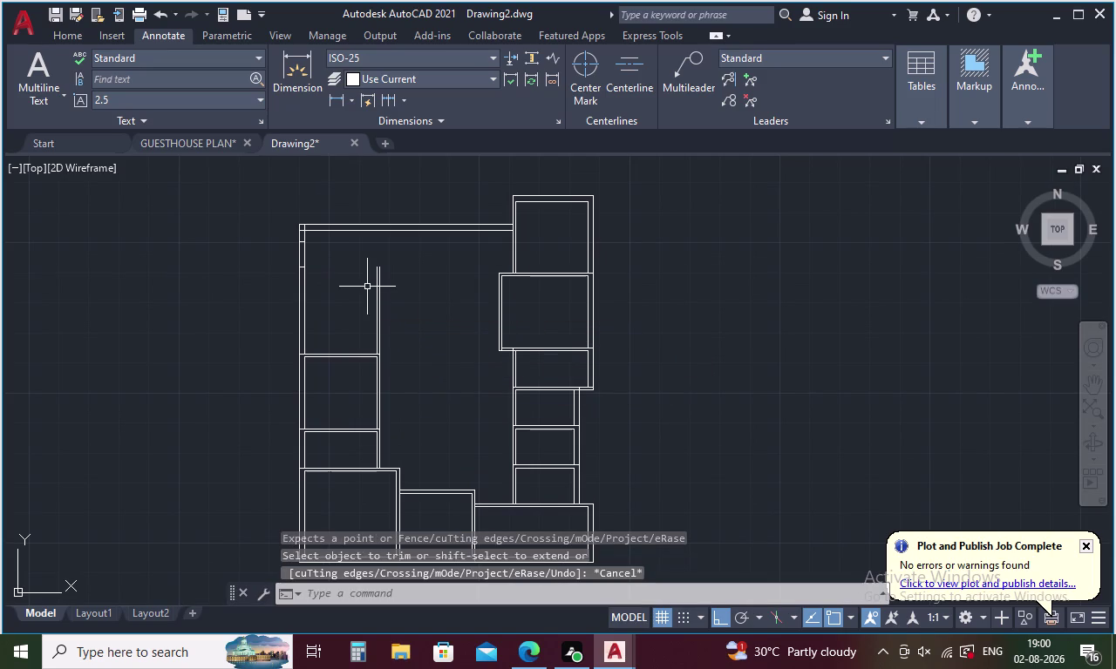
key(Return)
scroll(up, 3)
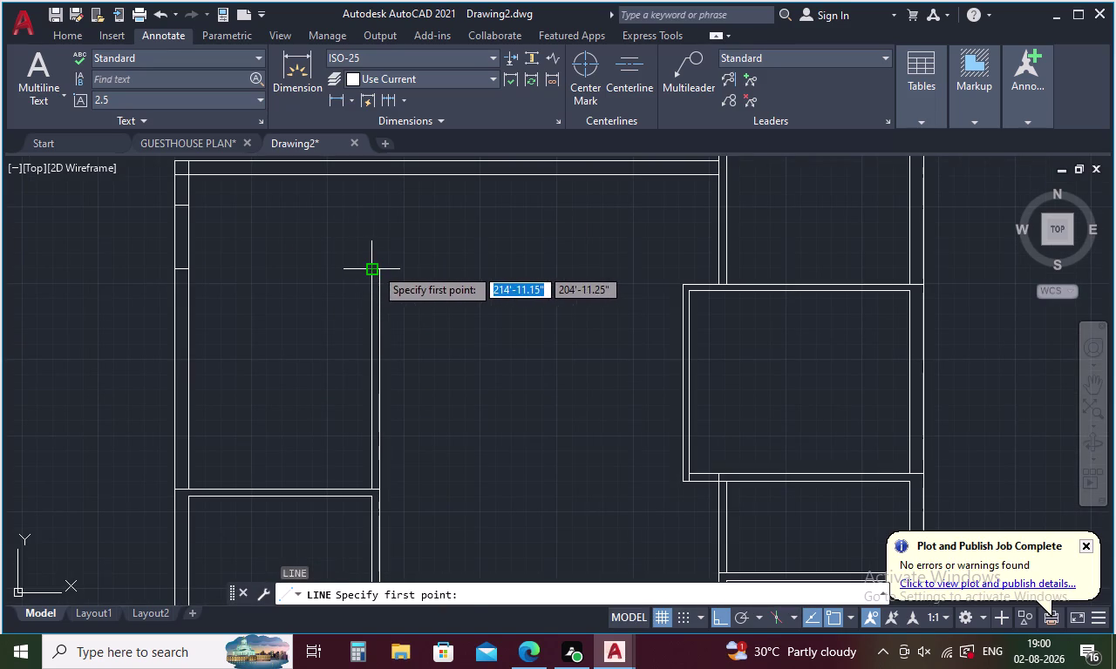
Draw a short horizontal partition line from the wall across the left wing.
click(375, 268)
scroll(up, 3)
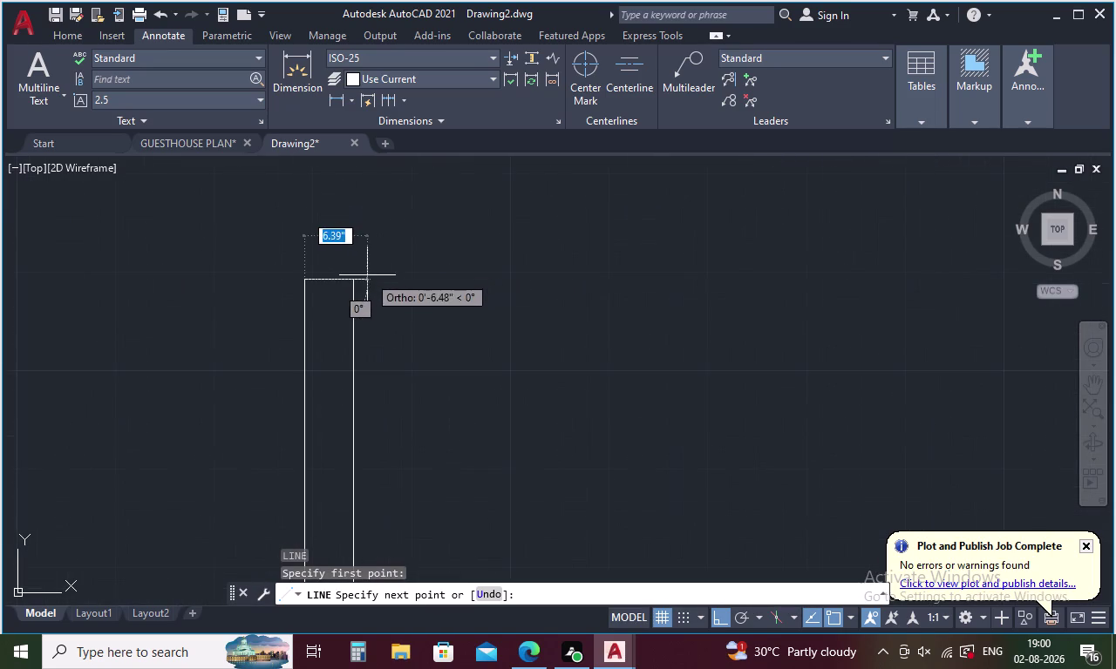
click(357, 280)
key(Escape)
scroll(down, 3)
scroll(down, 3)
scroll(down, 3)
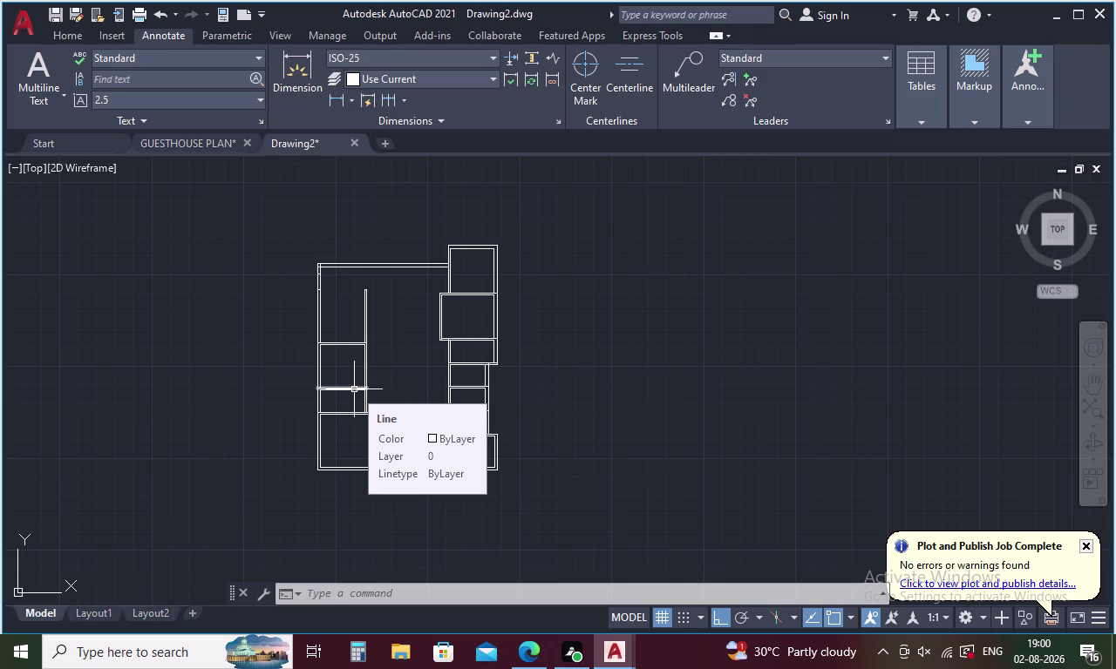
Start TRIM with TR and cut the overlapping line ends at the first corner and along the wall.
key(t)
key(r)
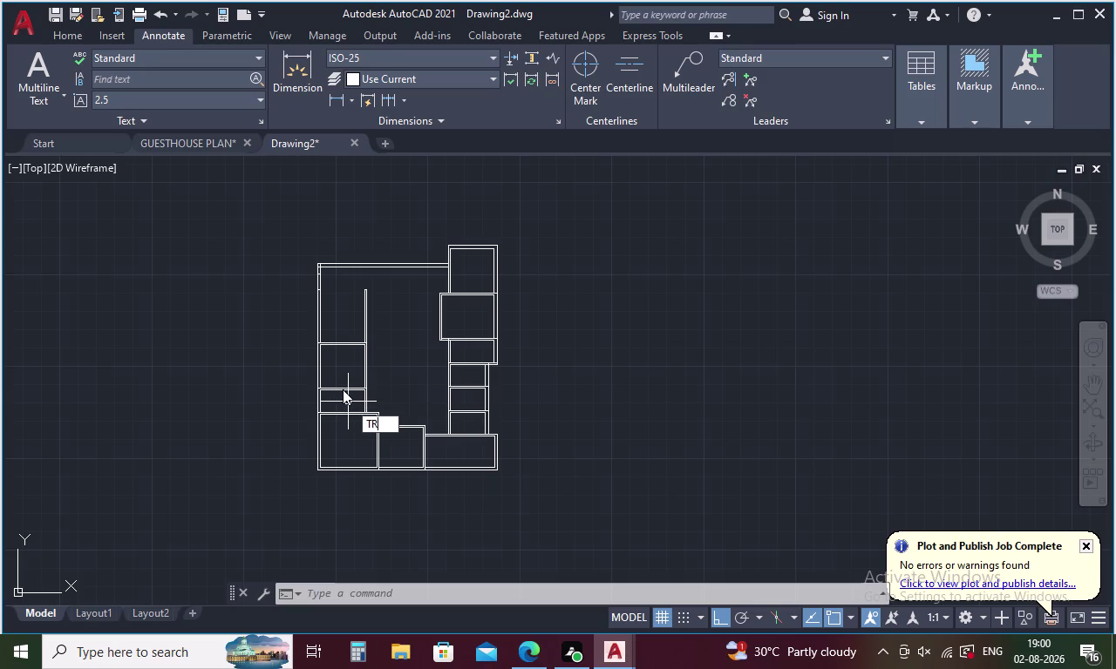
key(Return)
key(Return)
scroll(up, 3)
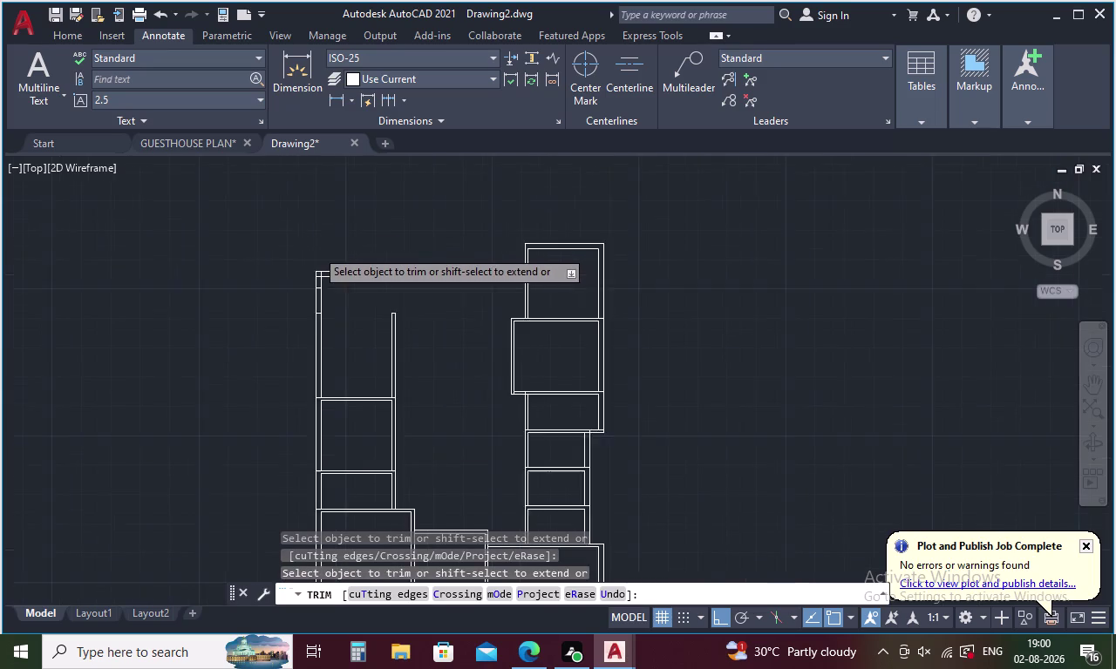
scroll(up, 3)
scroll(up, 3)
drag(333, 307, 229, 356)
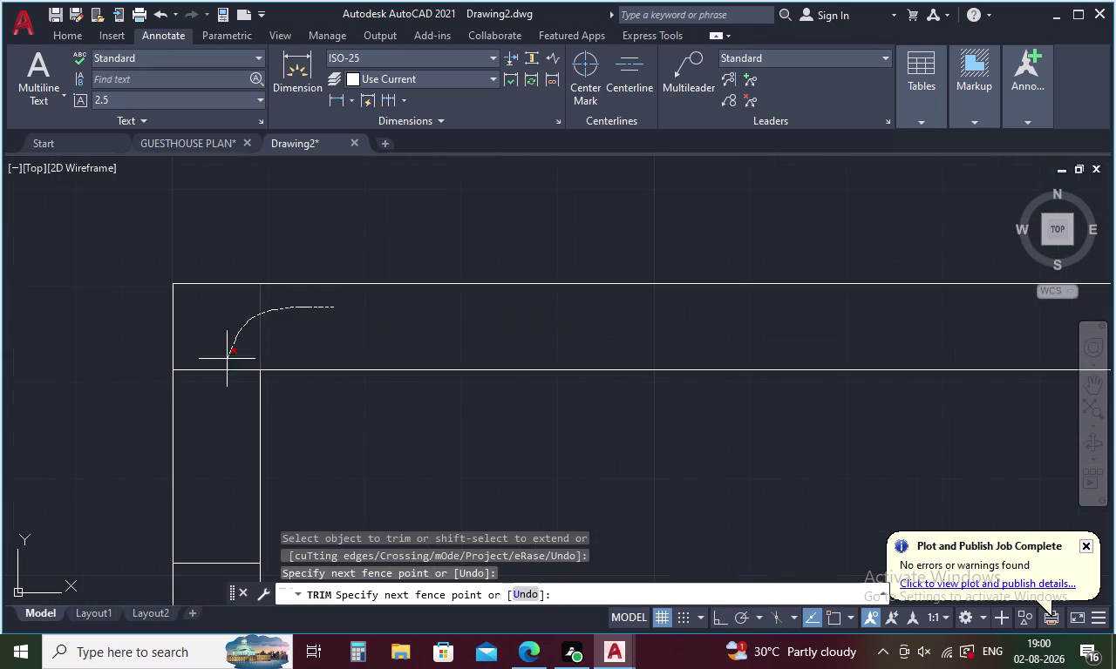
drag(229, 356, 215, 395)
middle_drag(220, 388, 228, 274)
drag(232, 282, 210, 495)
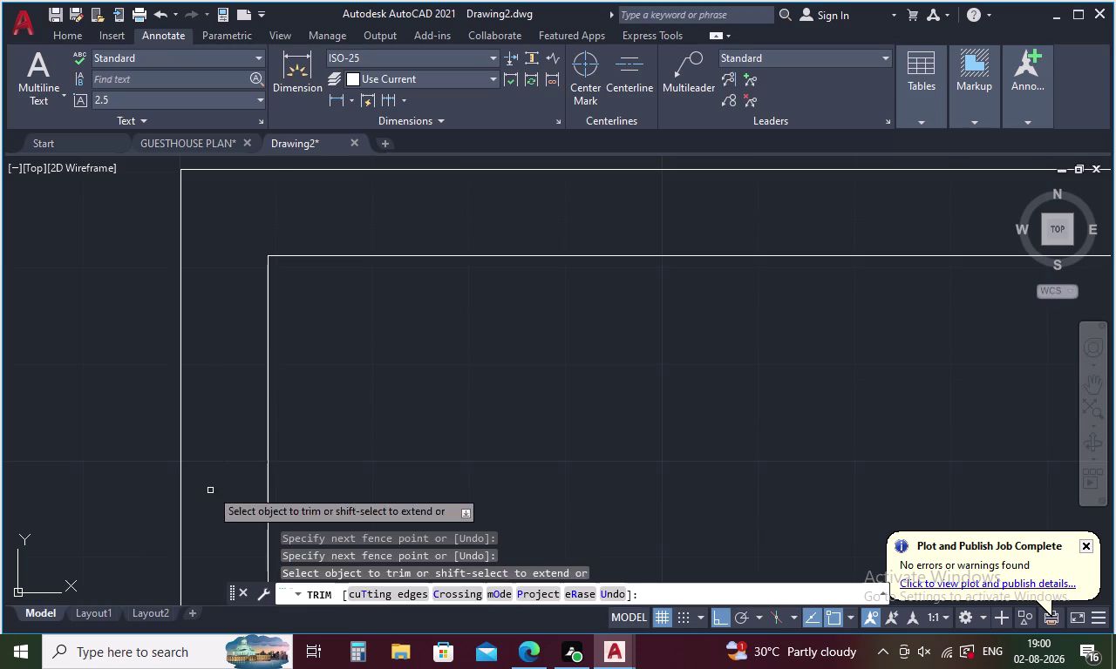
Trim the partition end crossing into the wall and the crossing lines at the next junction.
middle_drag(210, 468, 229, 190)
middle_drag(222, 359, 228, 175)
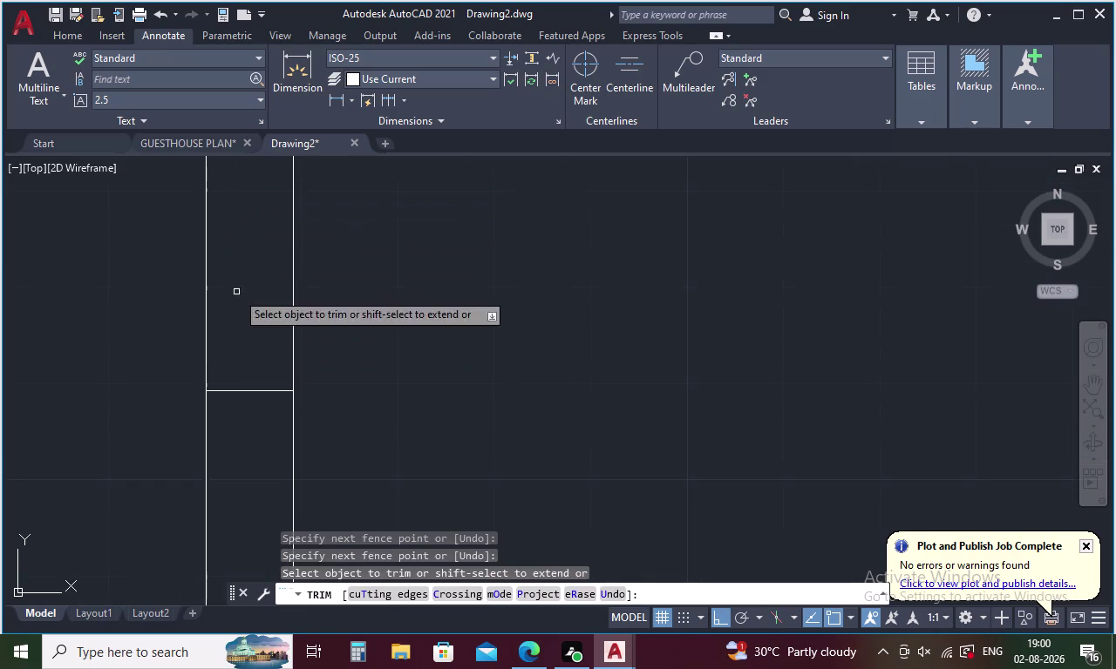
drag(239, 359, 241, 415)
middle_drag(244, 409, 250, 187)
middle_drag(214, 376, 219, 313)
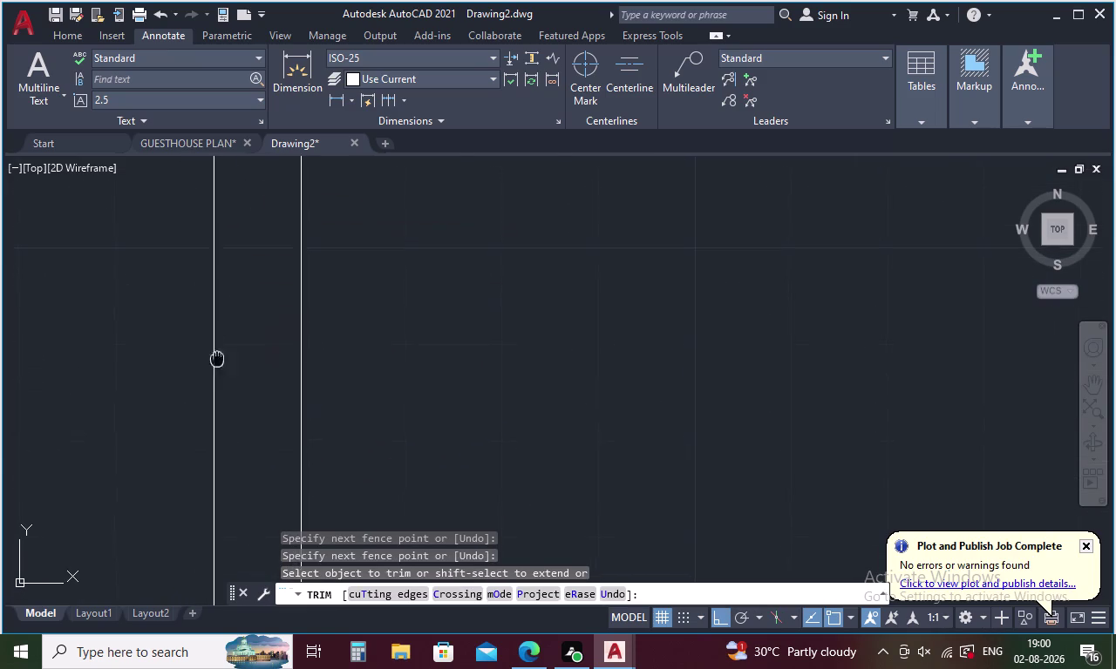
middle_drag(219, 313, 233, 168)
middle_drag(275, 373, 277, 168)
middle_drag(275, 400, 283, 165)
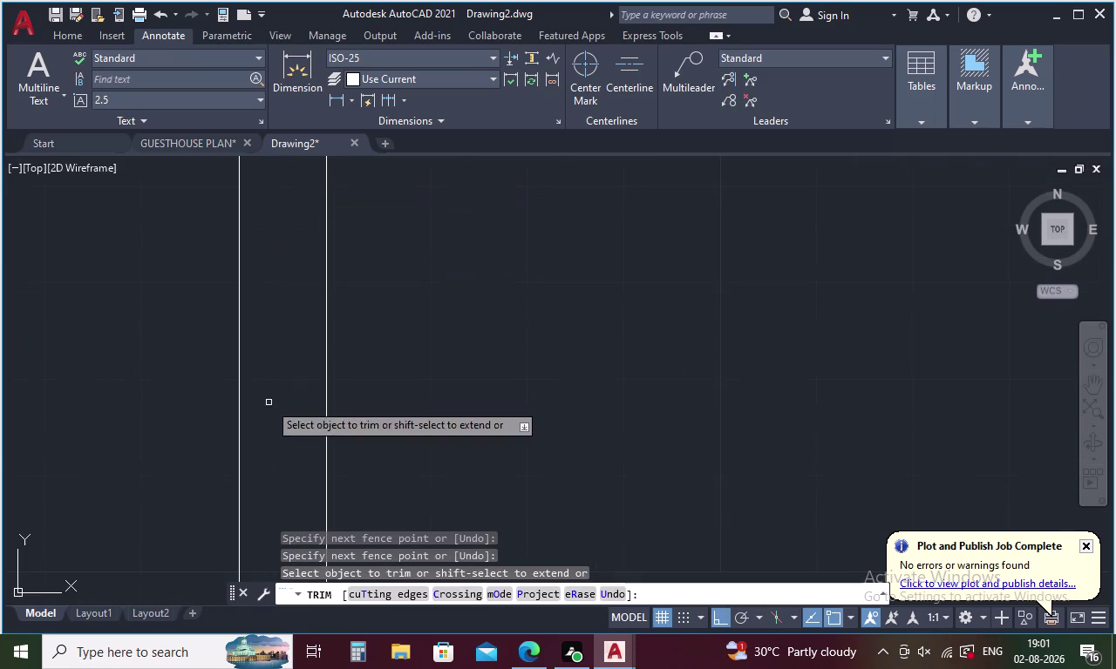
middle_drag(269, 402, 283, 172)
middle_drag(269, 427, 286, 113)
drag(299, 291, 318, 402)
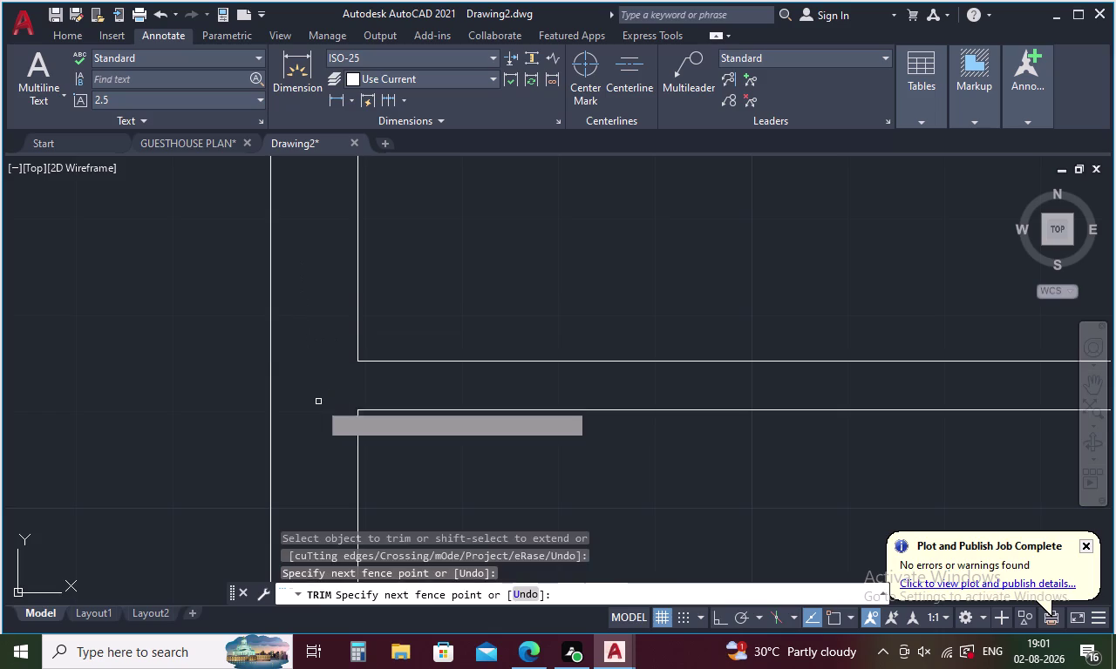
Cut away the crossing wall lines at two more junctions further along the plan.
middle_drag(318, 392, 293, 130)
middle_drag(271, 374, 280, 126)
middle_drag(285, 396, 288, 147)
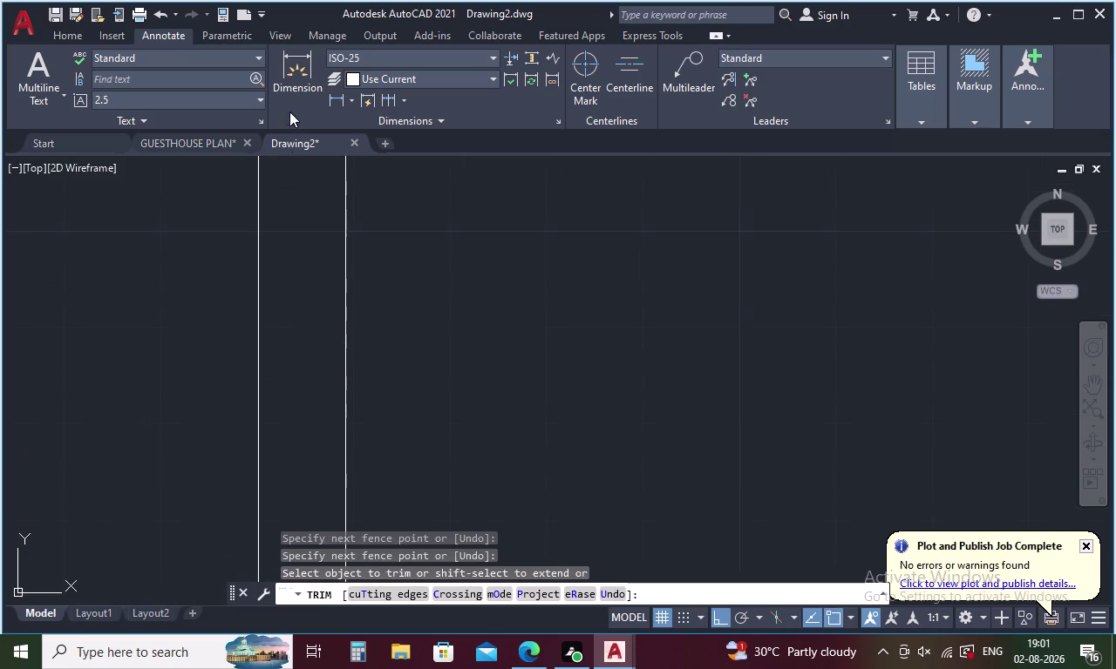
middle_drag(294, 352, 297, 65)
middle_drag(262, 407, 279, 294)
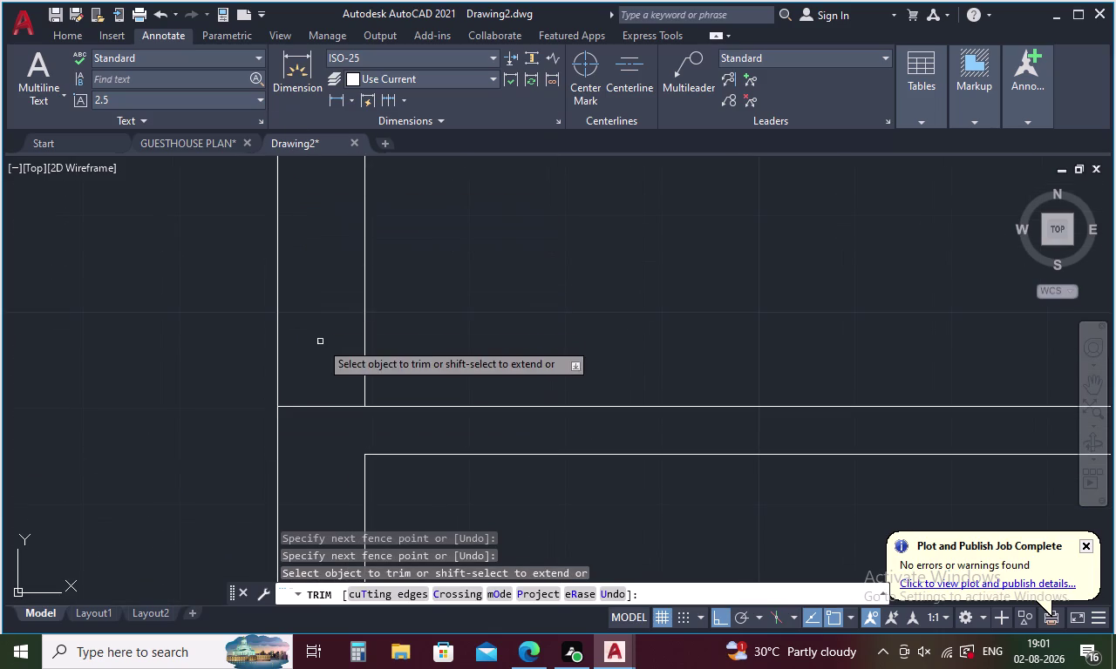
drag(326, 353, 327, 424)
middle_drag(321, 413, 321, 125)
middle_drag(320, 380, 320, 144)
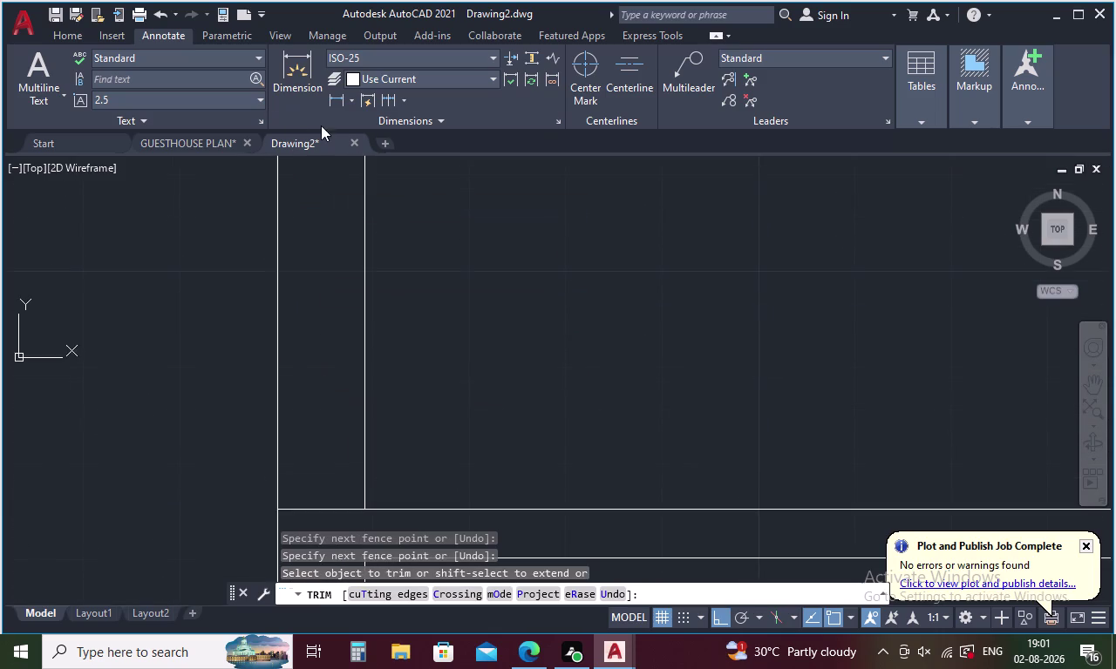
middle_drag(320, 394, 313, 351)
middle_drag(308, 425, 324, 313)
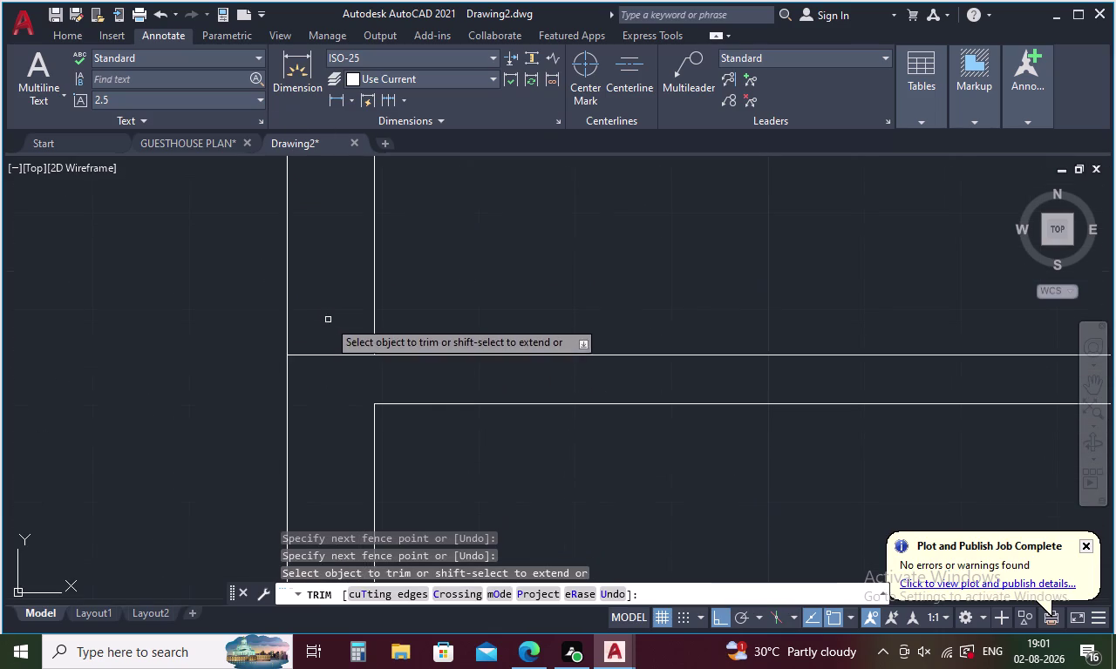
drag(343, 337, 352, 388)
Move across the plan to the wall T-junction and trim its crossing lines.
middle_drag(342, 394, 313, 236)
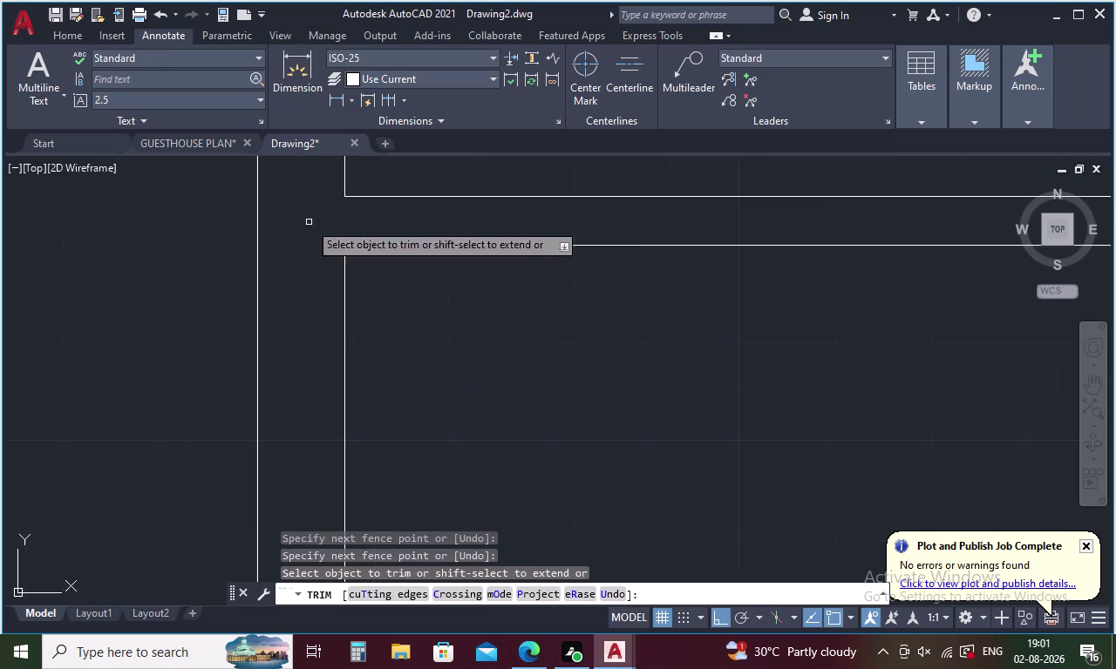
middle_drag(311, 352, 288, 161)
middle_drag(265, 378, 264, 240)
middle_drag(261, 395, 262, 229)
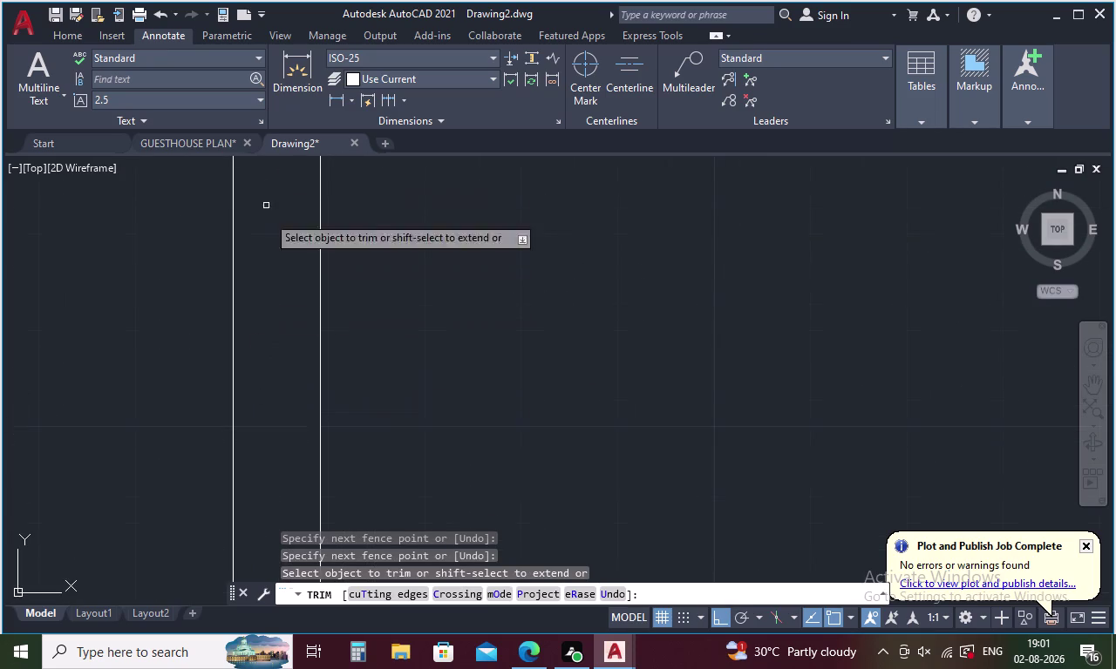
middle_drag(298, 439, 275, 287)
middle_drag(245, 391, 248, 233)
middle_drag(252, 321, 252, 127)
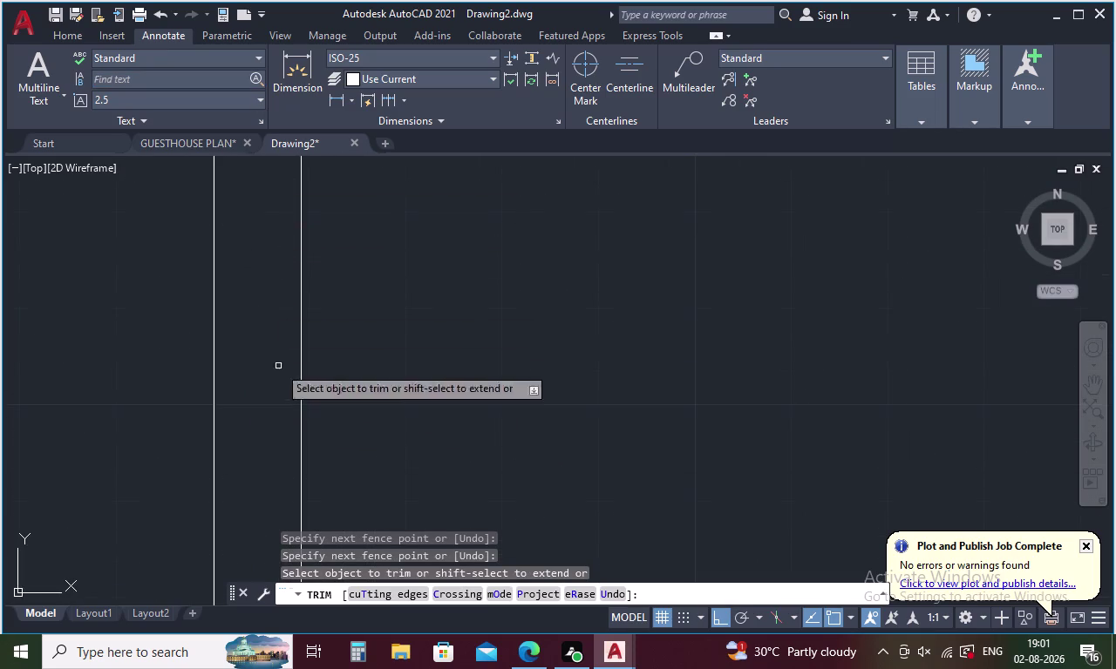
middle_drag(281, 371, 264, 199)
middle_drag(243, 343, 208, 173)
middle_drag(423, 344, 399, 344)
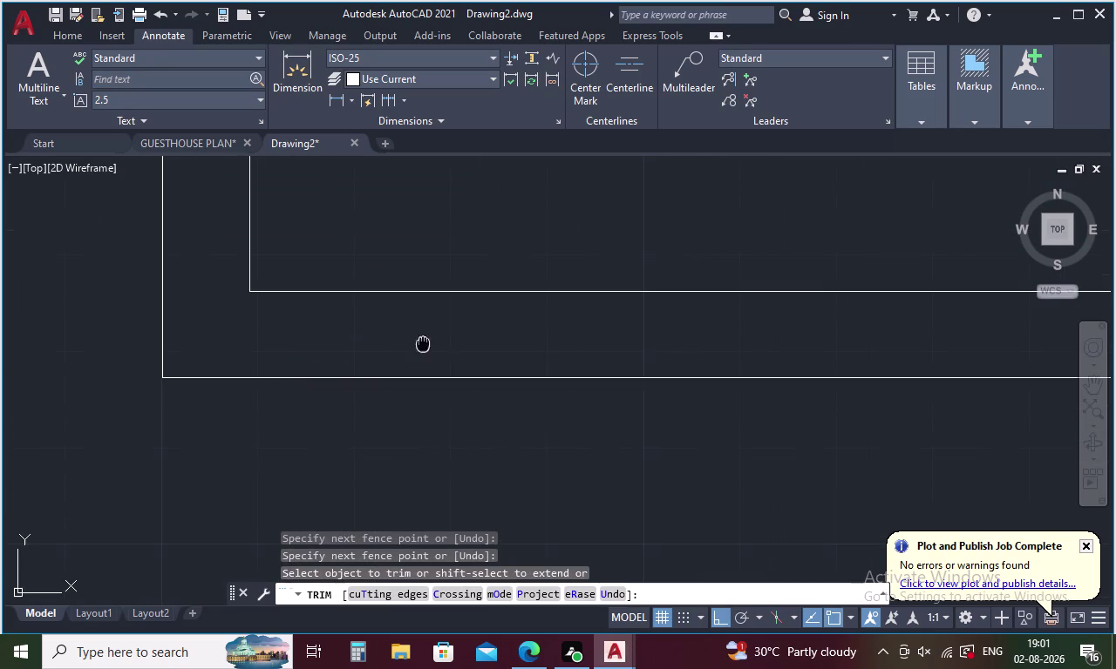
middle_drag(399, 344, 131, 358)
middle_drag(419, 346, 177, 368)
middle_drag(465, 374, 151, 370)
middle_drag(470, 334, 367, 340)
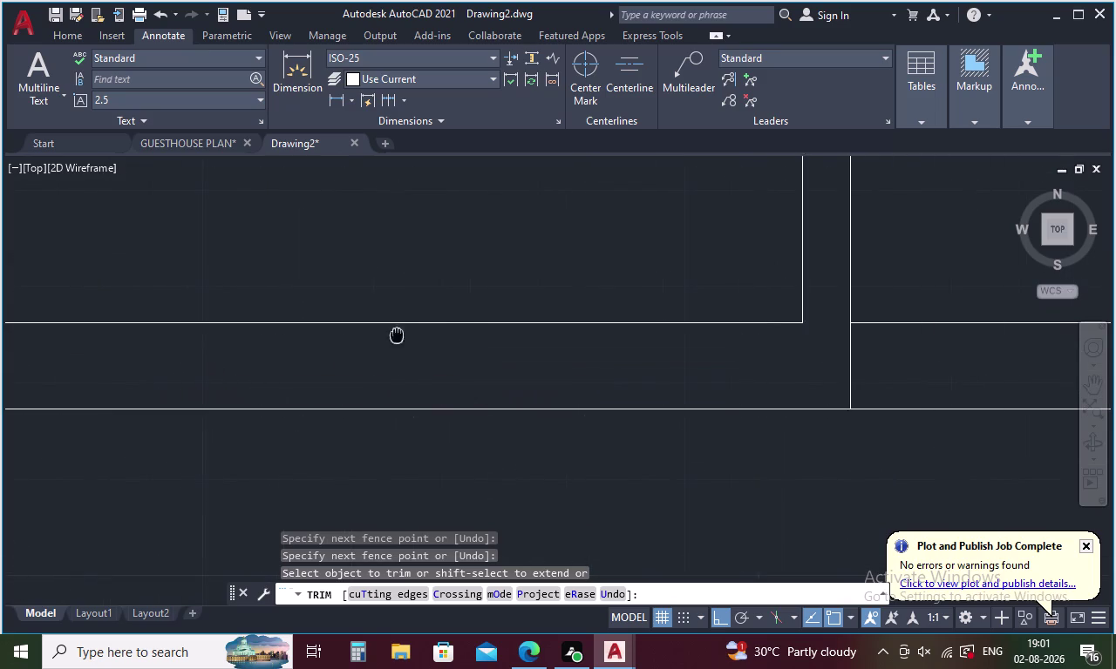
middle_drag(367, 340, 169, 352)
middle_drag(389, 362, 0, 372)
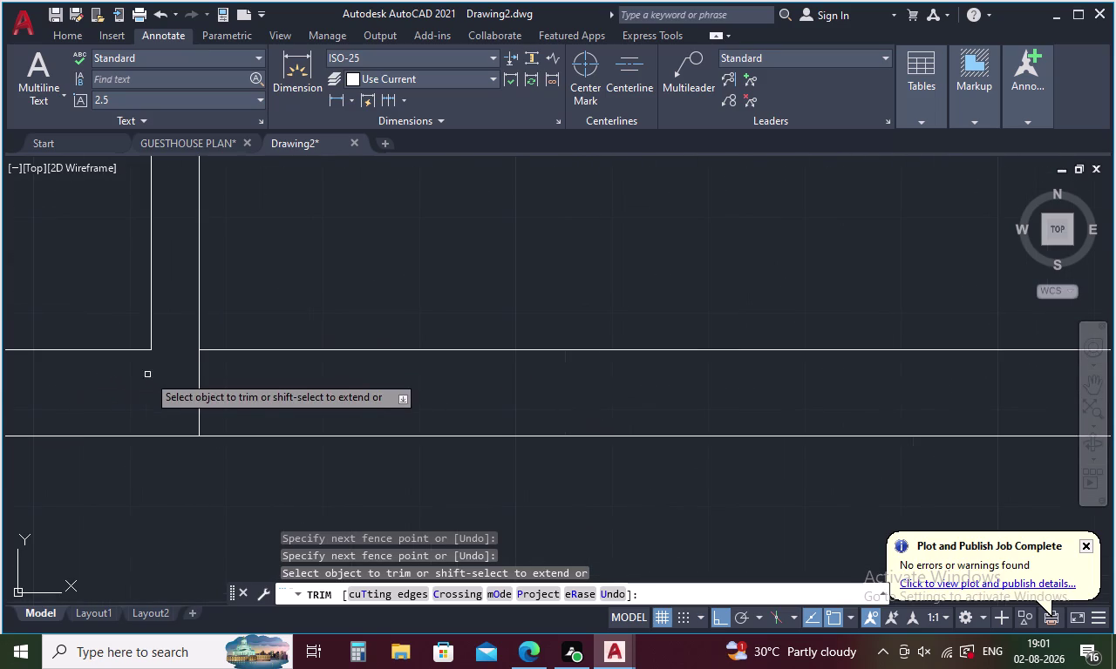
middle_click(198, 379)
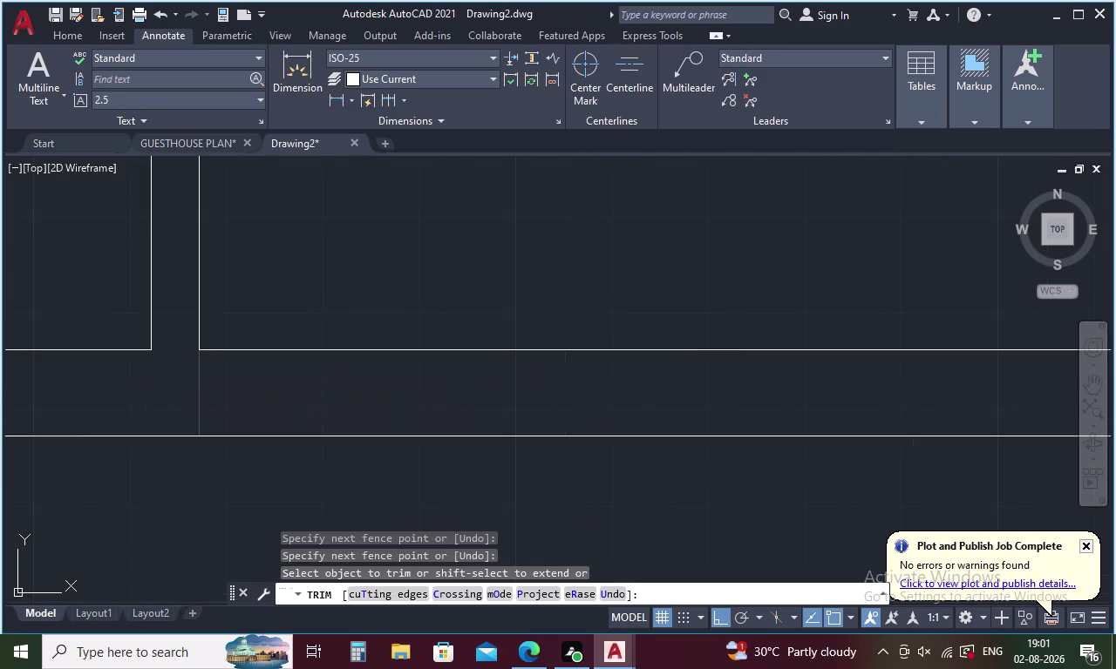
middle_drag(153, 390, 119, 396)
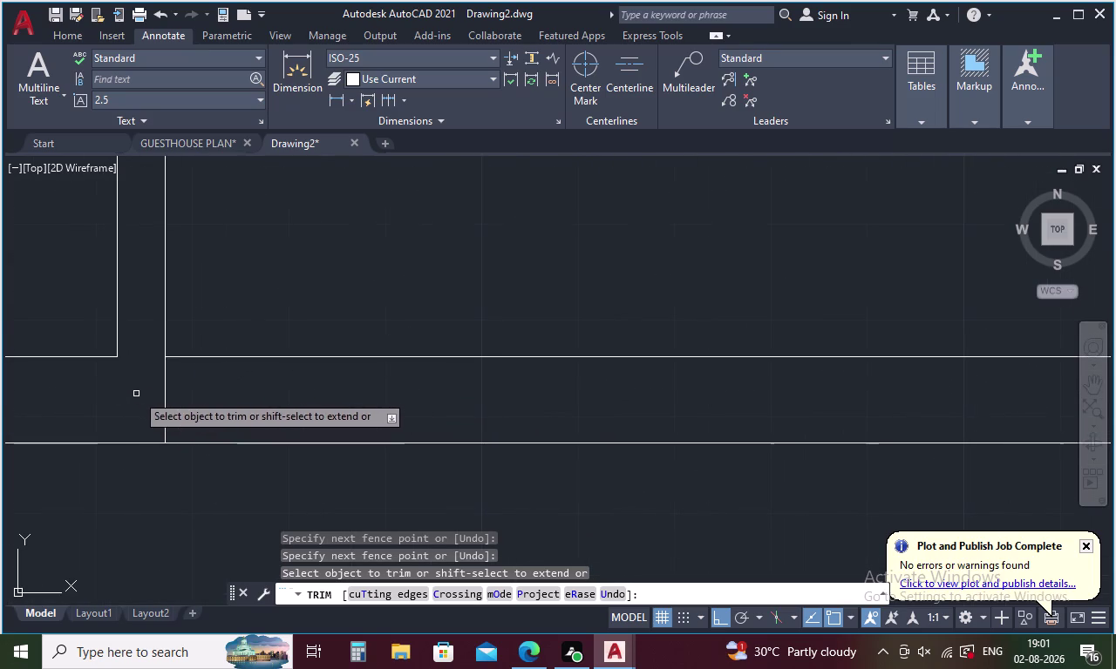
drag(182, 393, 151, 401)
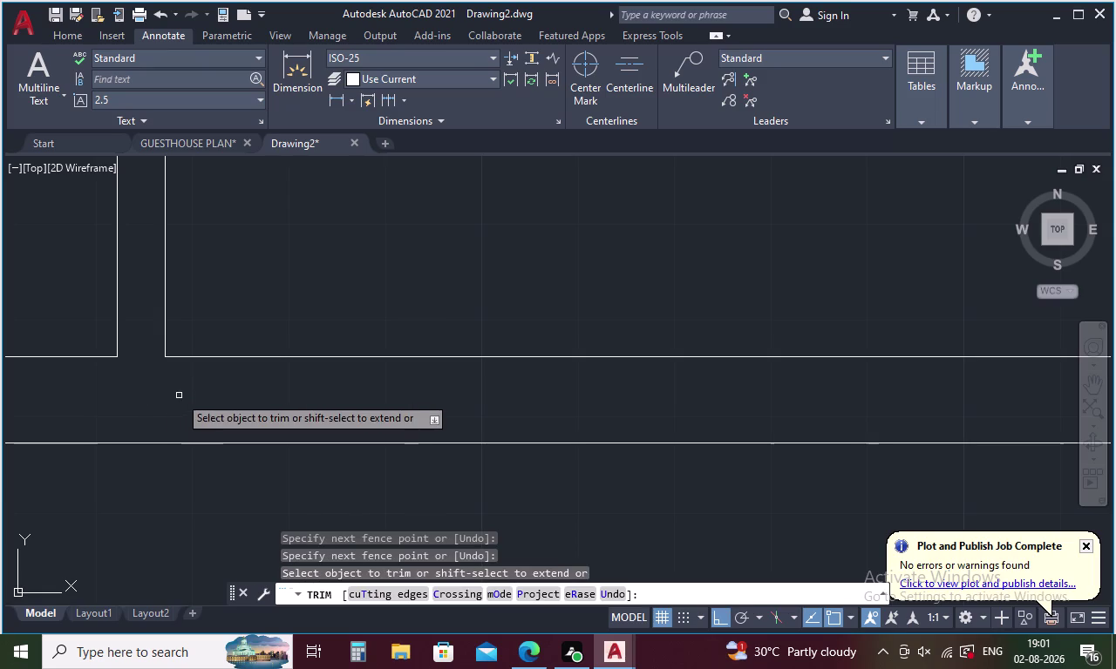
Trim the crossing lines at another junction, then move on toward the next wall corner.
middle_drag(159, 402, 6, 415)
middle_drag(190, 417, 0, 399)
middle_drag(297, 405, 50, 423)
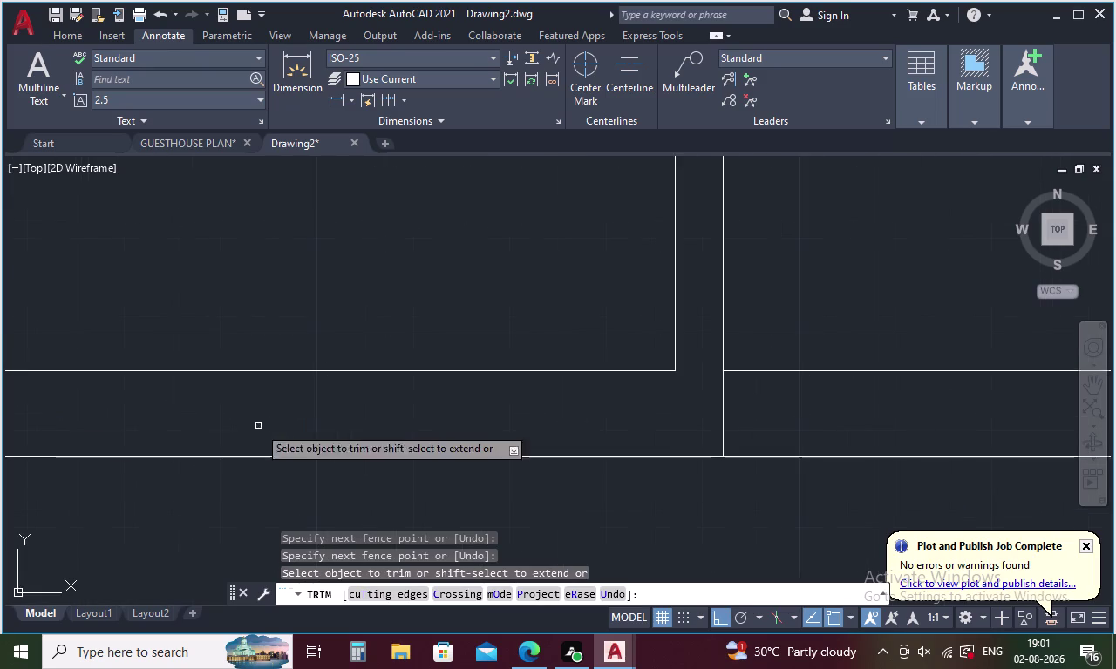
middle_drag(405, 427, 118, 457)
drag(468, 434, 366, 441)
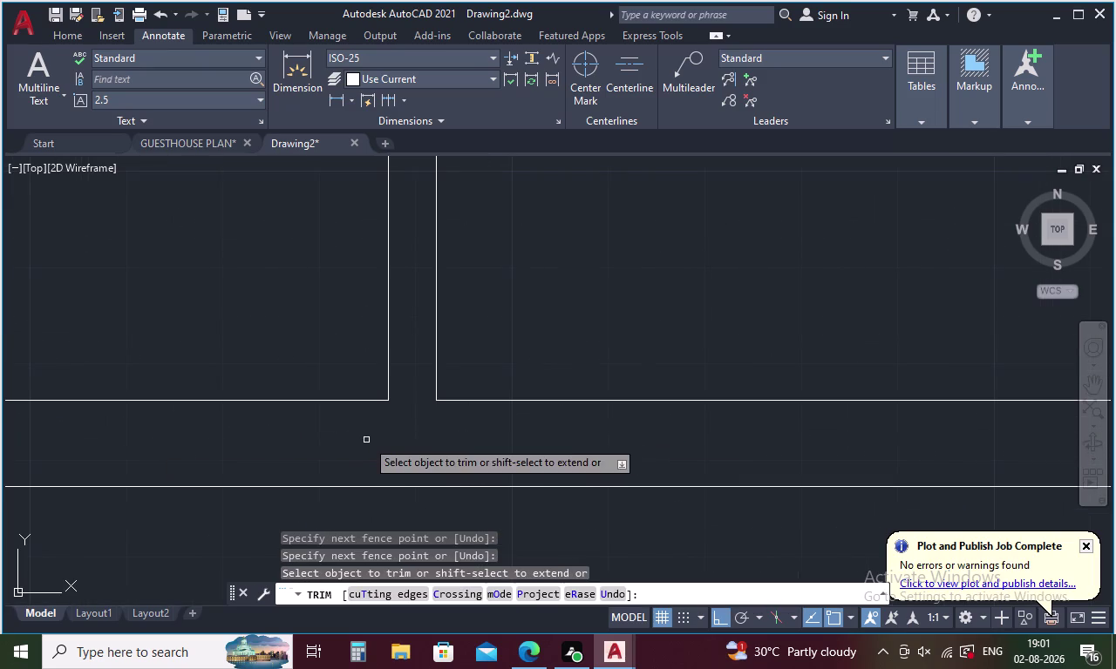
middle_drag(393, 437, 62, 461)
middle_drag(286, 467, 24, 467)
middle_drag(431, 442, 78, 446)
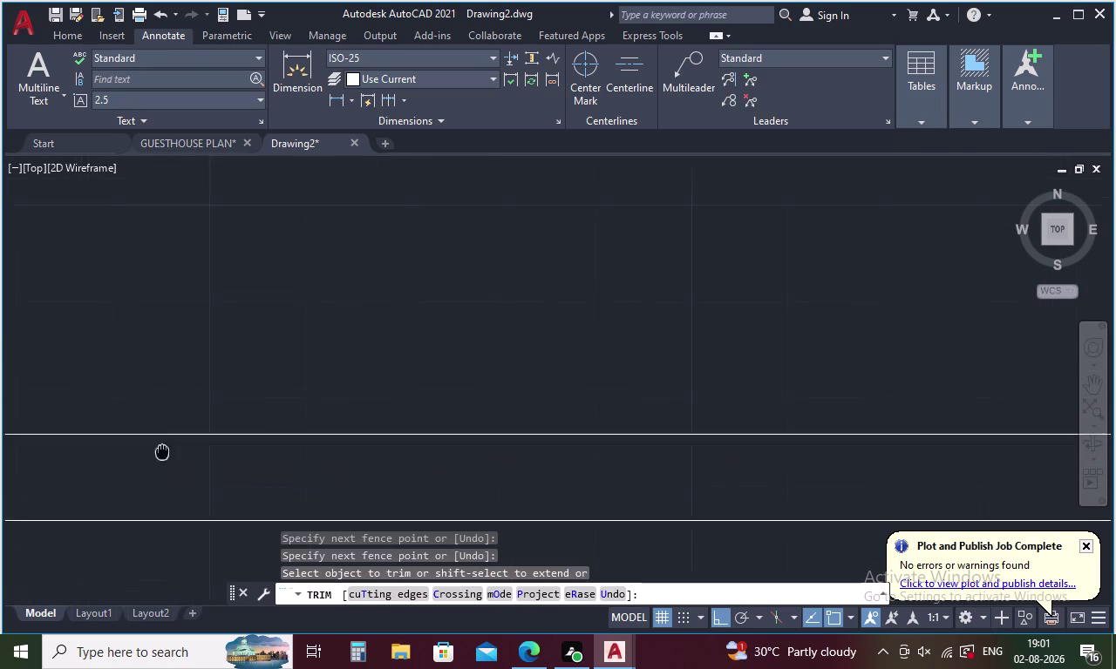
middle_drag(79, 447, 31, 436)
middle_drag(476, 457, 161, 431)
middle_click(206, 459)
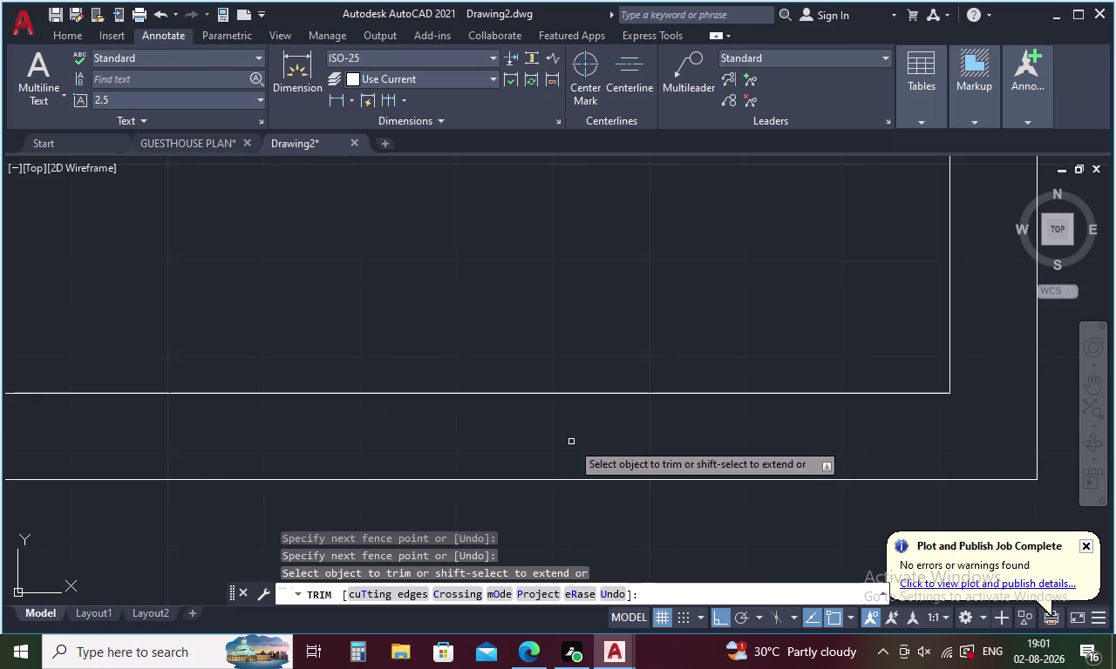
middle_drag(572, 442, 215, 463)
middle_drag(462, 466, 298, 498)
middle_drag(447, 388, 472, 467)
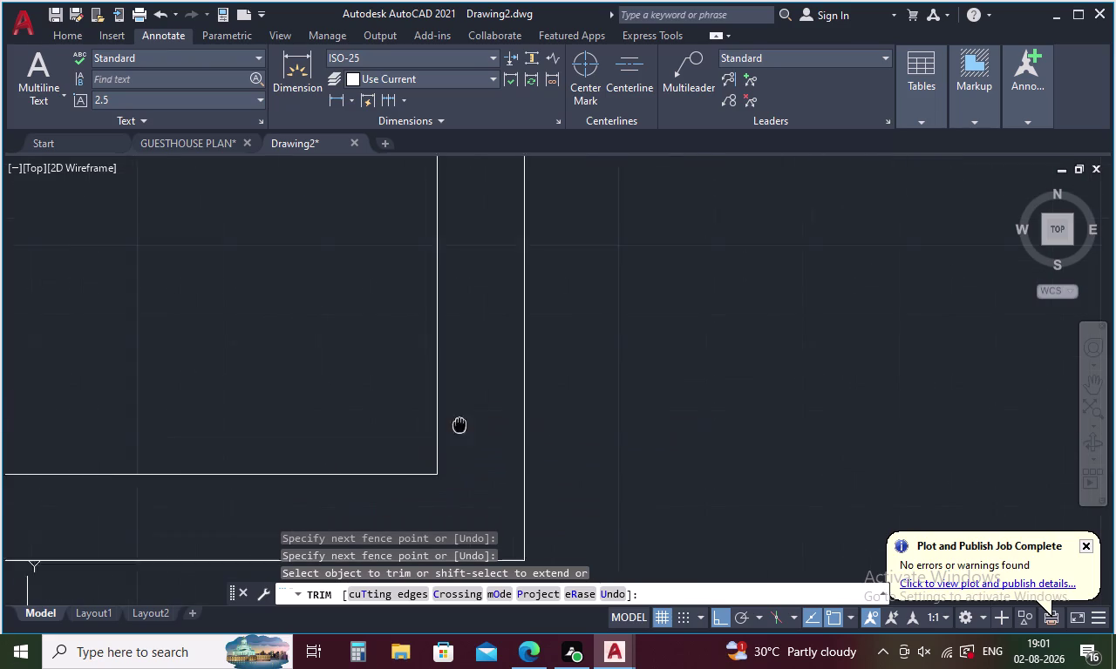
middle_drag(472, 467, 495, 534)
middle_drag(519, 368, 519, 602)
Pick and remove four overlapping wall line pieces at the partition junctions.
middle_drag(540, 453, 533, 569)
scroll(down, 3)
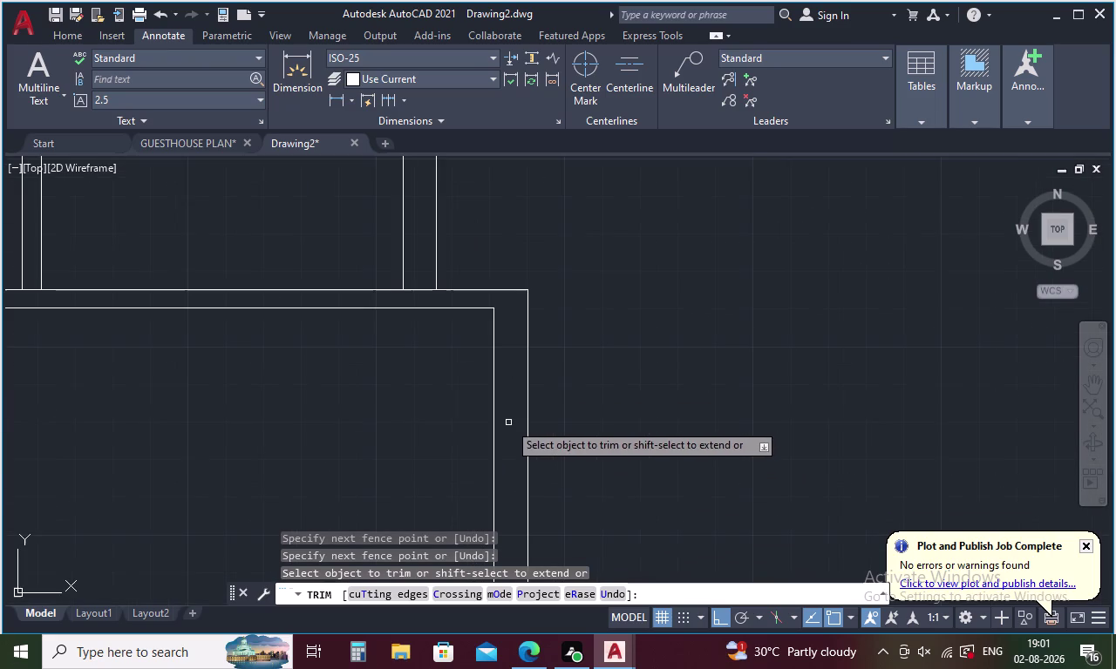
scroll(down, 3)
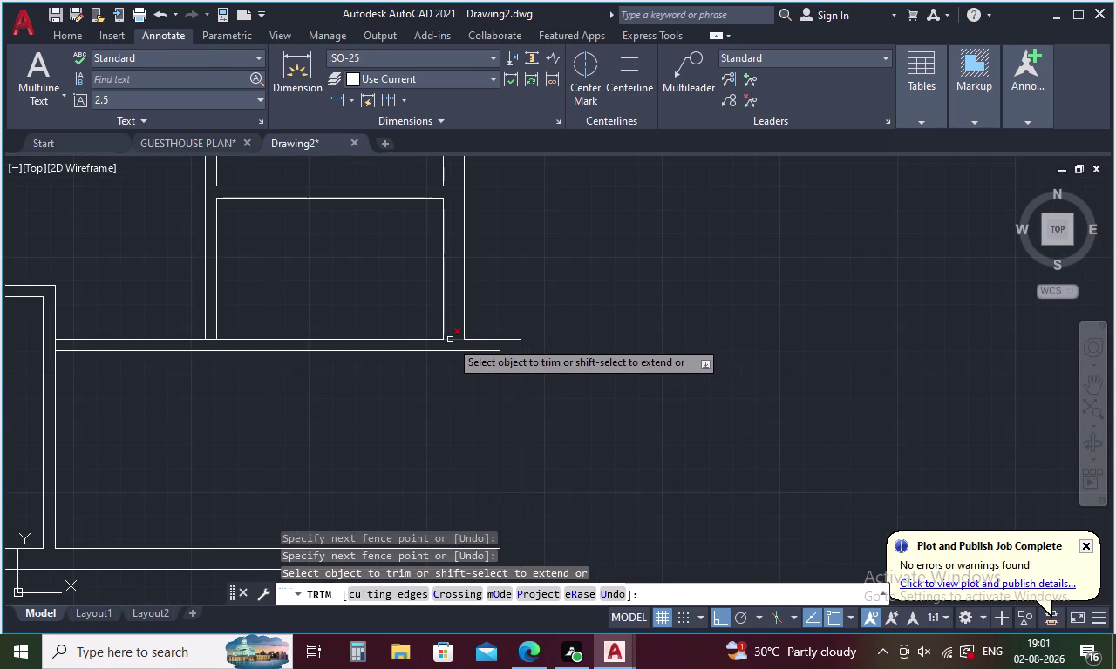
click(450, 339)
scroll(up, 3)
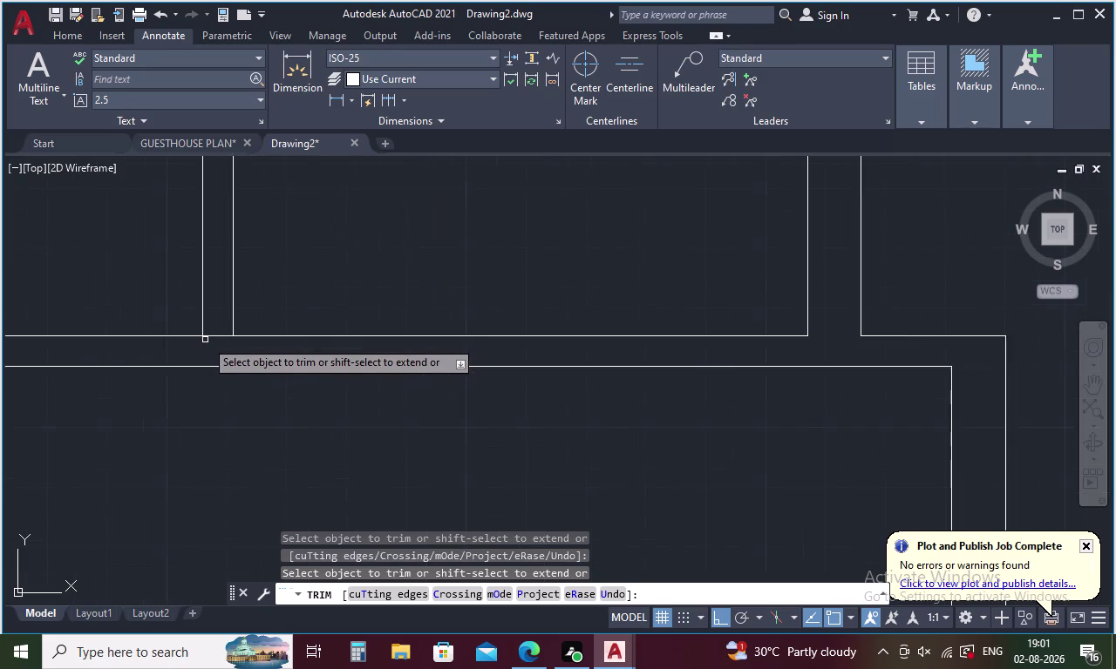
click(217, 334)
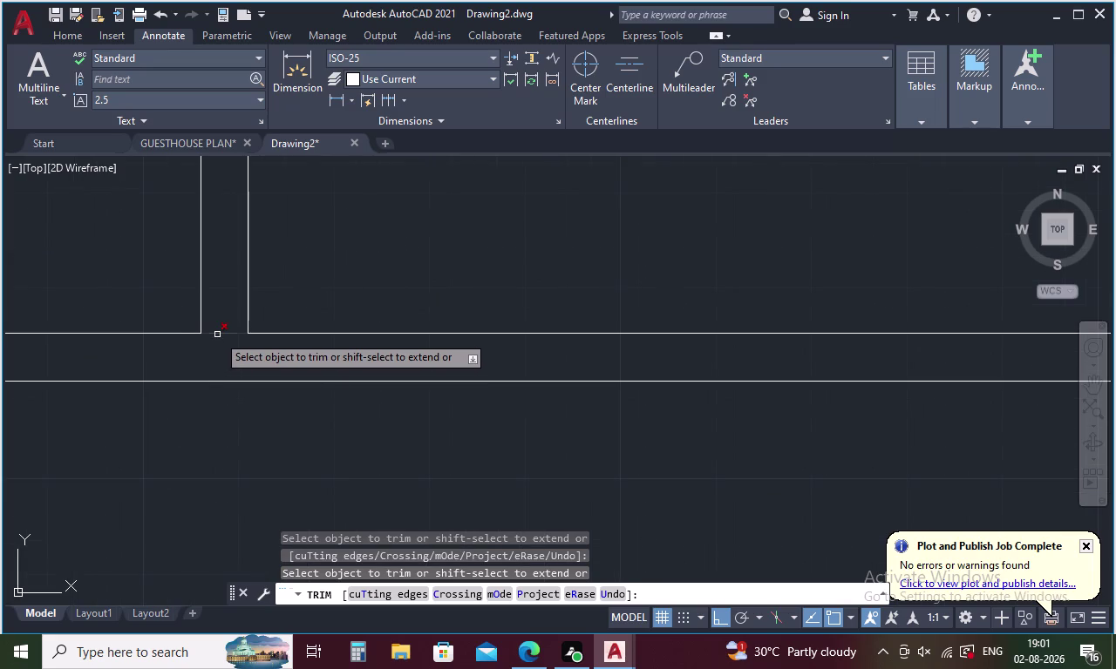
scroll(down, 3)
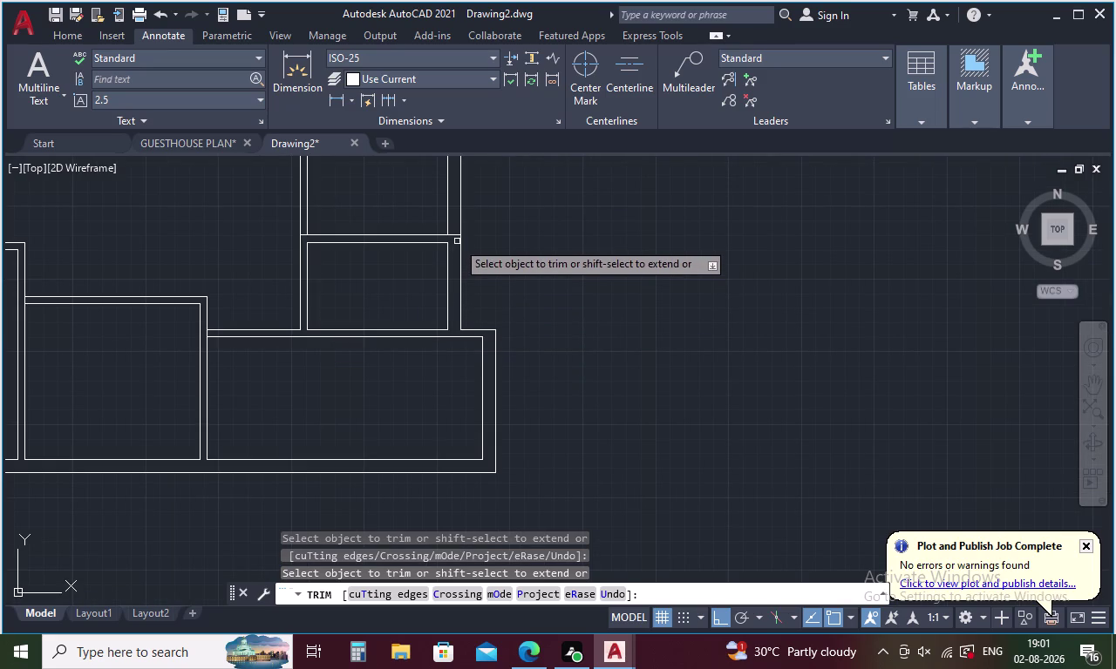
click(451, 235)
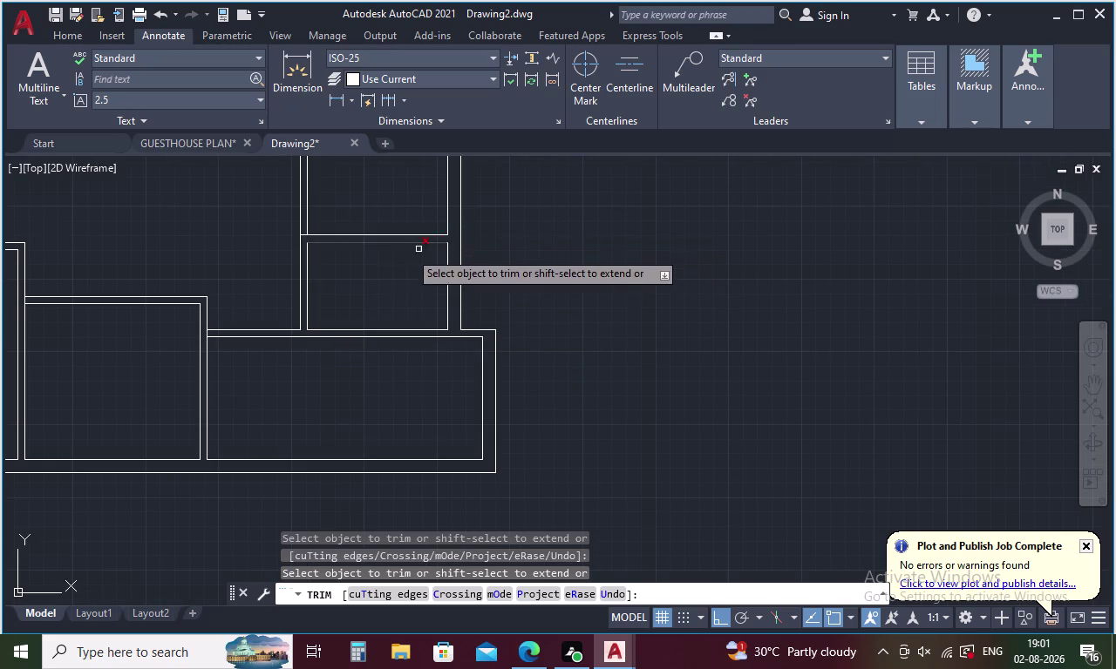
scroll(up, 3)
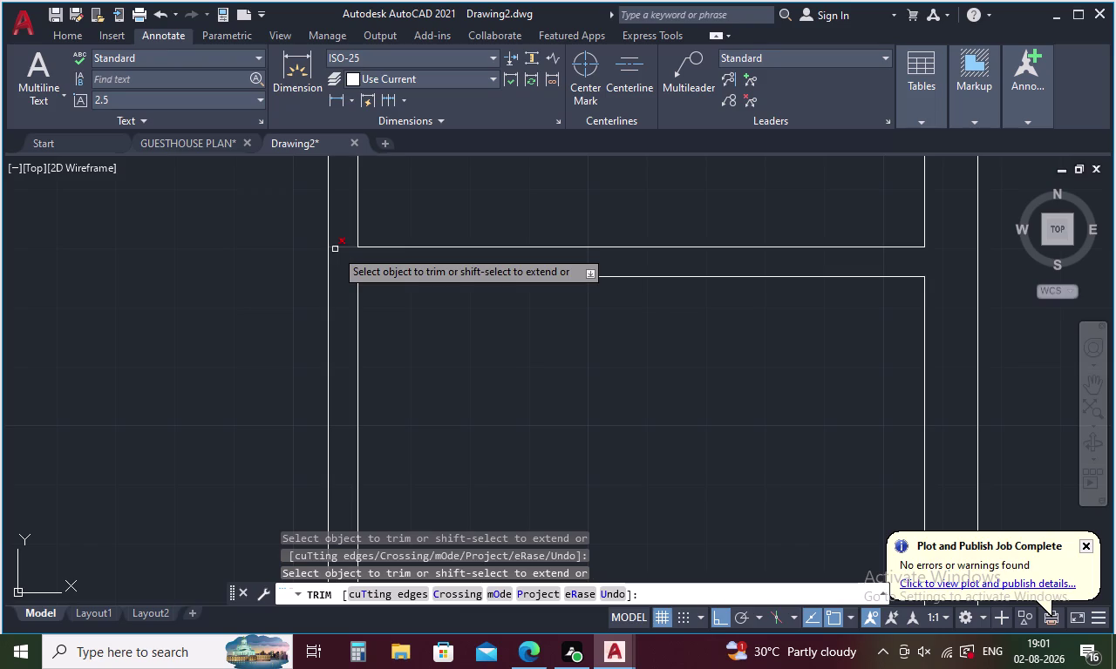
click(335, 249)
Remove three more overlapping wall line pieces at the next junction.
middle_drag(398, 274, 367, 495)
scroll(down, 3)
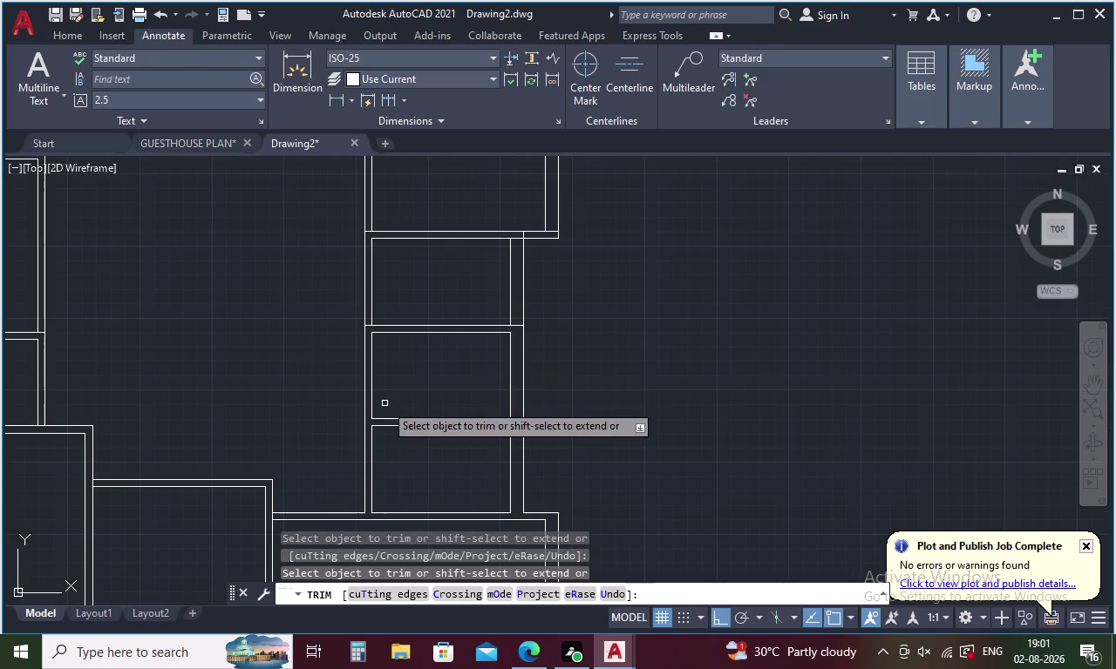
click(519, 325)
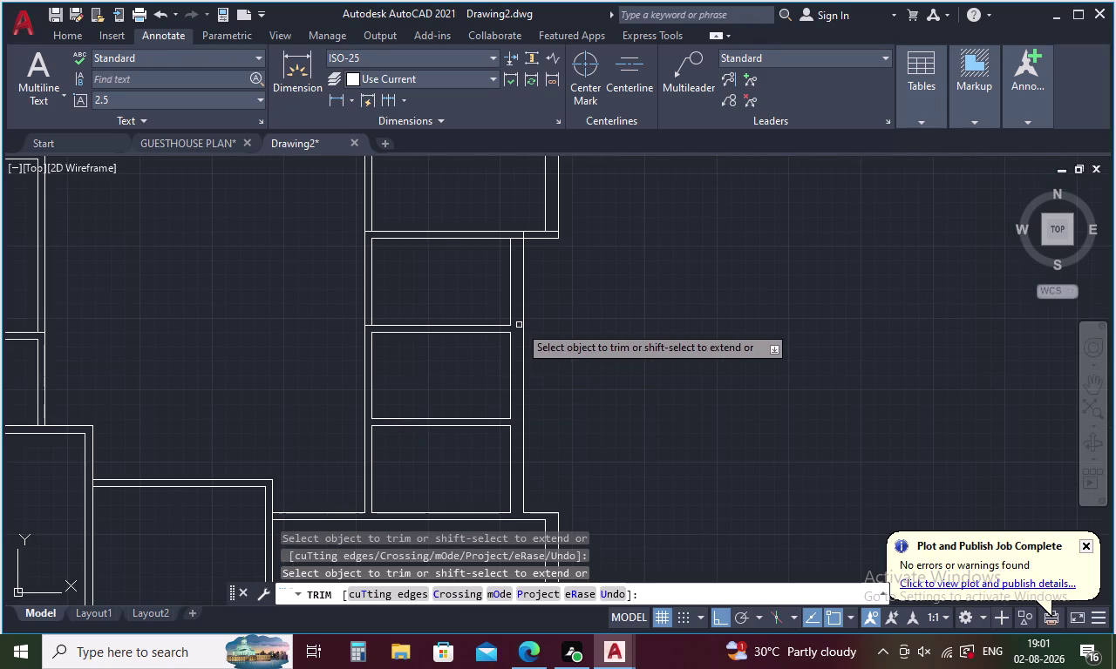
scroll(up, 3)
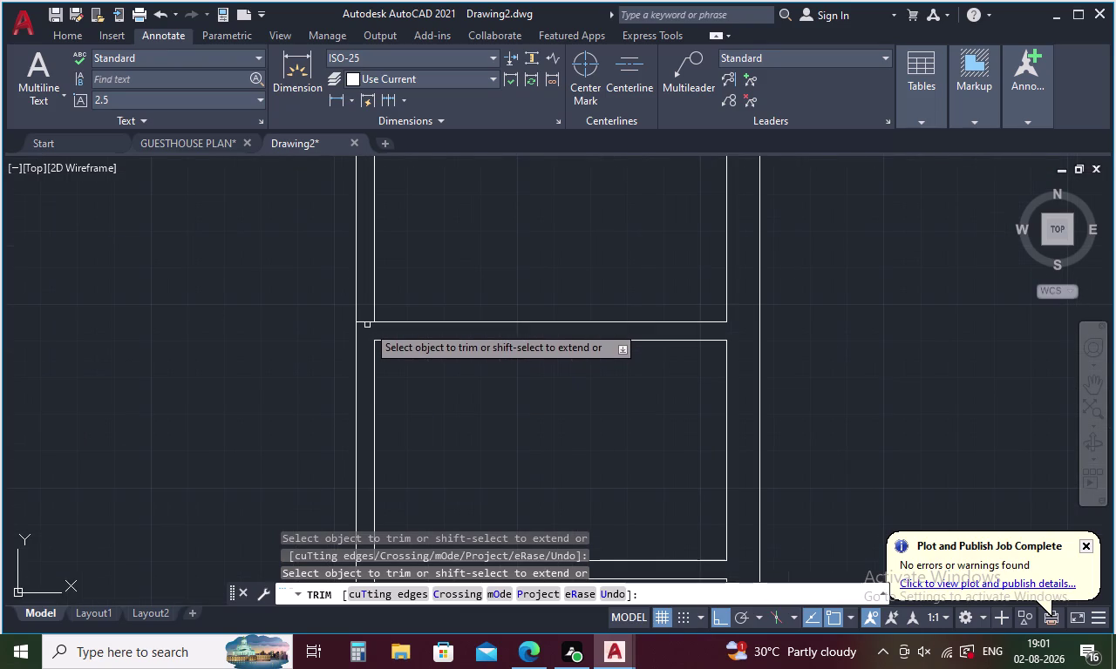
click(367, 325)
scroll(down, 3)
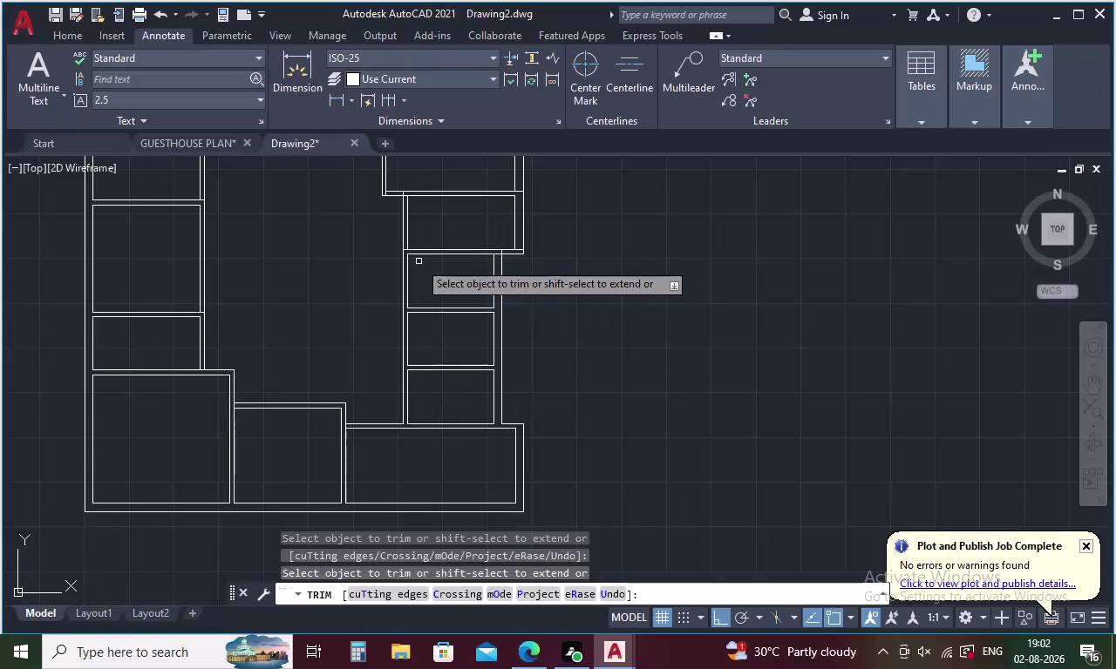
scroll(up, 3)
click(361, 249)
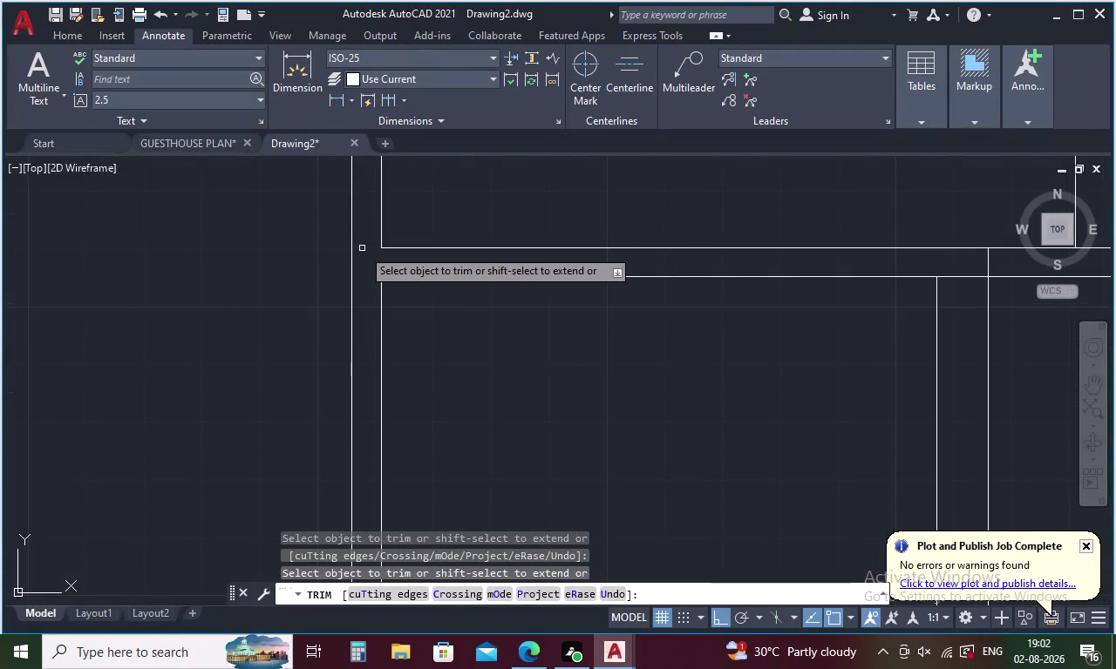
Fence-cut the crossing lines at the partition junctions, opening the partition-wall T-junction.
scroll(down, 3)
scroll(up, 3)
drag(411, 252, 385, 269)
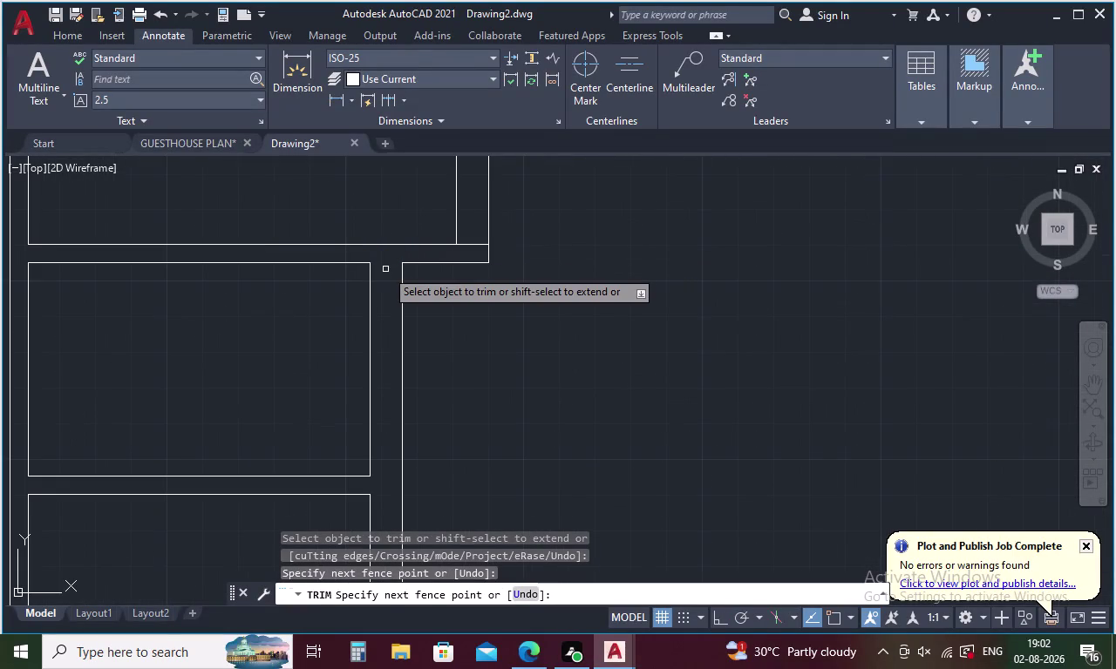
scroll(down, 3)
scroll(up, 3)
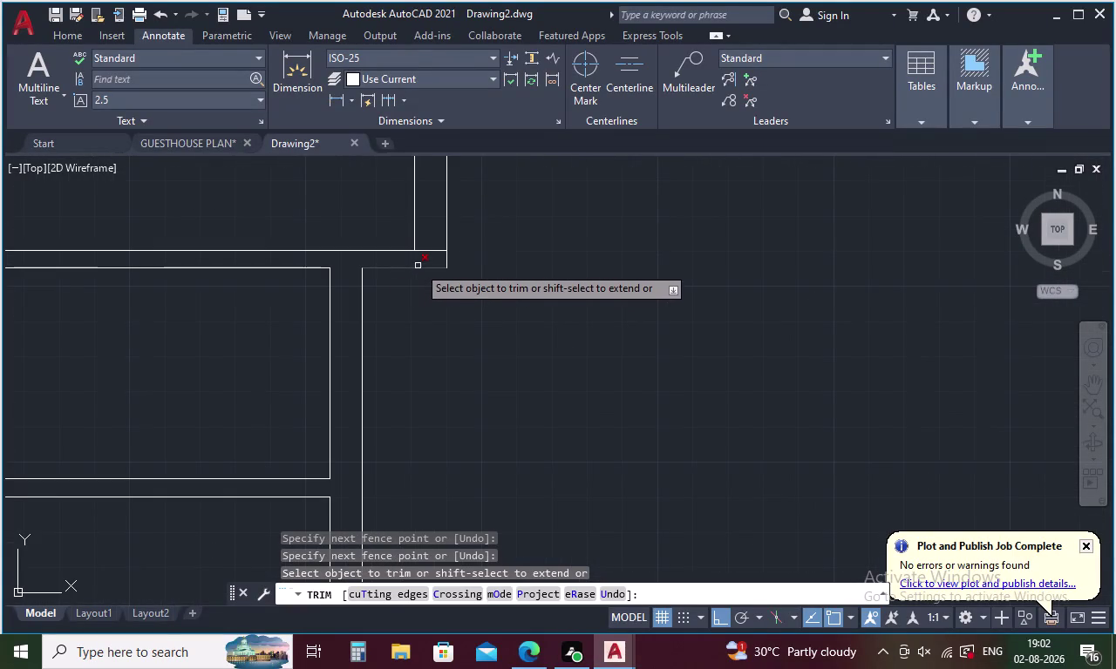
drag(421, 260, 427, 242)
scroll(down, 3)
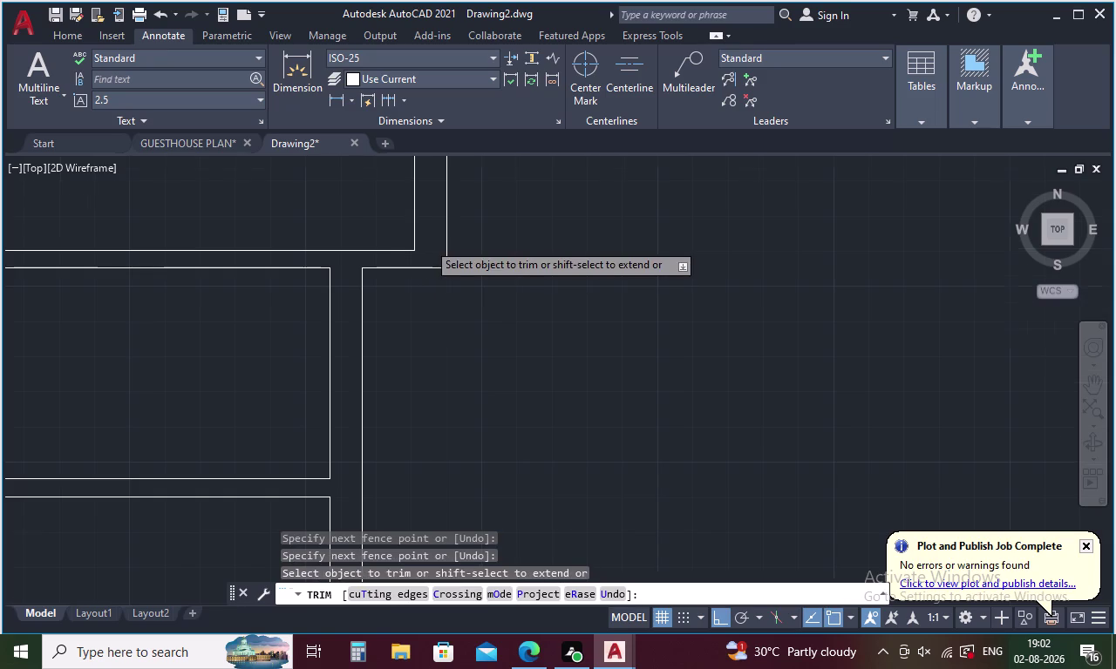
scroll(up, 3)
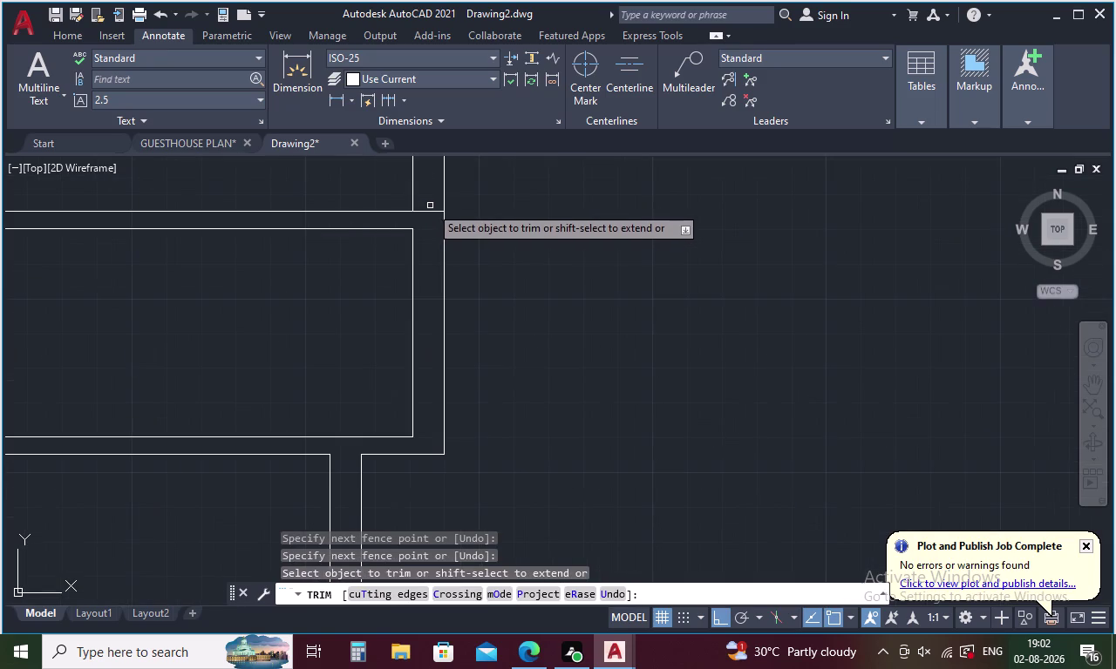
drag(430, 206, 430, 226)
scroll(down, 3)
scroll(up, 3)
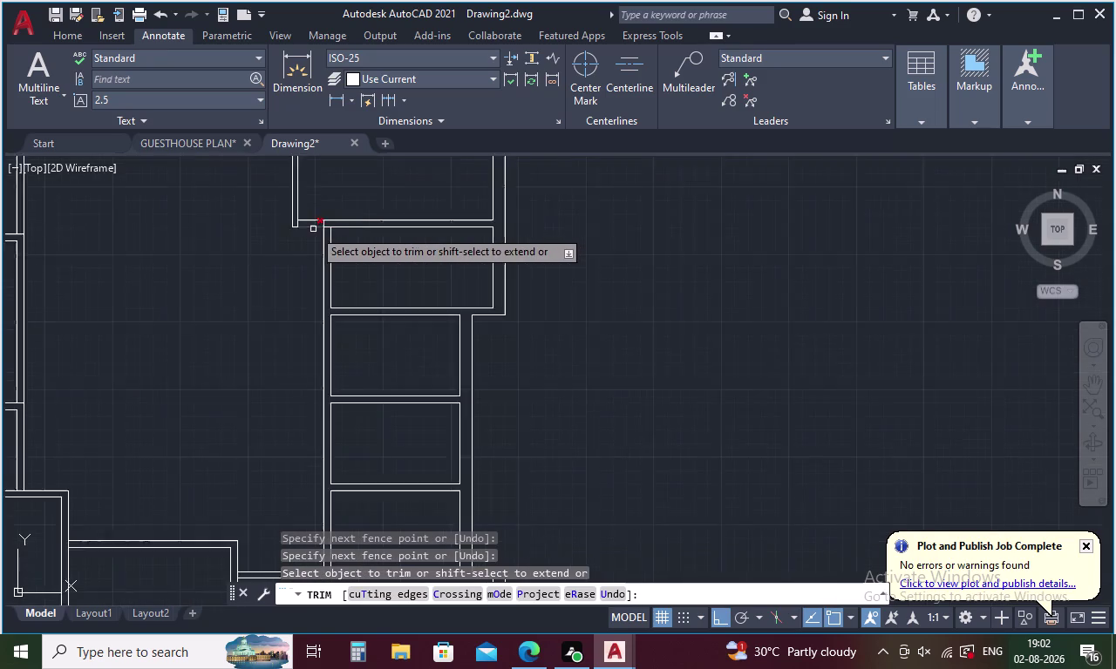
drag(385, 245, 364, 195)
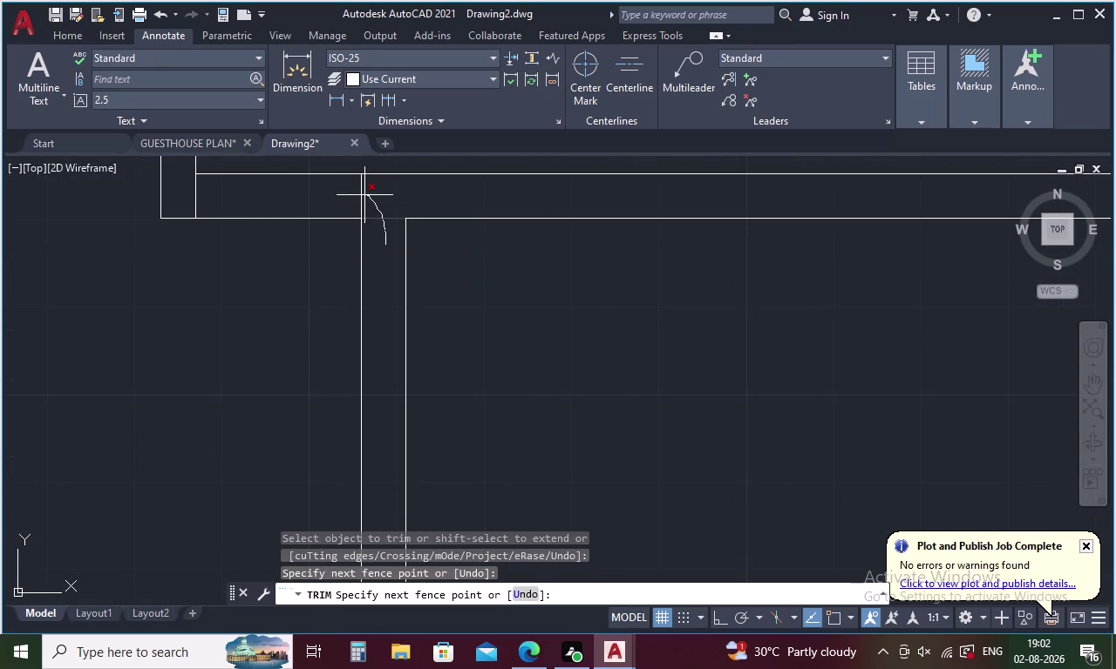
drag(364, 195, 353, 195)
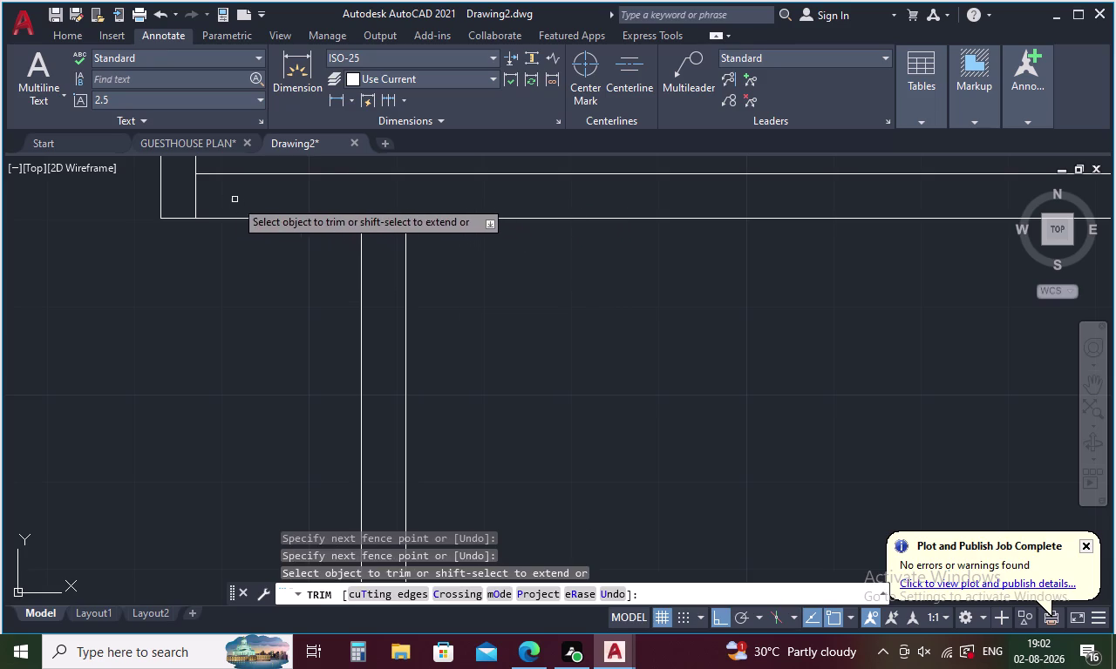
drag(213, 196, 184, 200)
Pan down and trim the wall overlap and leftover line at the next junctions.
scroll(down, 3)
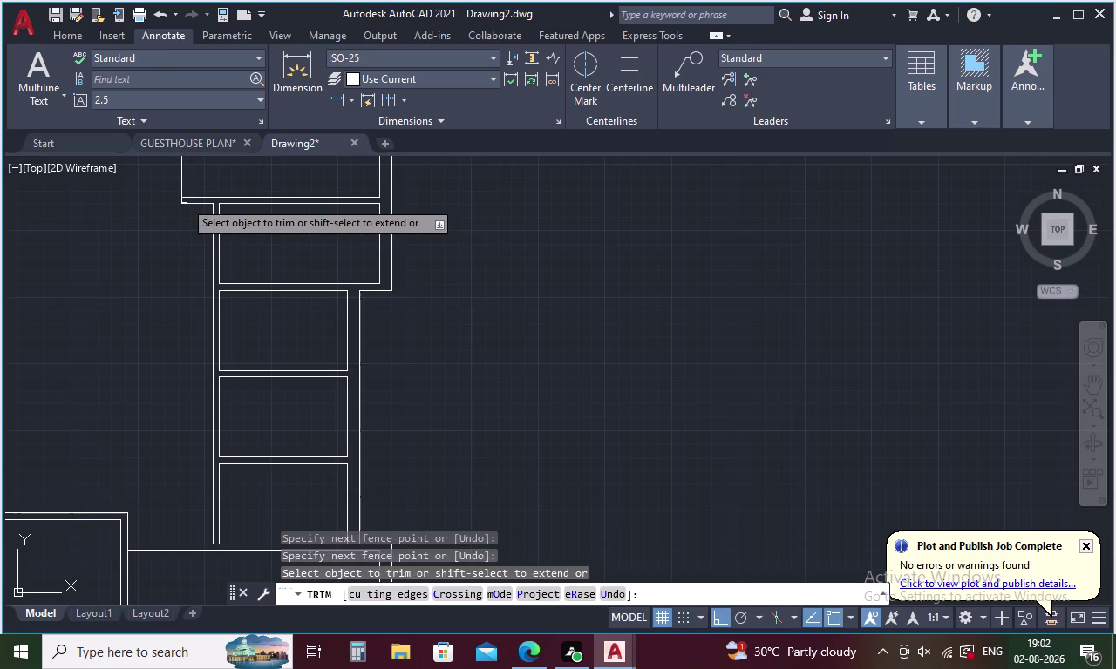
middle_drag(210, 188, 210, 265)
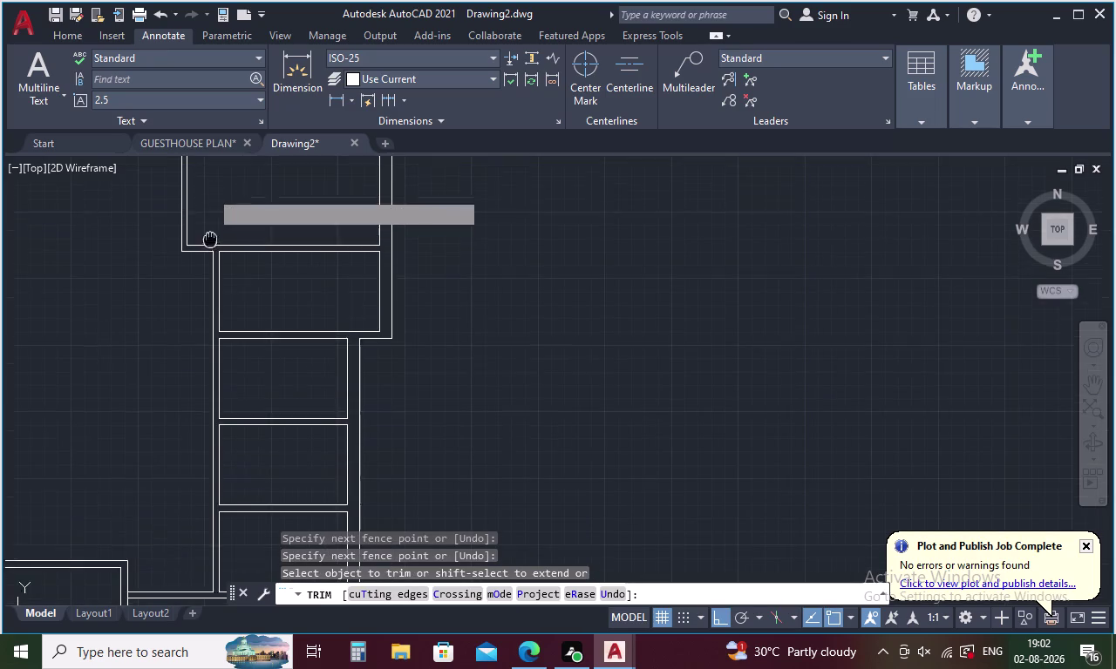
middle_drag(209, 265, 207, 445)
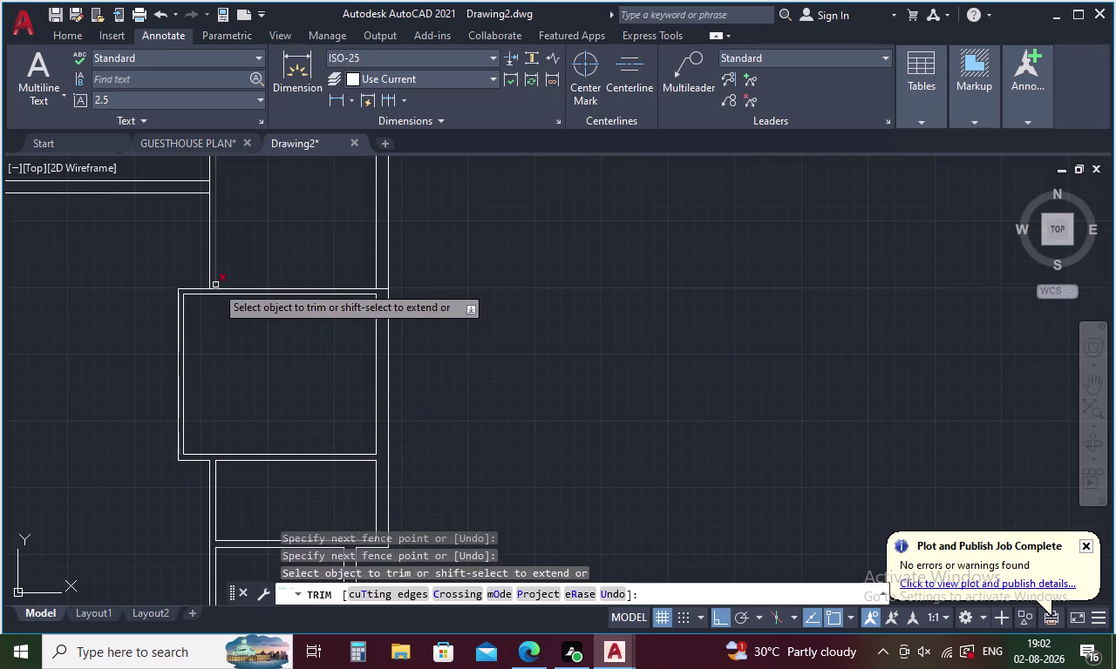
scroll(up, 3)
drag(184, 364, 194, 424)
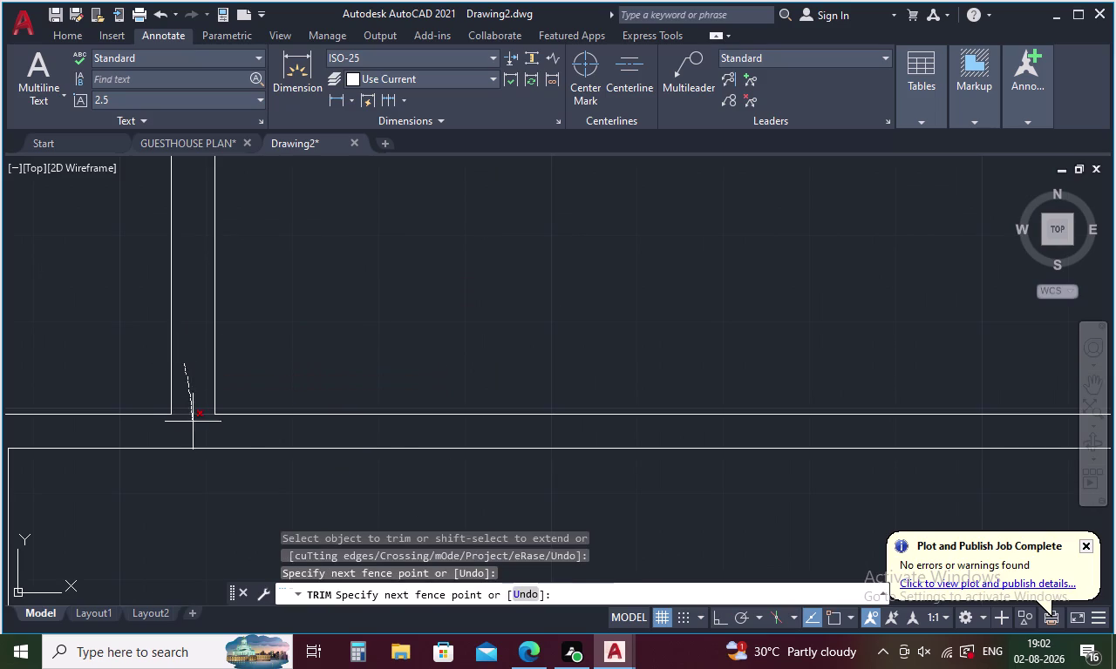
drag(194, 423, 193, 425)
scroll(down, 3)
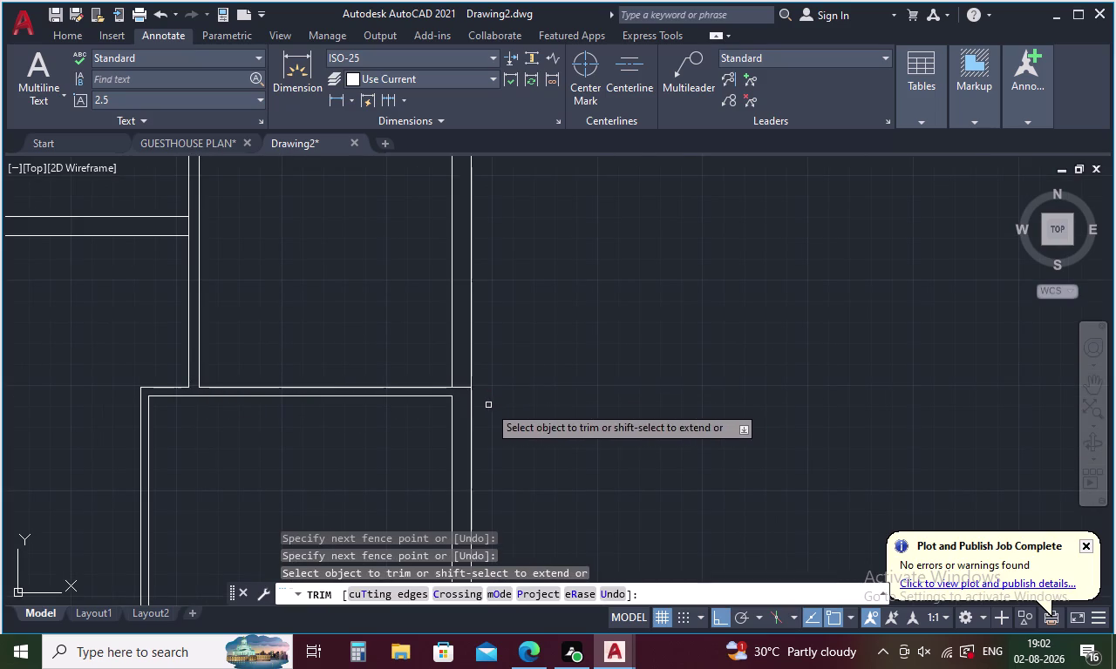
drag(462, 395, 458, 370)
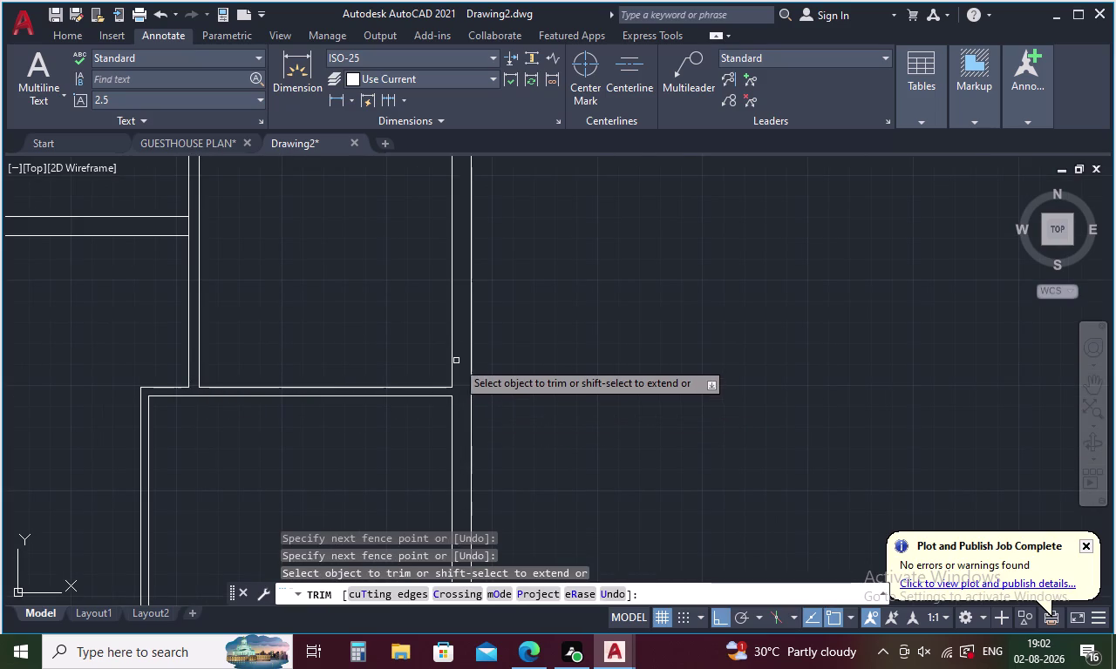
Fence-trim the lines at one more wall junction, then pan toward the lower rooms.
scroll(down, 3)
scroll(up, 3)
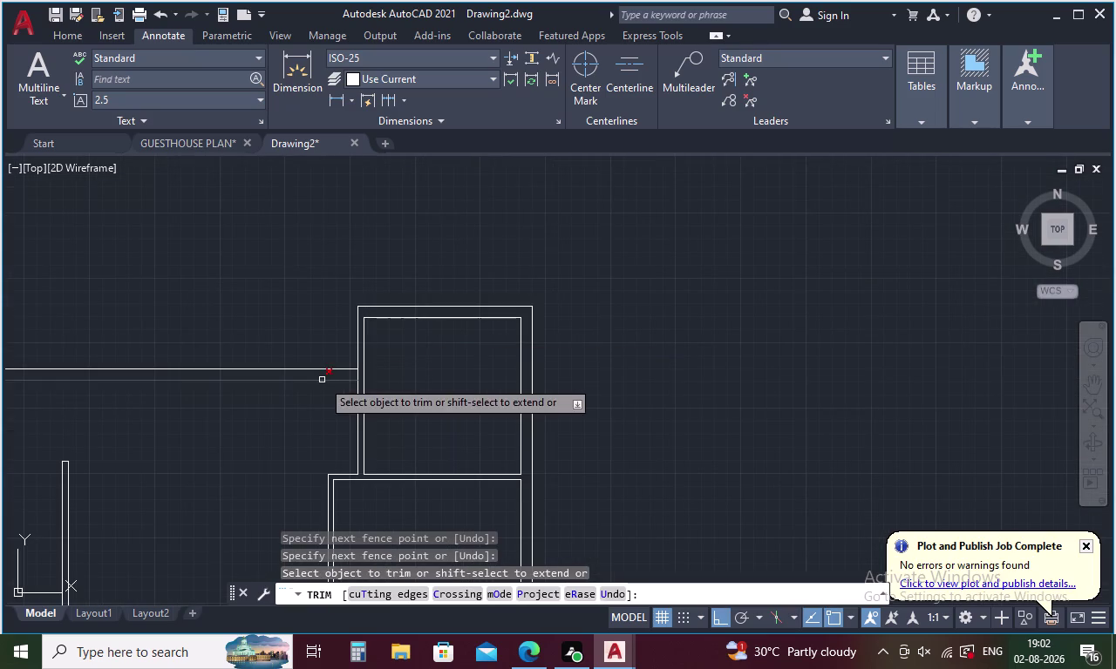
scroll(up, 3)
click(509, 361)
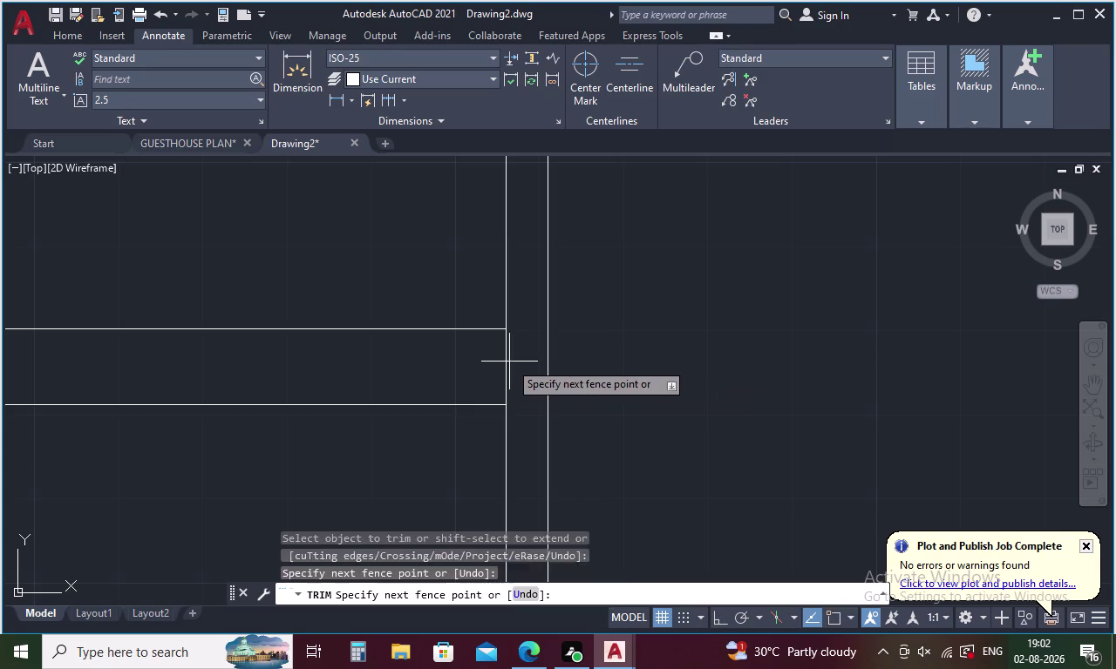
click(490, 363)
scroll(down, 3)
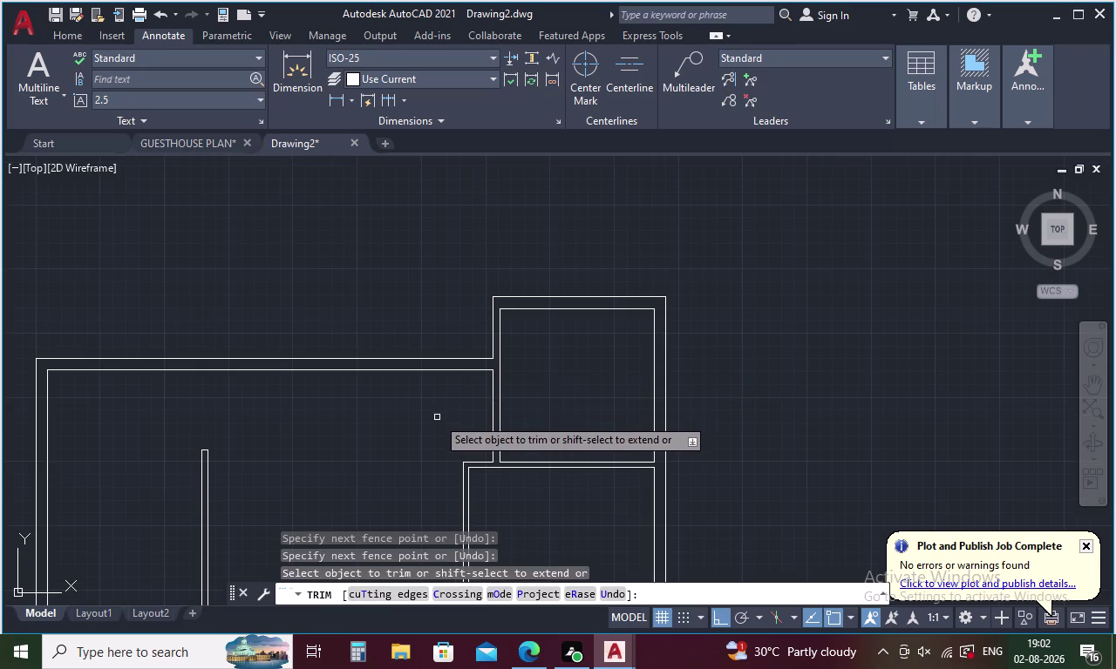
middle_drag(436, 418, 424, 333)
middle_drag(465, 408, 466, 318)
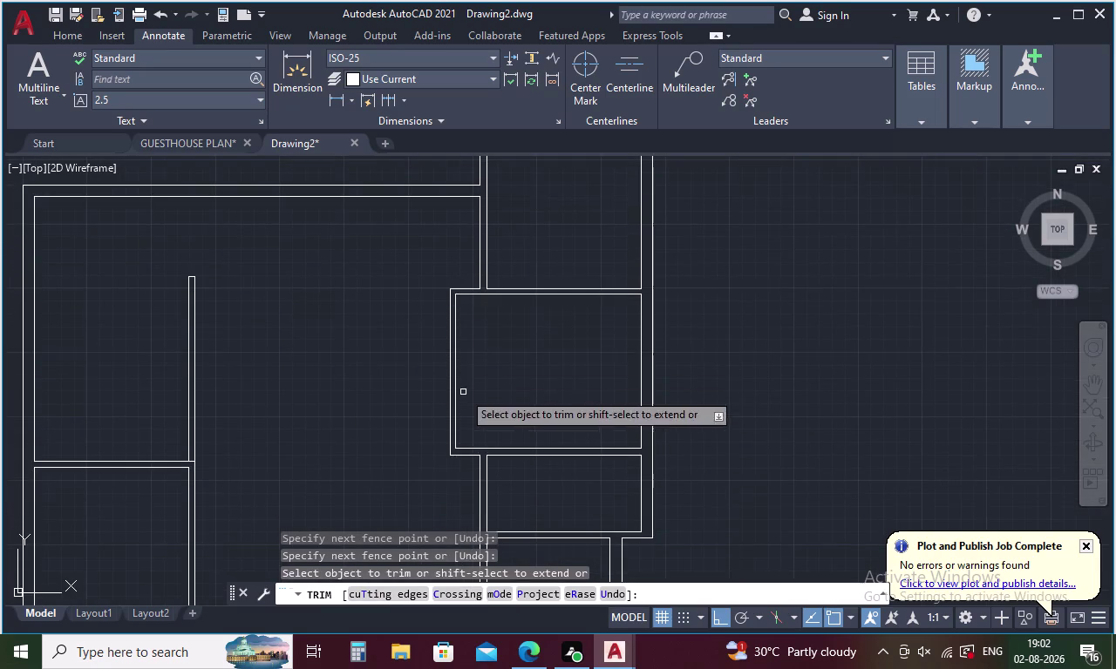
middle_drag(463, 393, 461, 264)
middle_drag(444, 408, 426, 271)
middle_drag(419, 378, 404, 276)
middle_drag(374, 398, 396, 312)
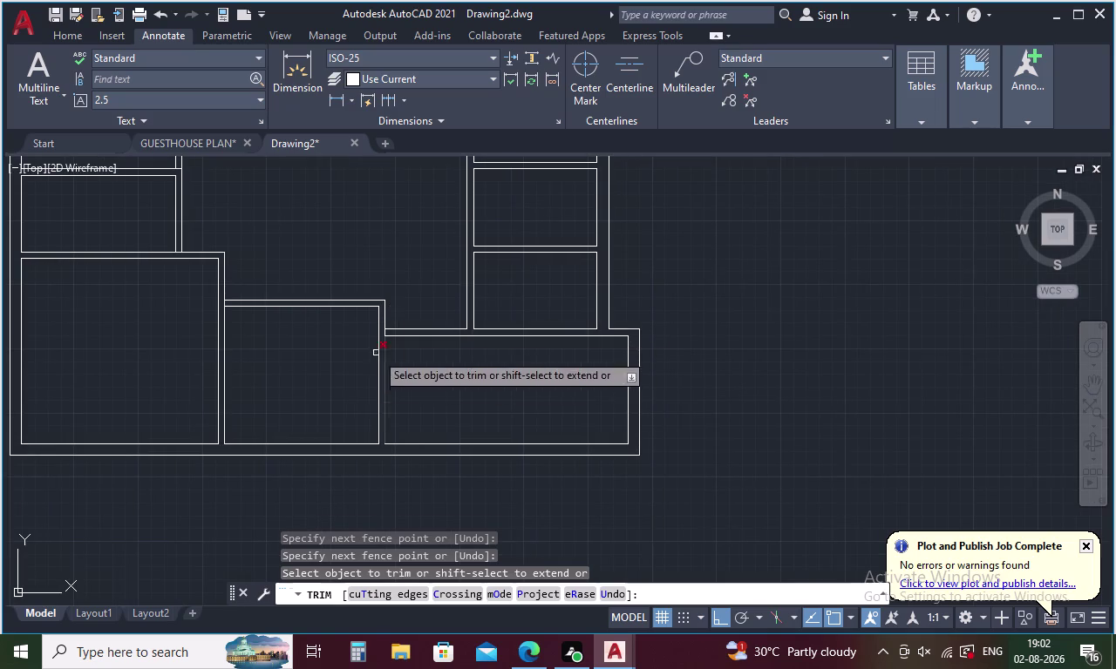
Fence-trim the junction between the lower rooms and the nearby corner crossings.
middle_drag(260, 377, 361, 411)
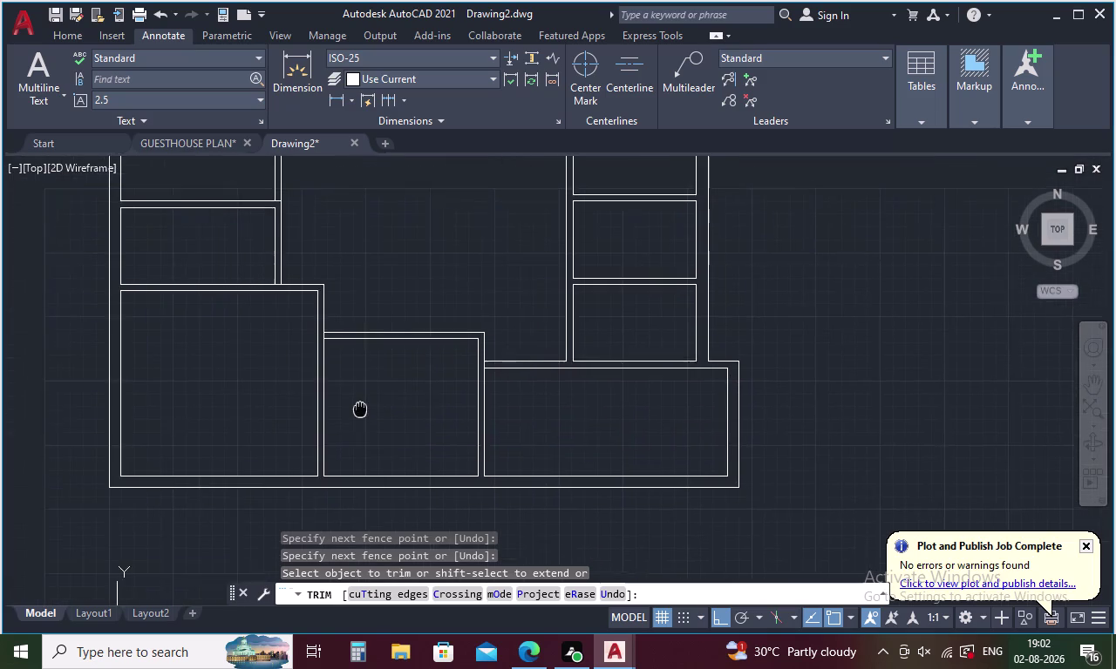
middle_drag(361, 410, 371, 464)
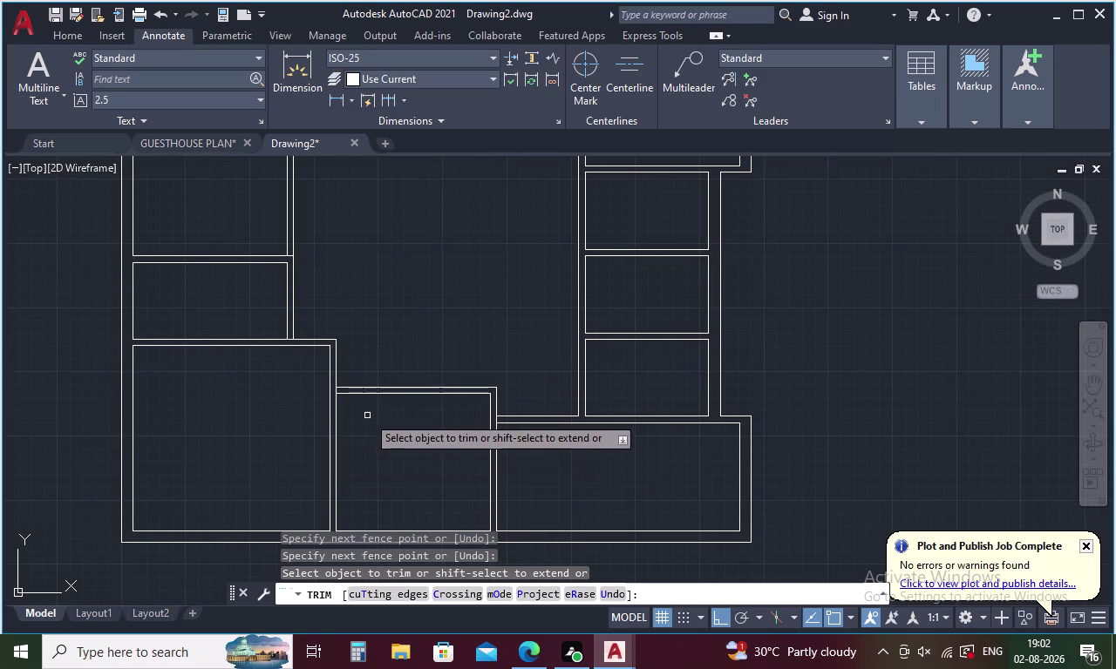
scroll(up, 3)
drag(450, 416, 442, 417)
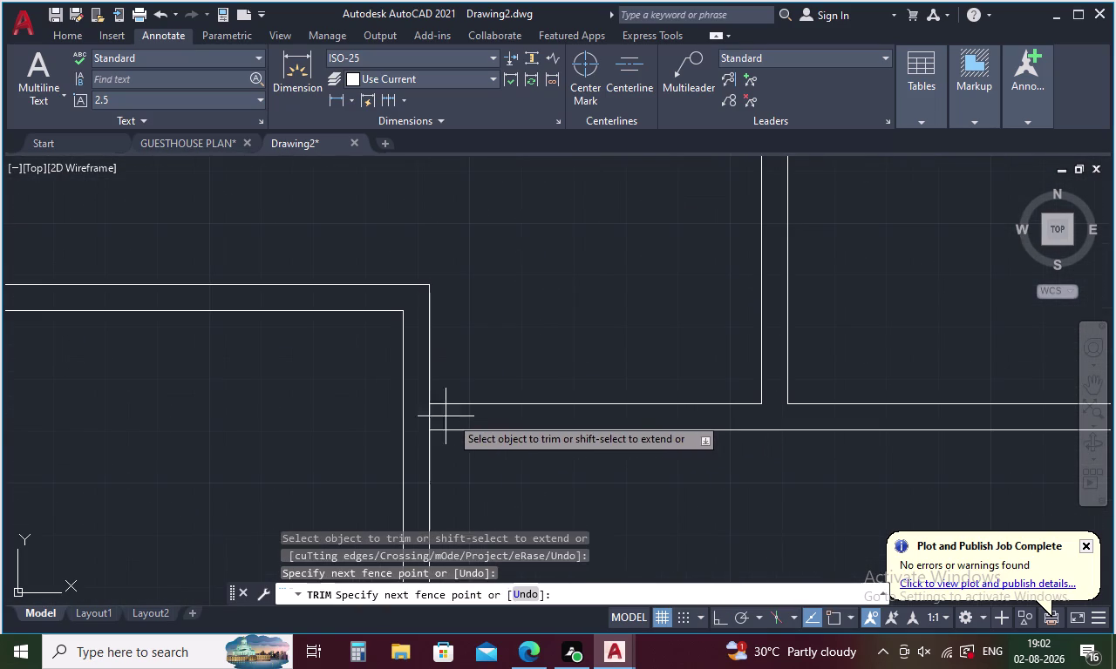
drag(443, 416, 413, 414)
scroll(down, 3)
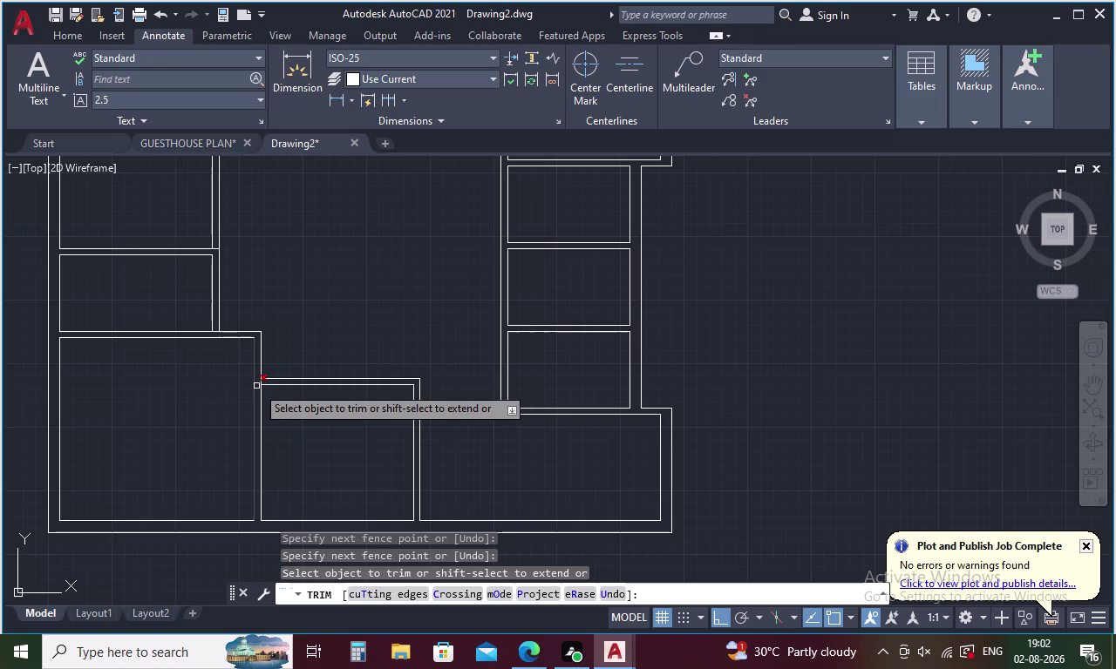
scroll(up, 3)
drag(299, 375, 276, 377)
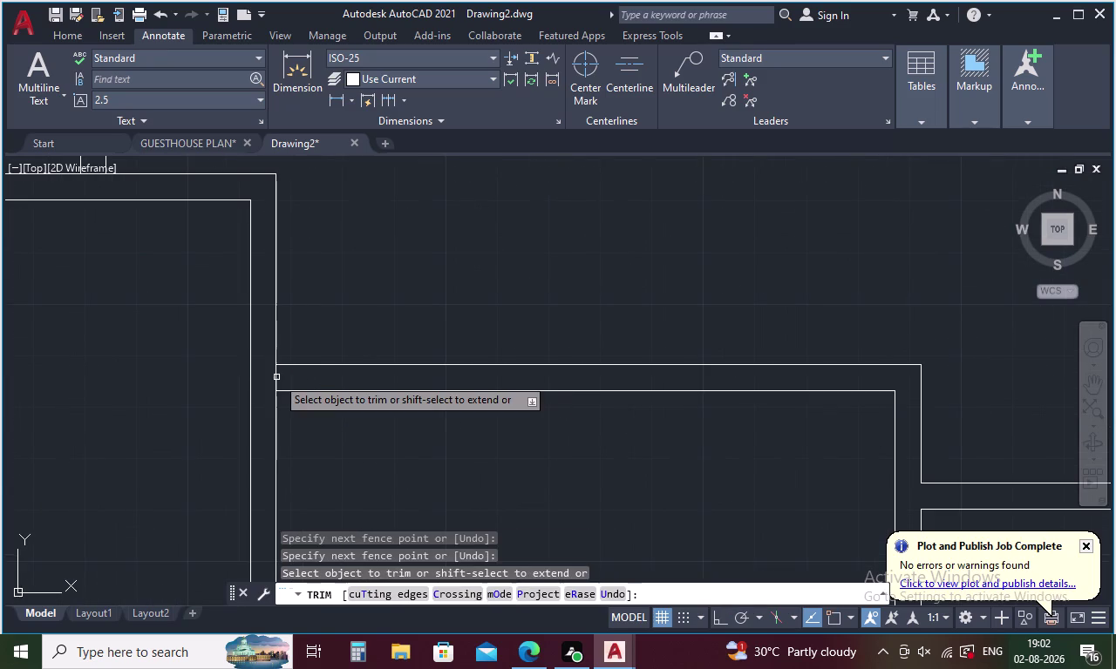
scroll(down, 3)
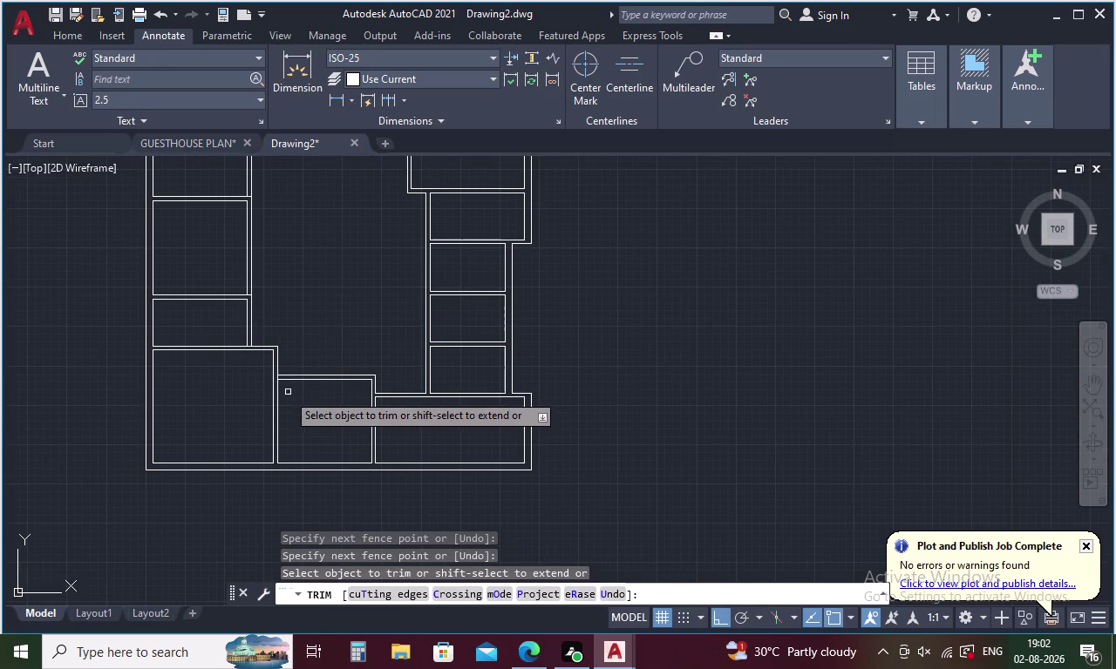
scroll(up, 3)
drag(275, 353, 244, 360)
scroll(down, 3)
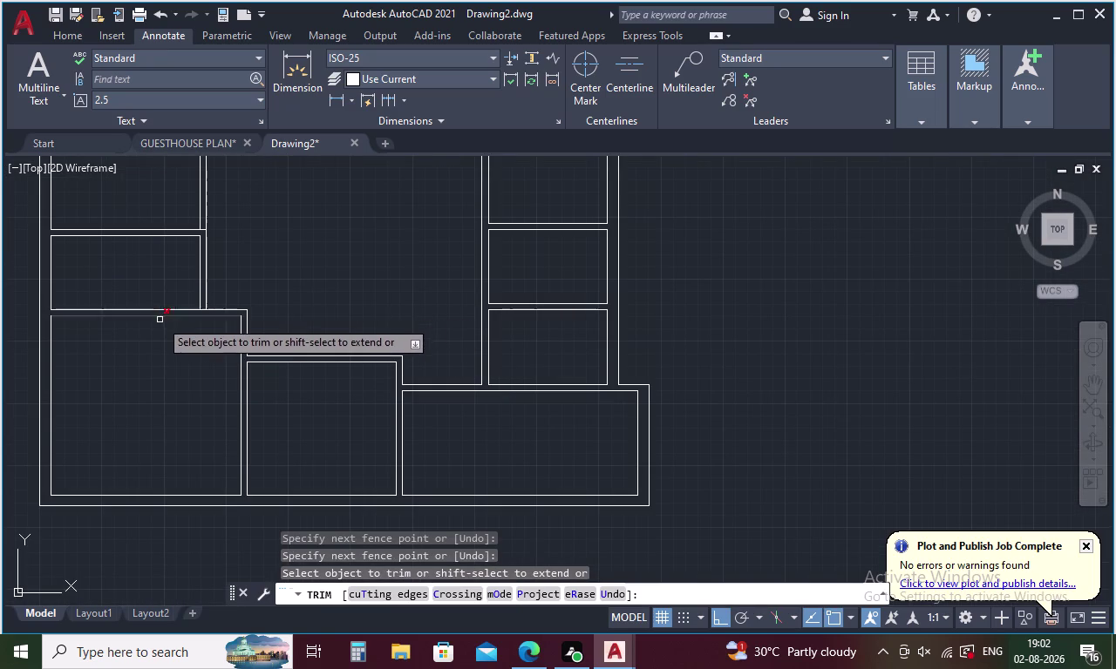
Fence-trim the remaining partition junctions, pan to view the whole plan, and end TRIM.
scroll(up, 3)
drag(282, 329, 278, 345)
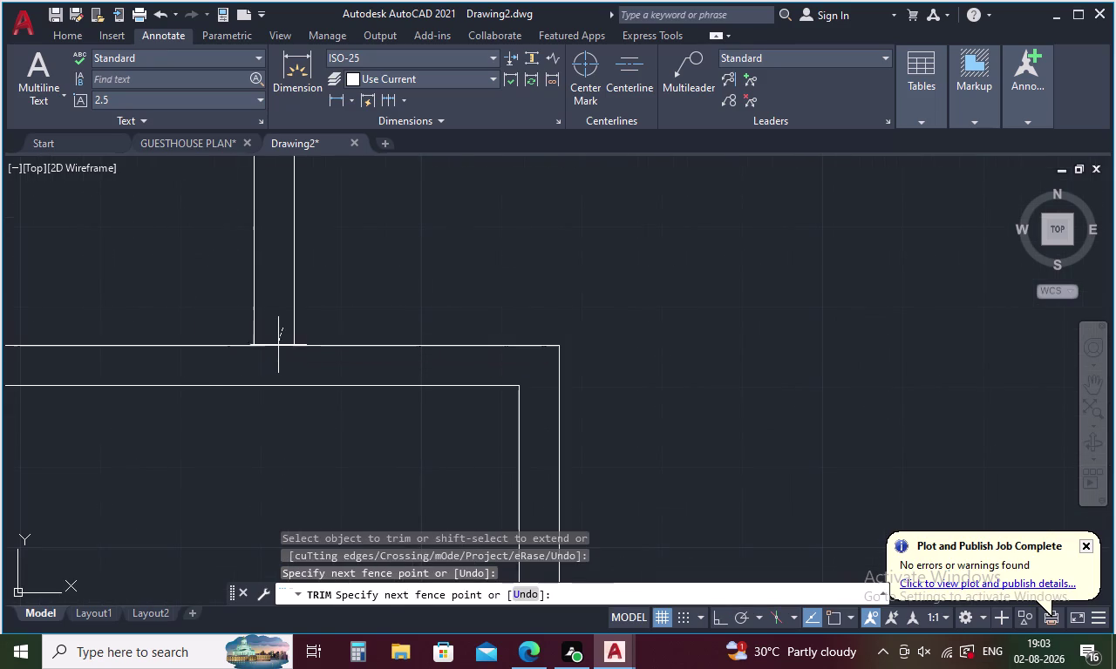
drag(278, 345, 278, 346)
scroll(down, 3)
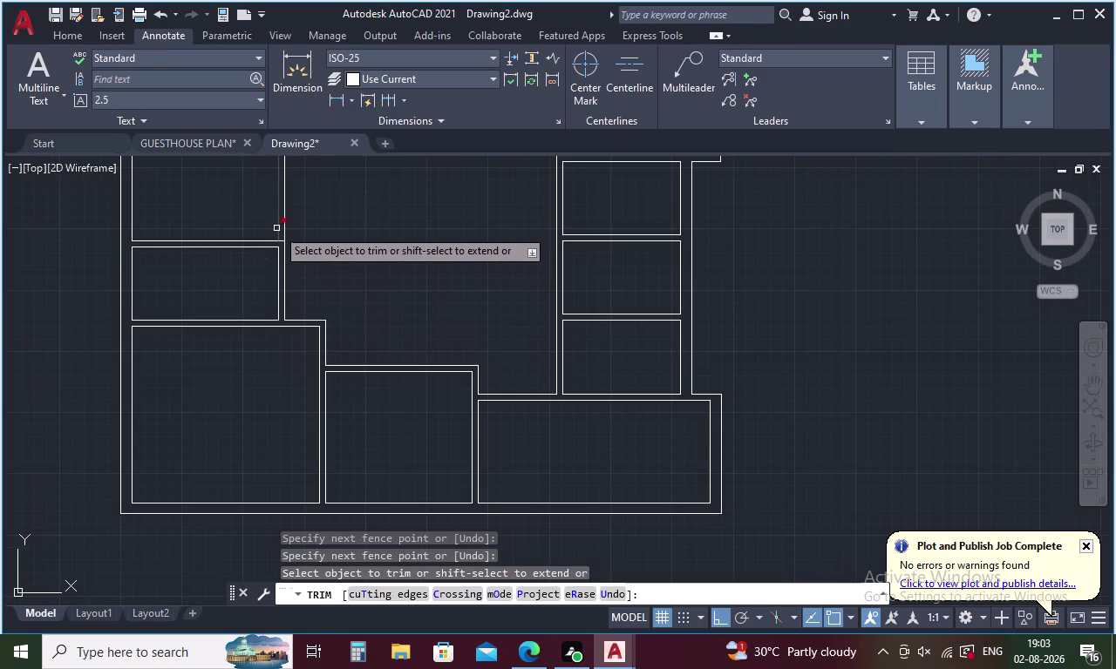
scroll(up, 3)
drag(294, 266, 296, 395)
scroll(down, 3)
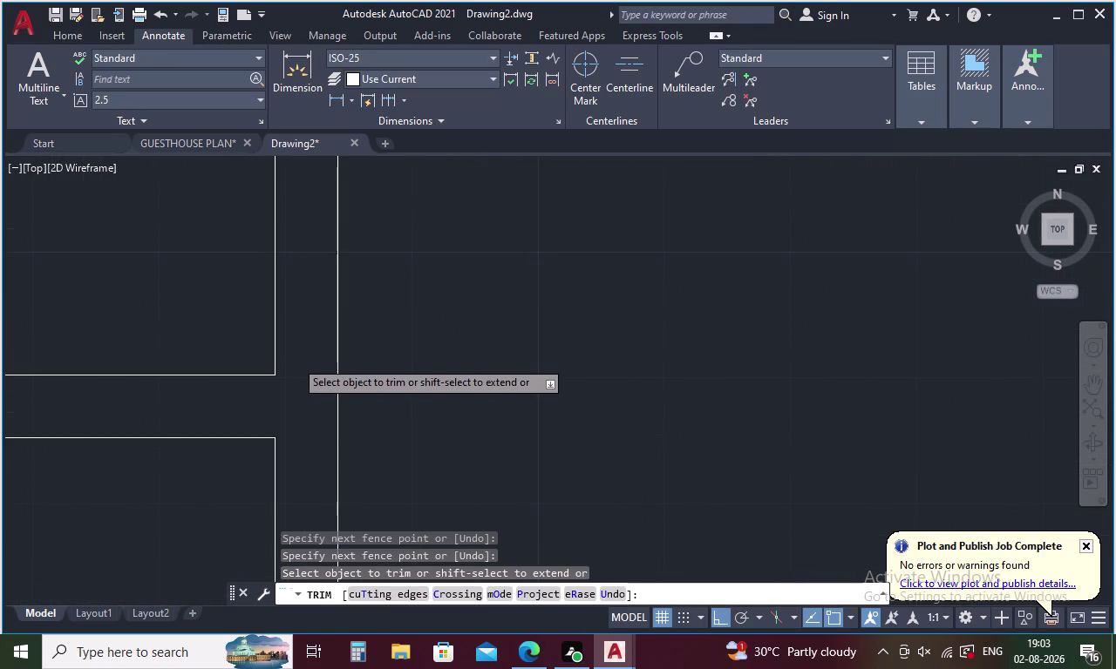
scroll(down, 3)
scroll(up, 3)
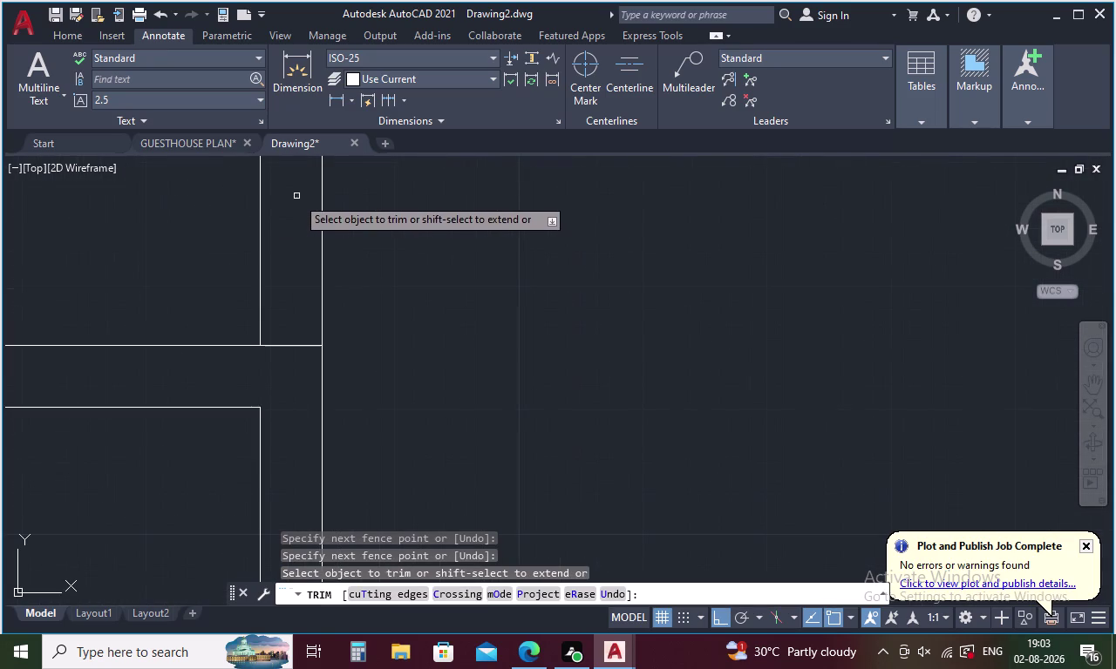
drag(293, 233, 283, 373)
scroll(down, 3)
scroll(down, 3)
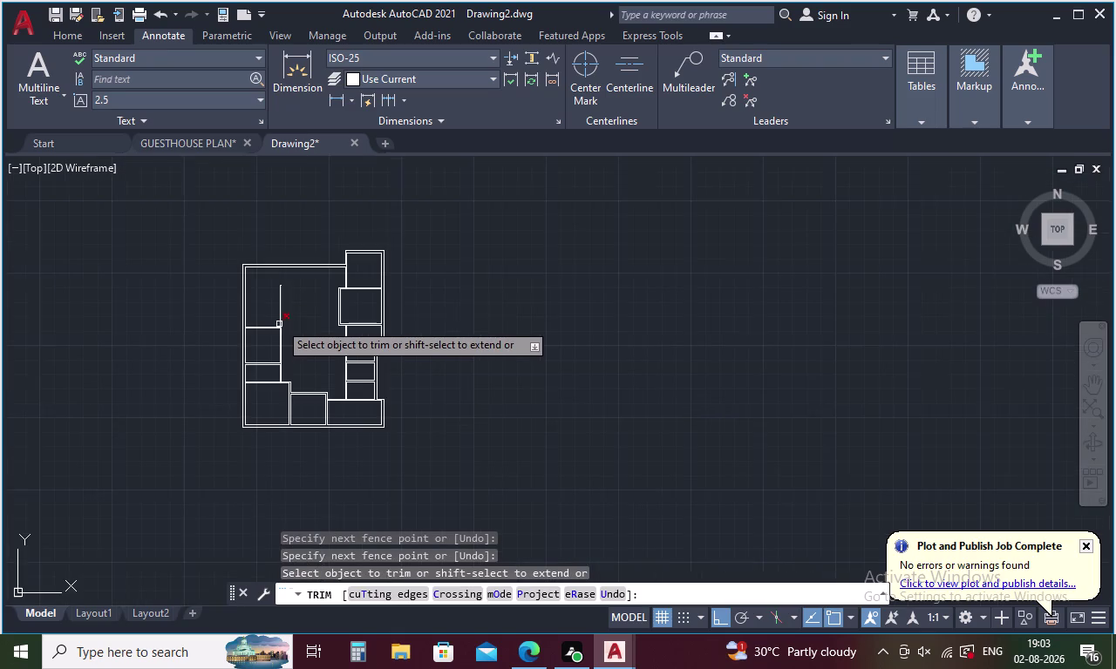
scroll(up, 3)
scroll(down, 3)
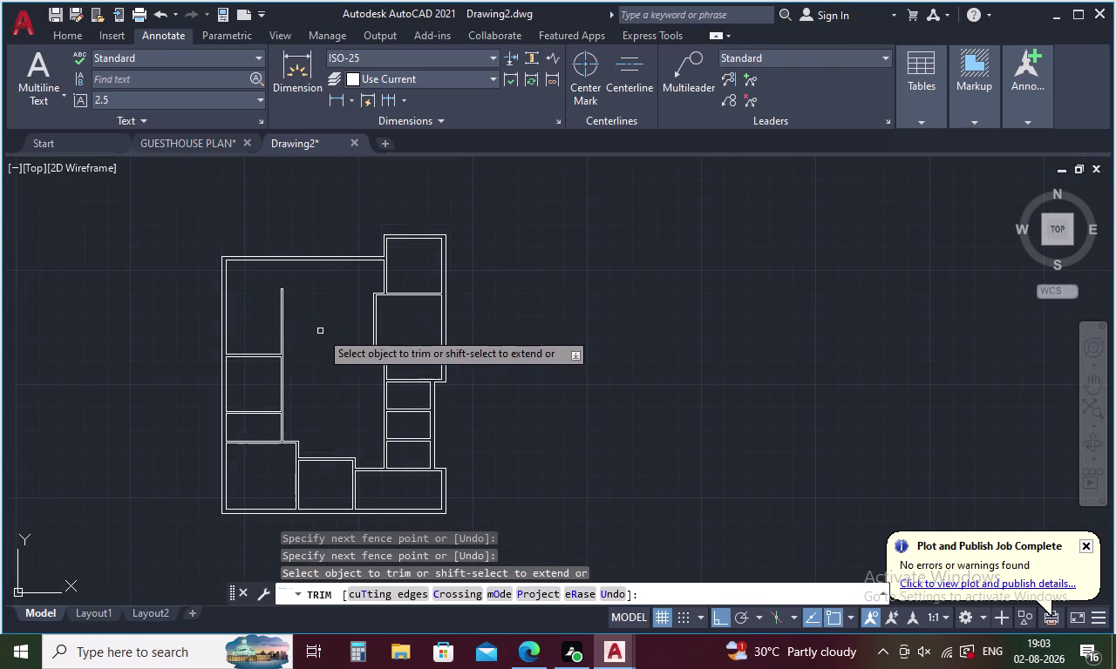
middle_drag(330, 349, 317, 283)
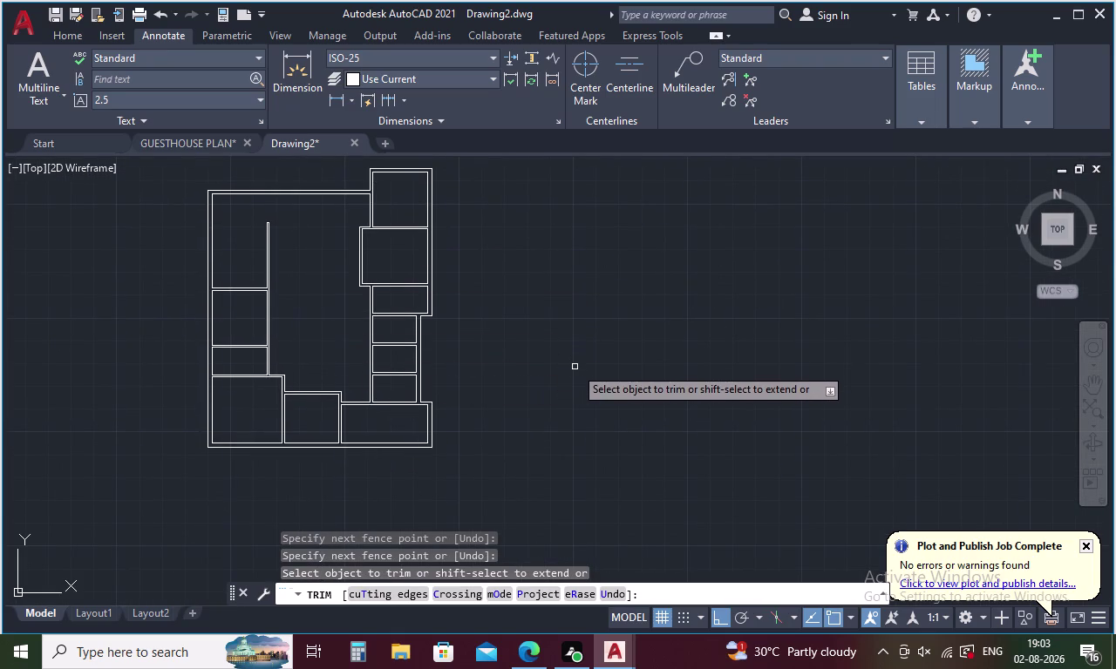
key(Escape)
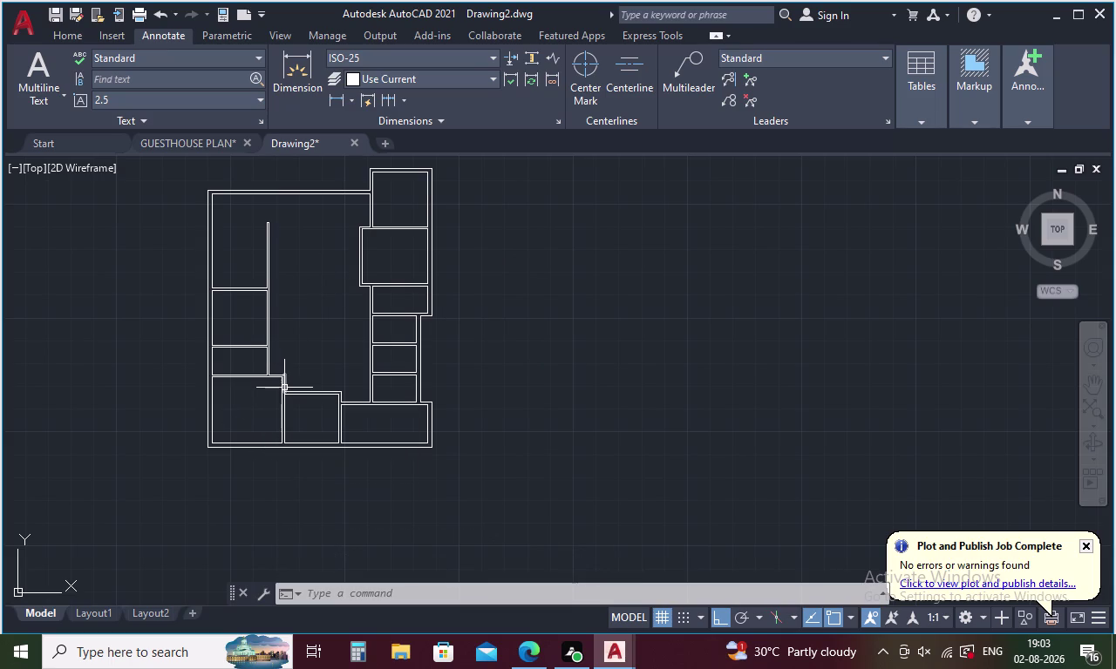
Exit the trim command so a new line can be started.
key(Escape)
Draw a 14'5" horizontal line rightward from the left wing's inner wall corner.
key(l)
key(Return)
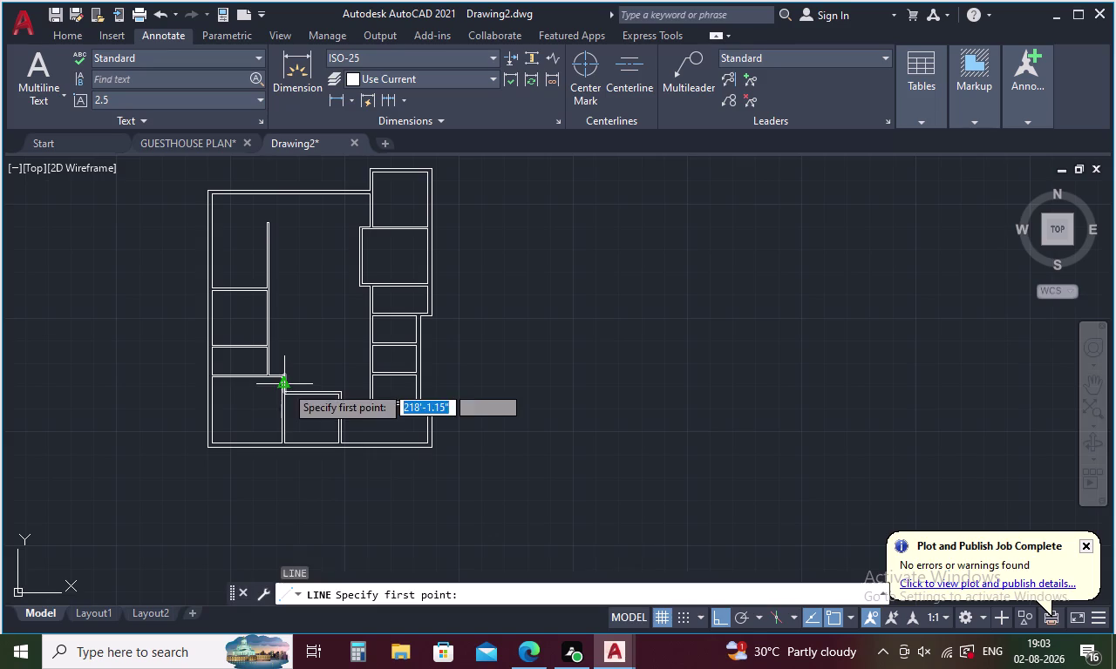
scroll(up, 3)
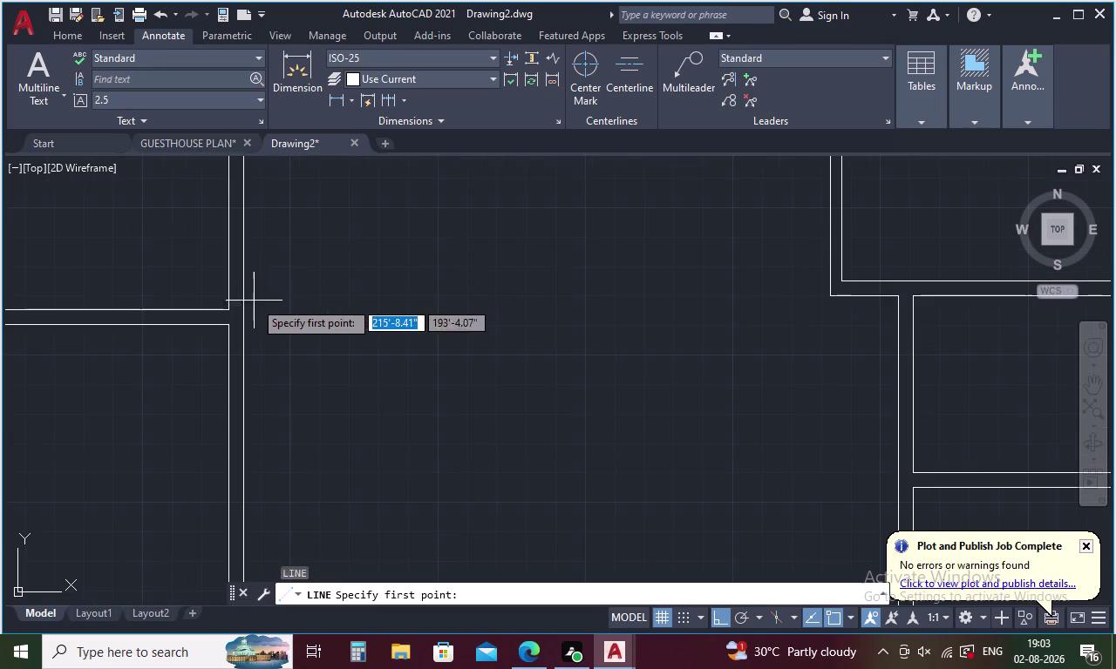
click(229, 314)
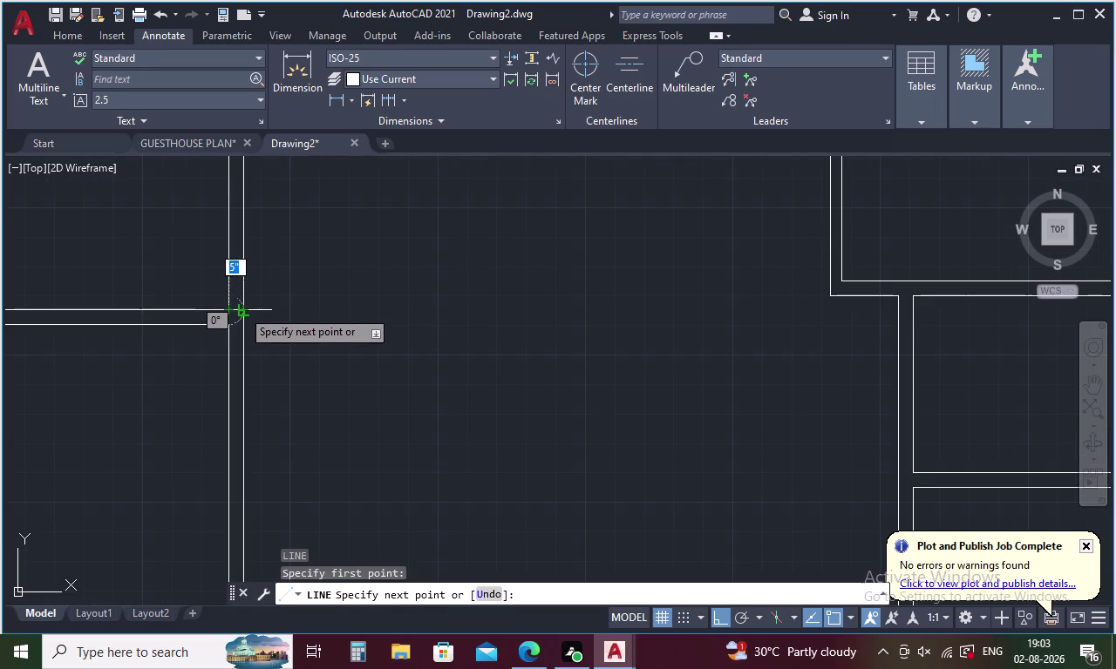
click(241, 309)
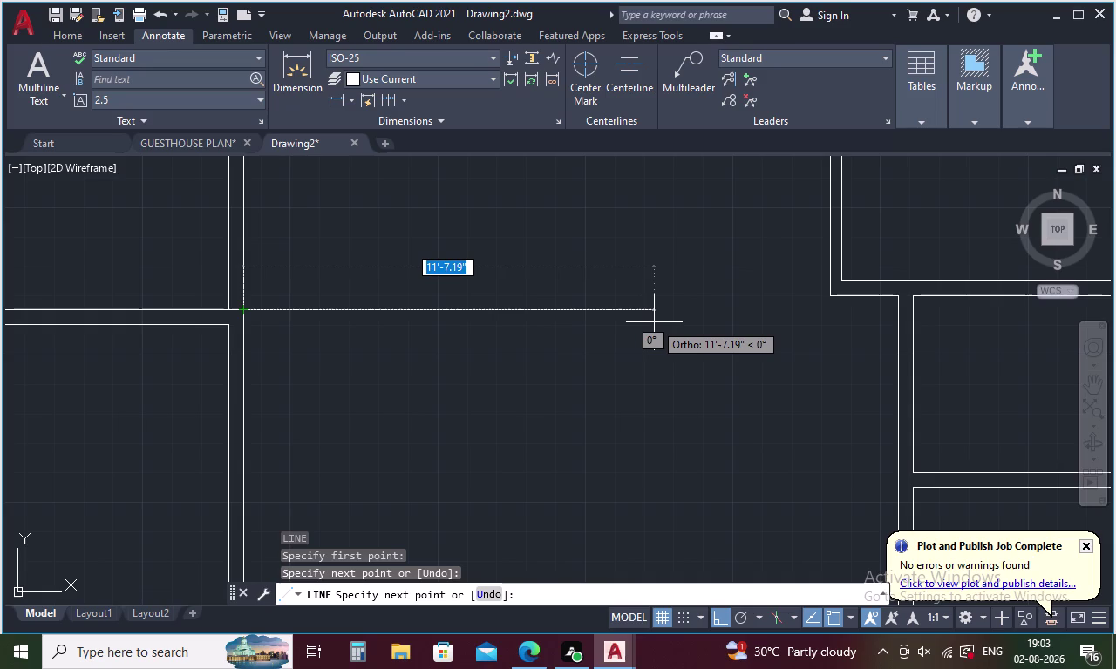
text(1)
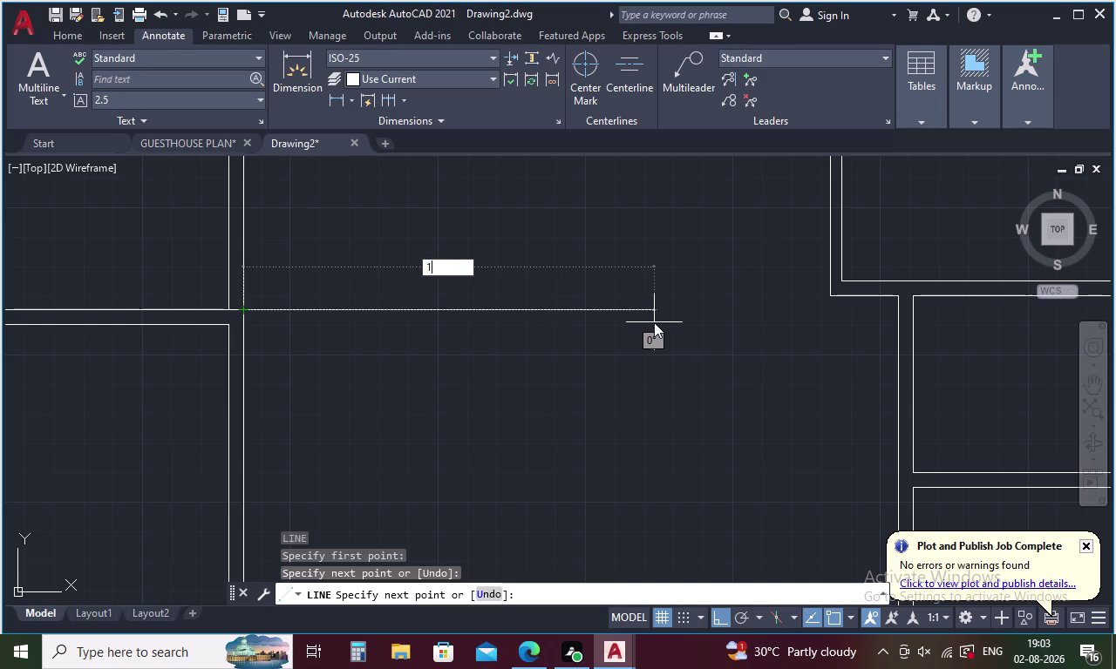
text(4)
text('5)
key(shift+quotedbl)
key(Return)
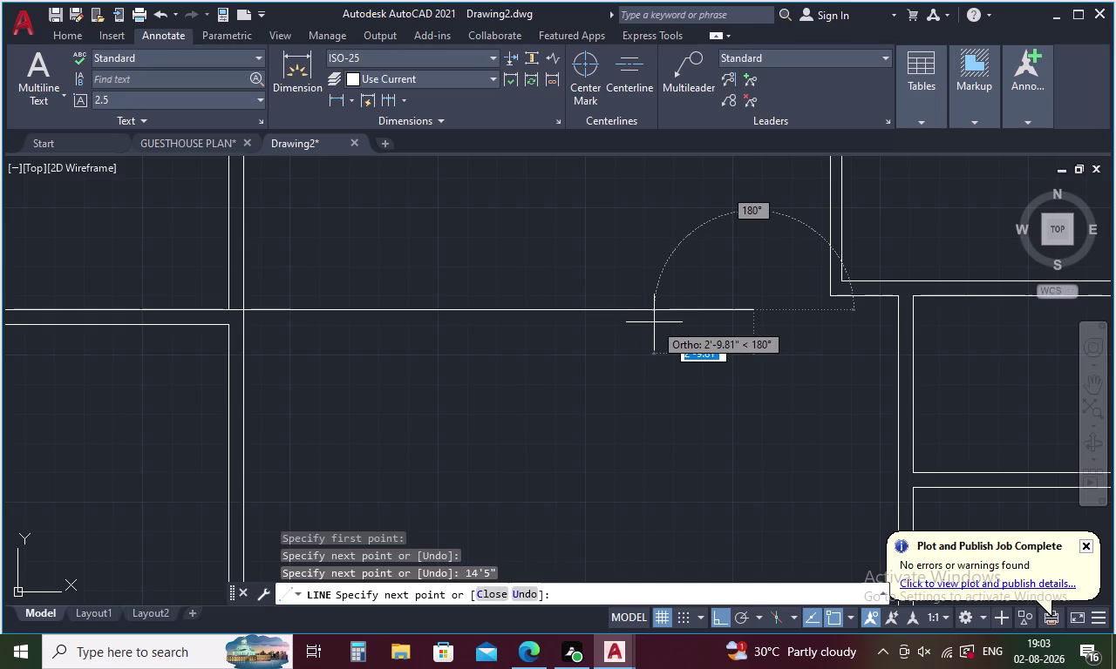
key(Escape)
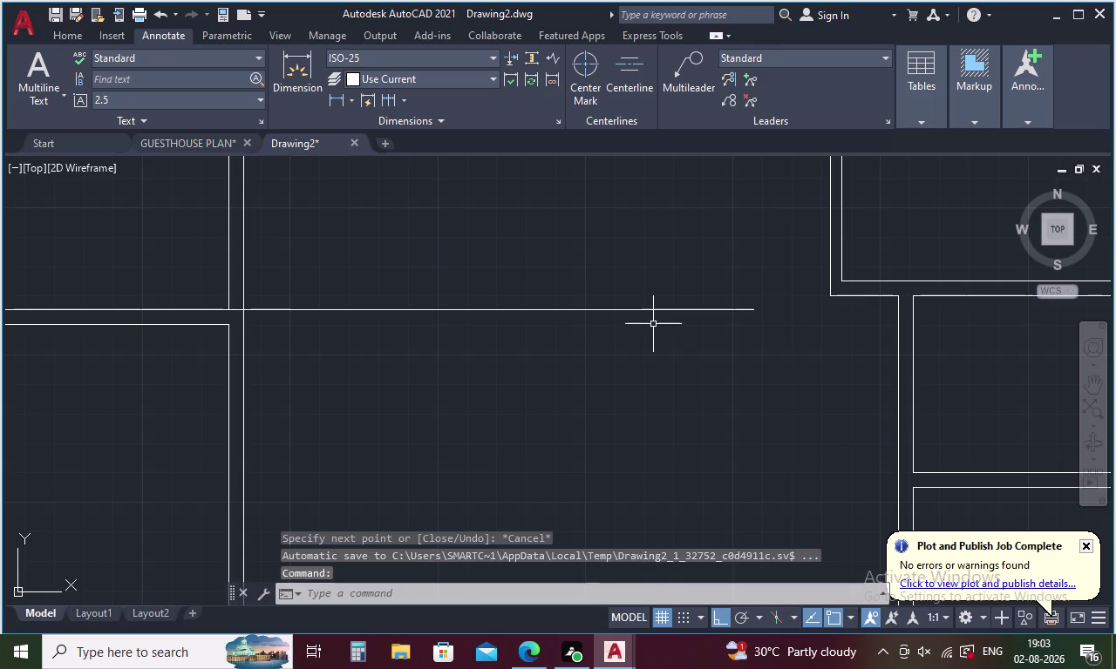
key(o)
key(Return)
Offset the new partition line 5 inches upward.
key(5)
key(Return)
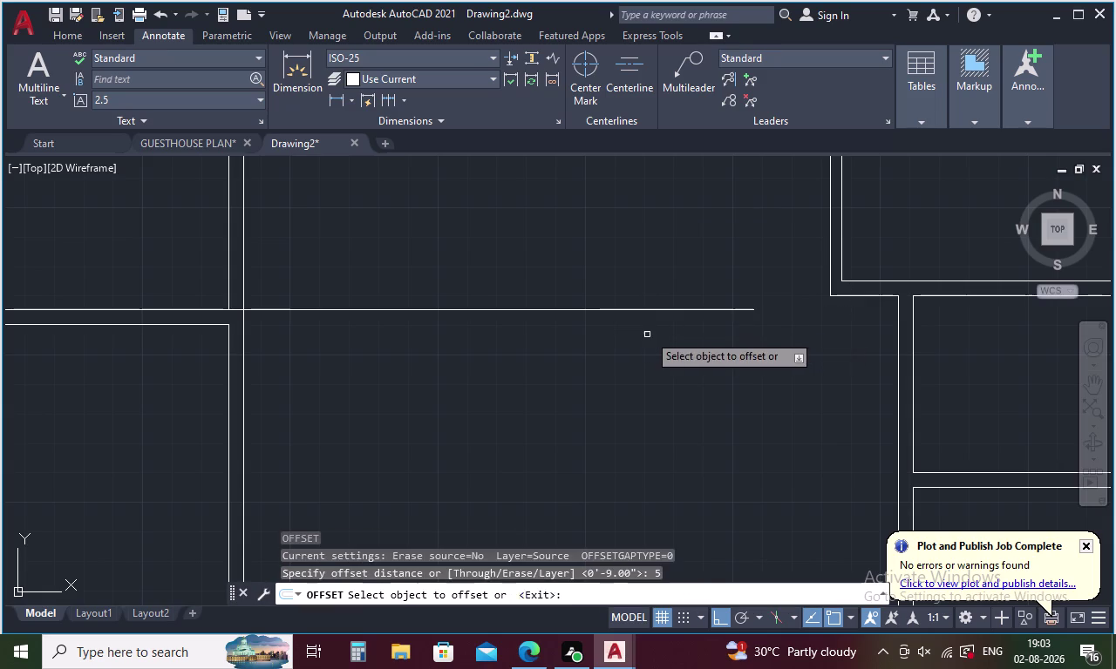
click(611, 309)
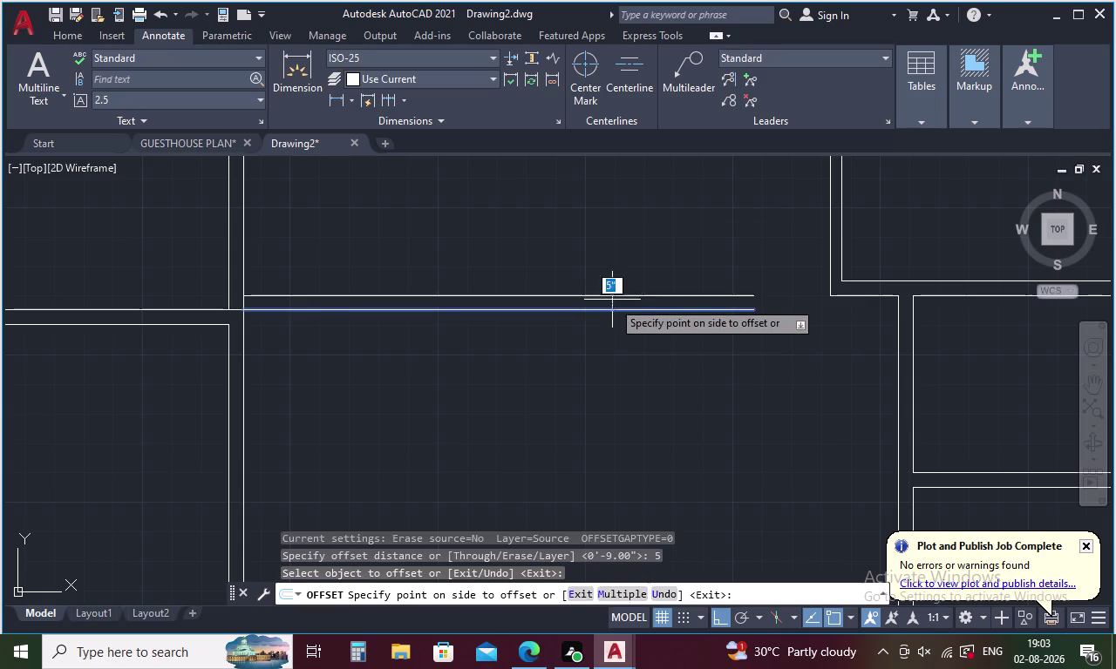
click(609, 272)
key(Escape)
Make another 5-inch offset copy below the partition line.
text(T)
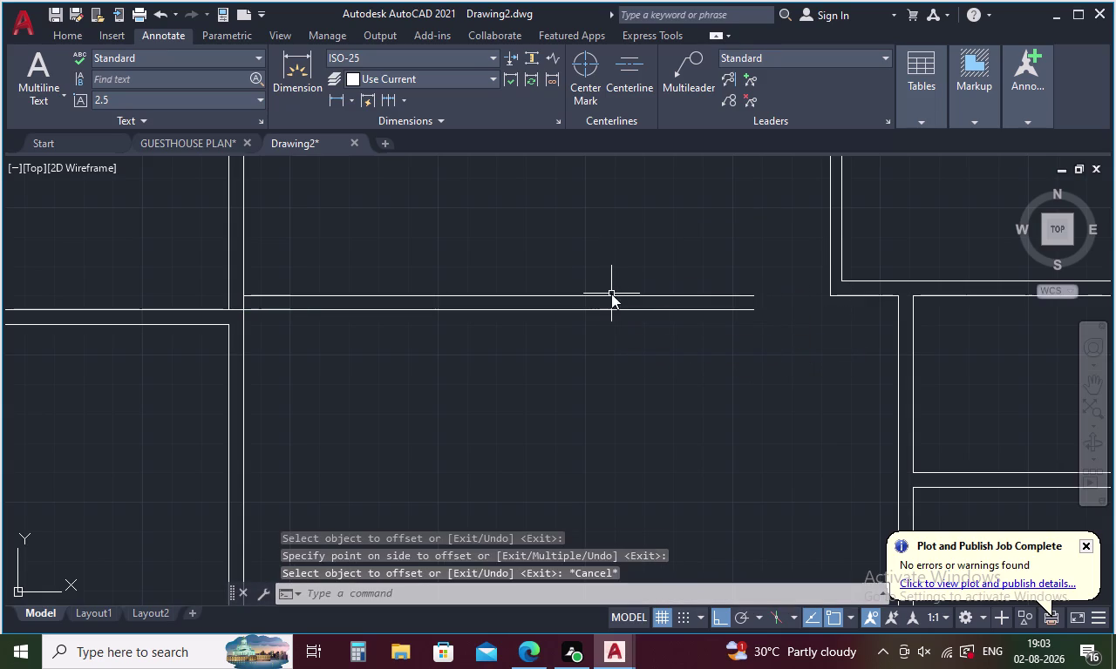
text(R)
key(space)
key(space)
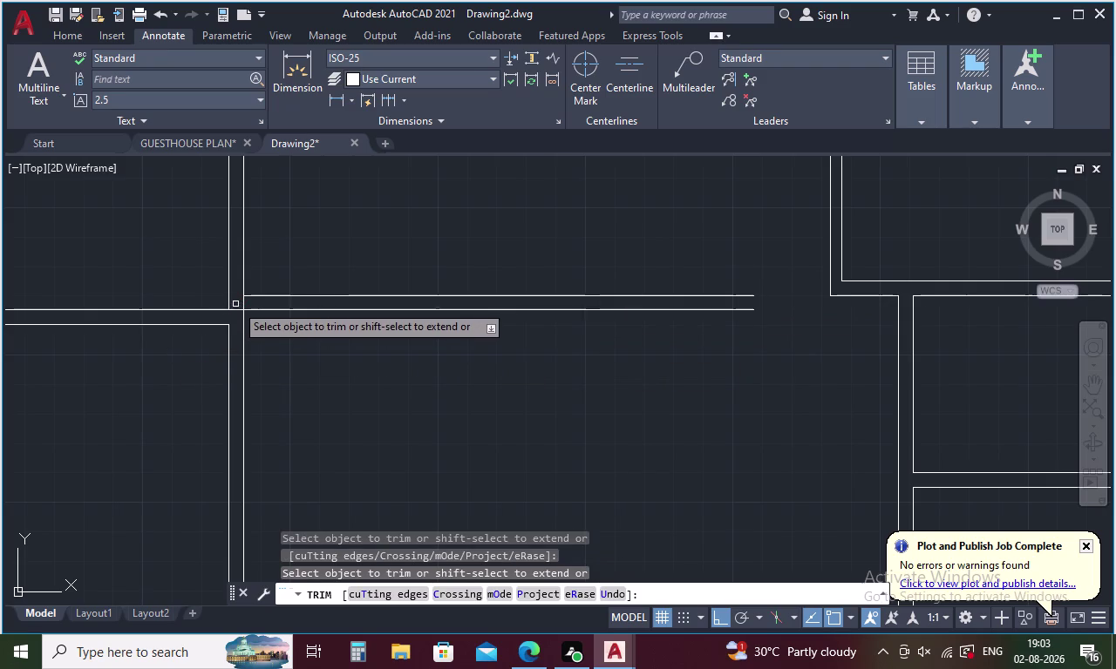
key(Escape)
key(o)
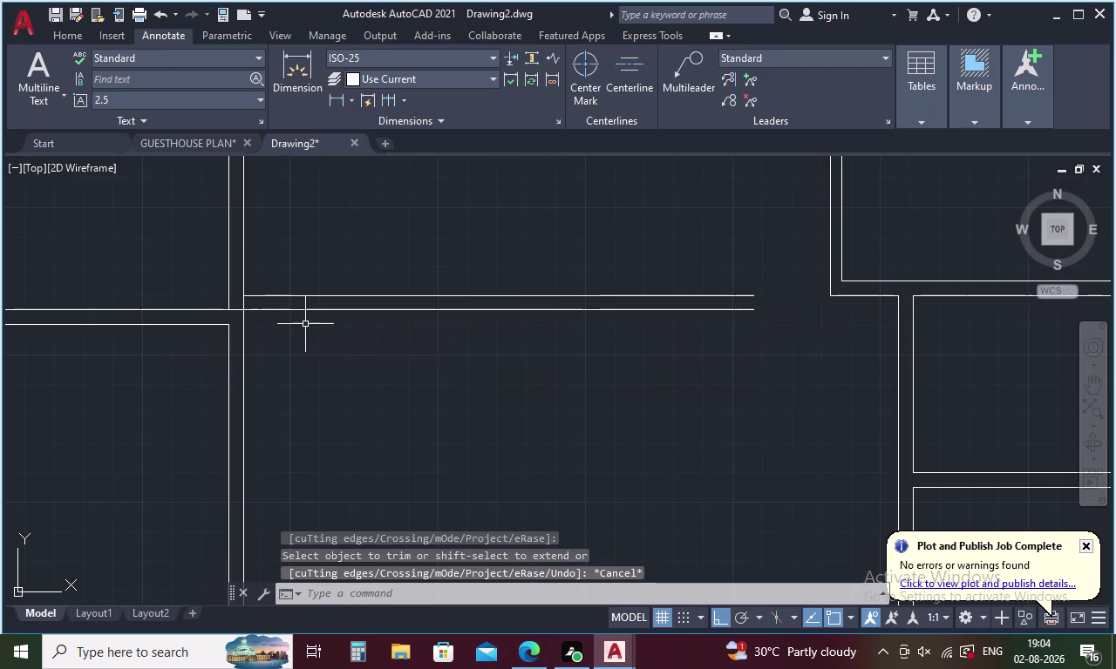
key(Return)
key(space)
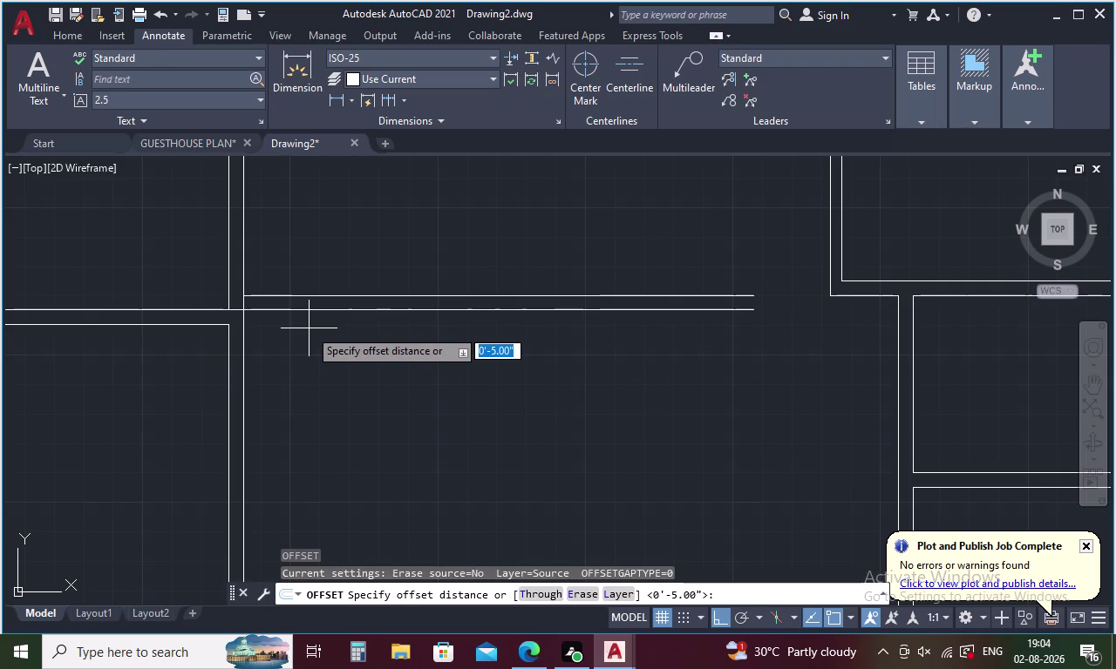
click(330, 311)
click(333, 339)
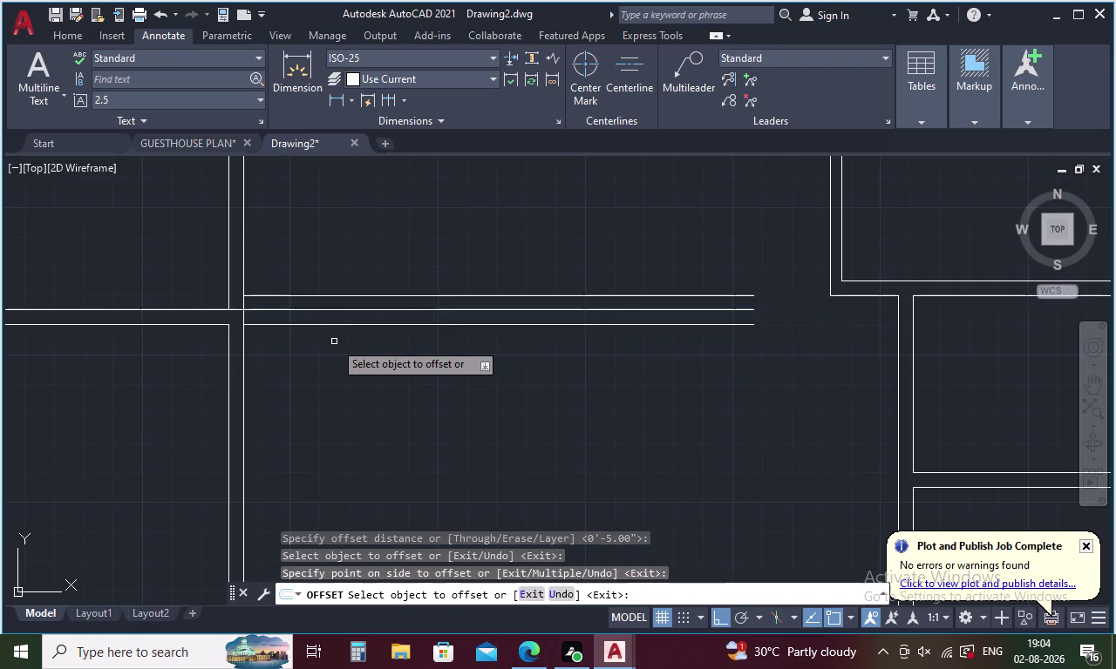
key(Escape)
Trim the wall lines between the partition lines and remove the extra upper line.
text(TR)
key(space)
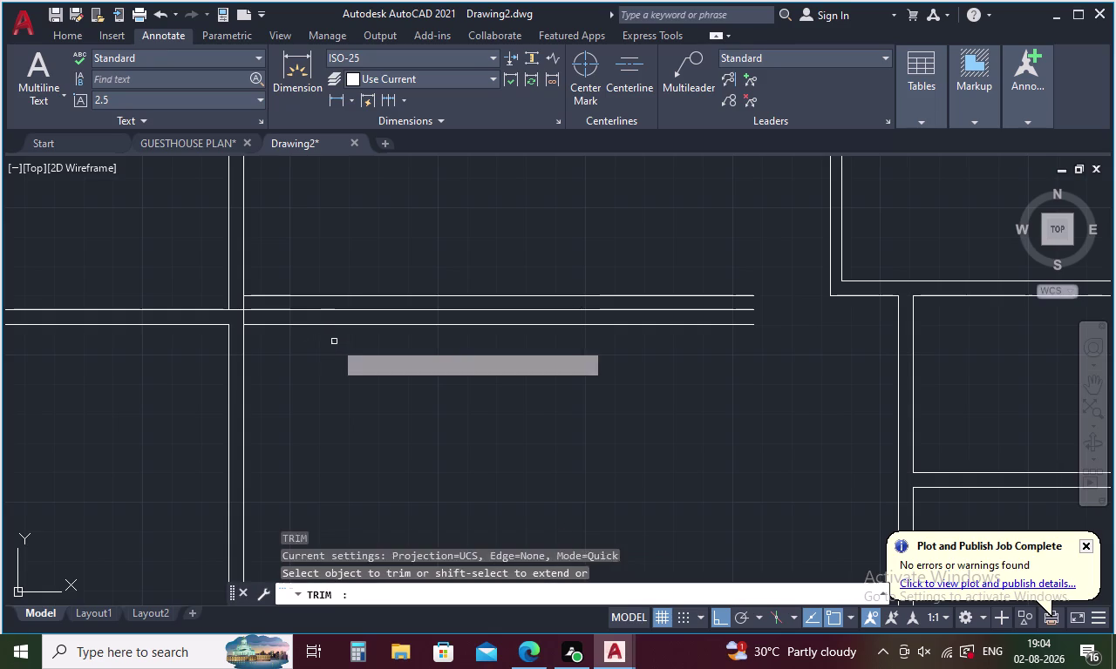
key(space)
drag(248, 302, 236, 315)
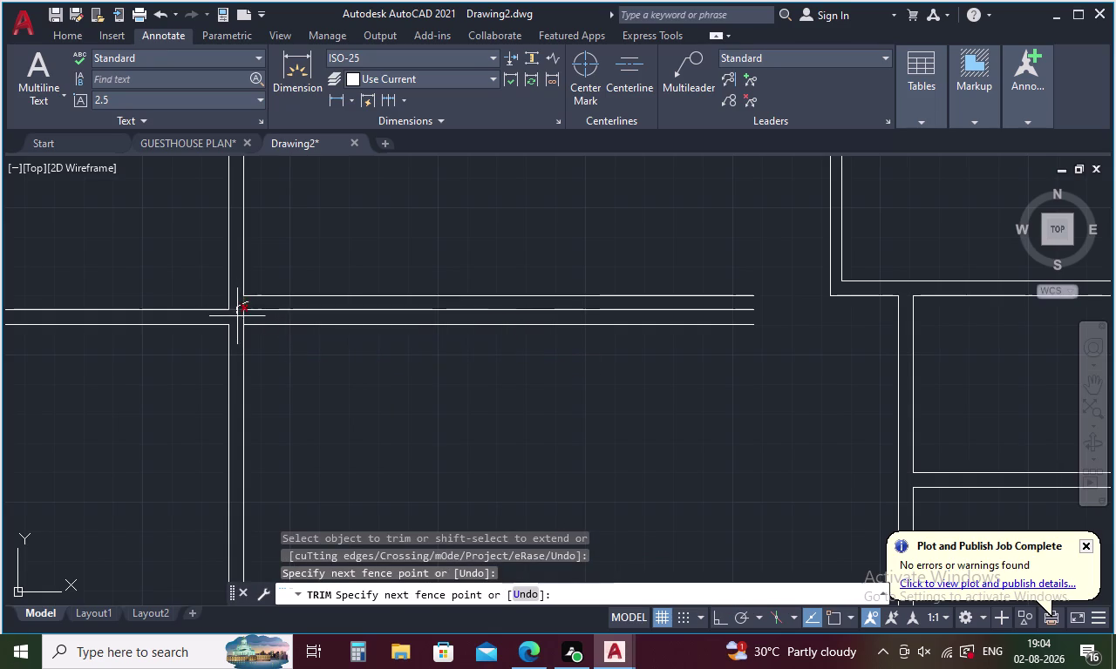
drag(236, 314, 237, 316)
click(241, 316)
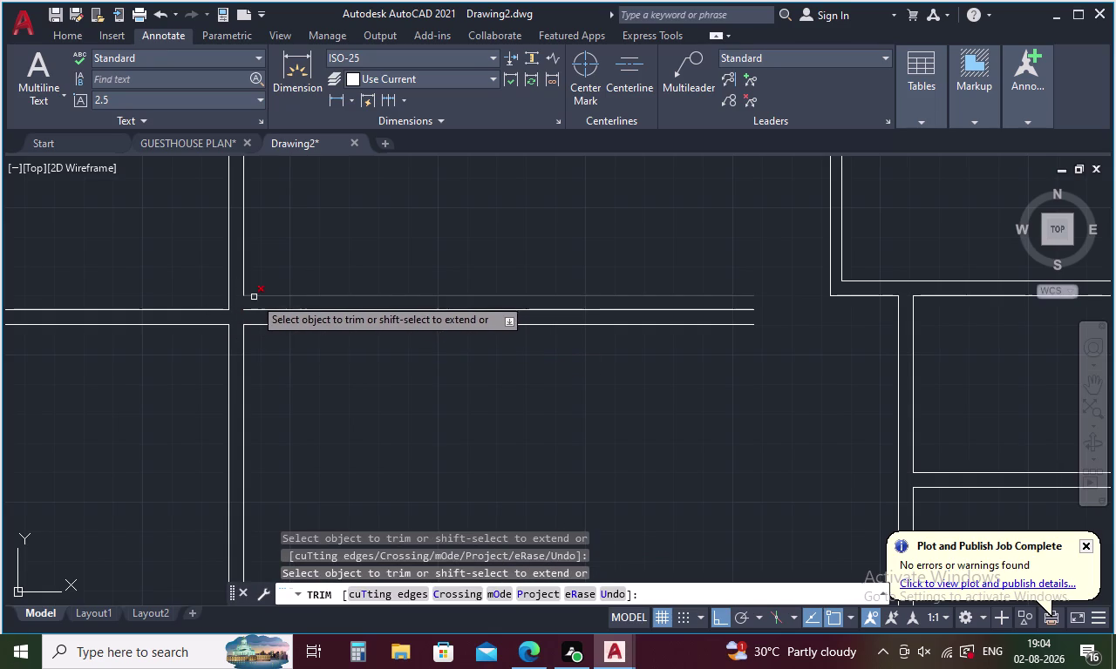
click(254, 297)
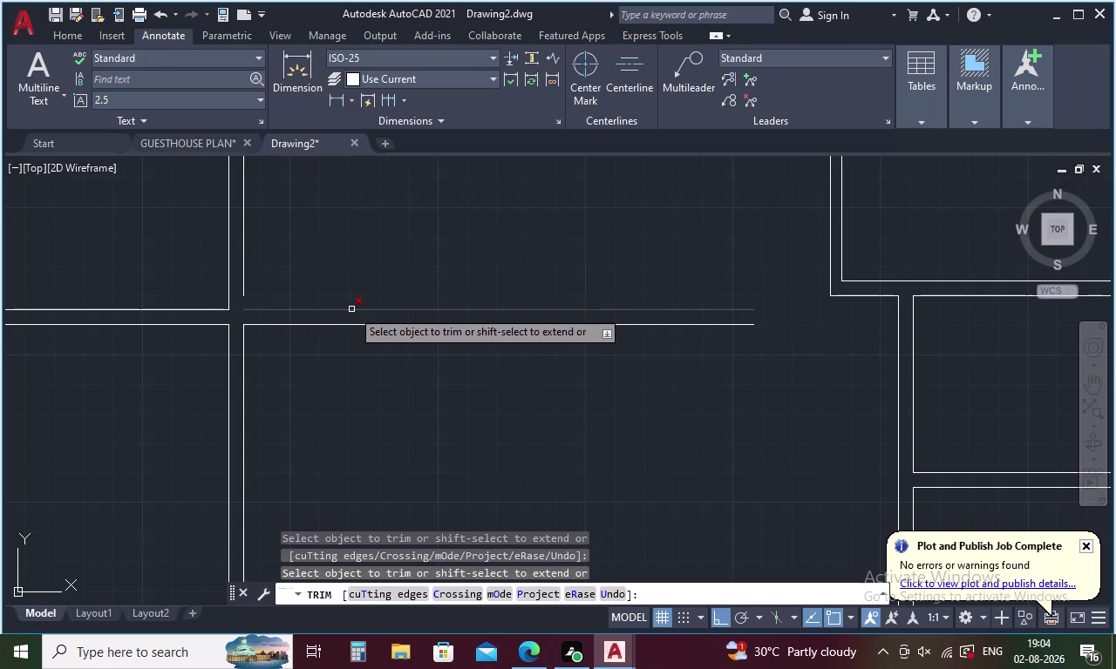
key(Escape)
Extend the inner wall line down to the partition.
text(EX)
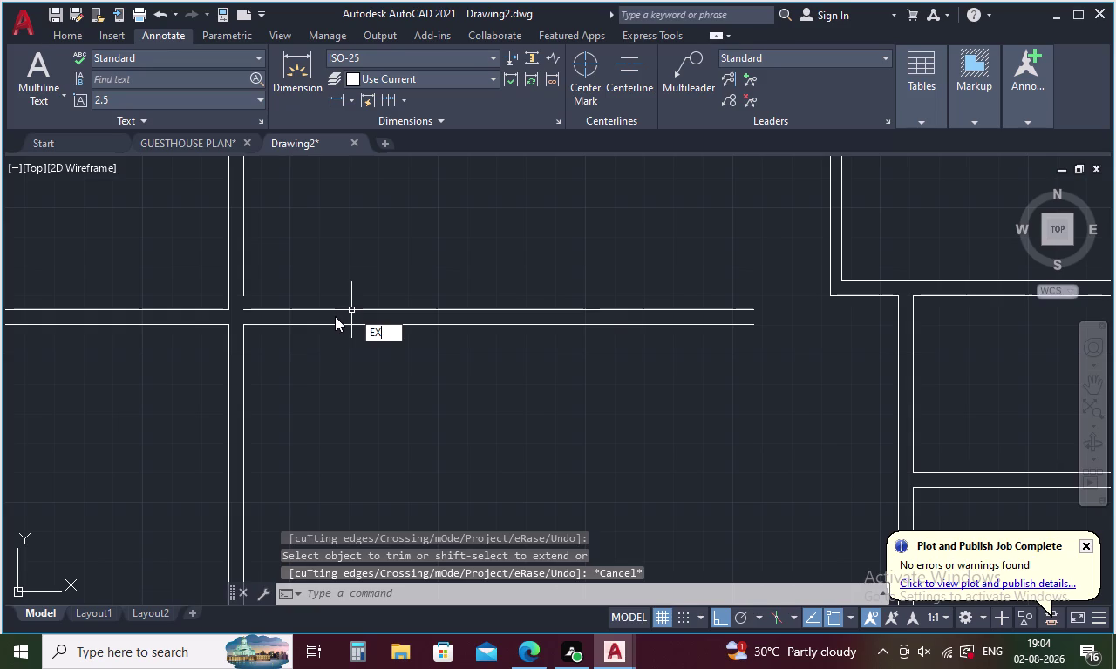
key(space)
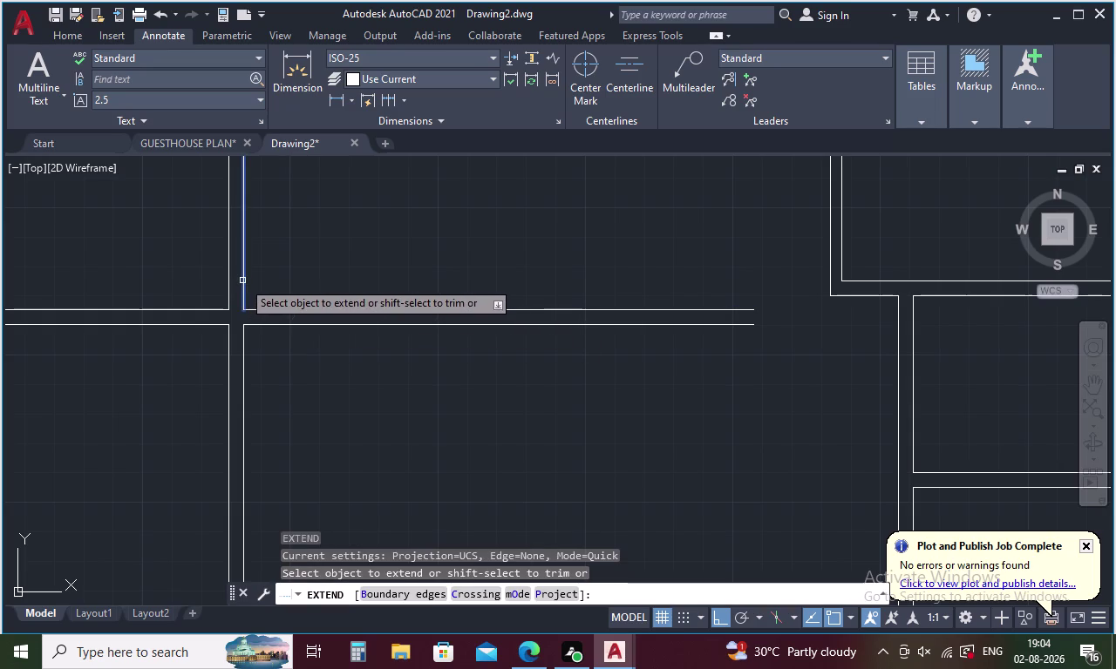
click(243, 281)
key(Escape)
Draw a short cap line closing the partition's free end.
text(L)
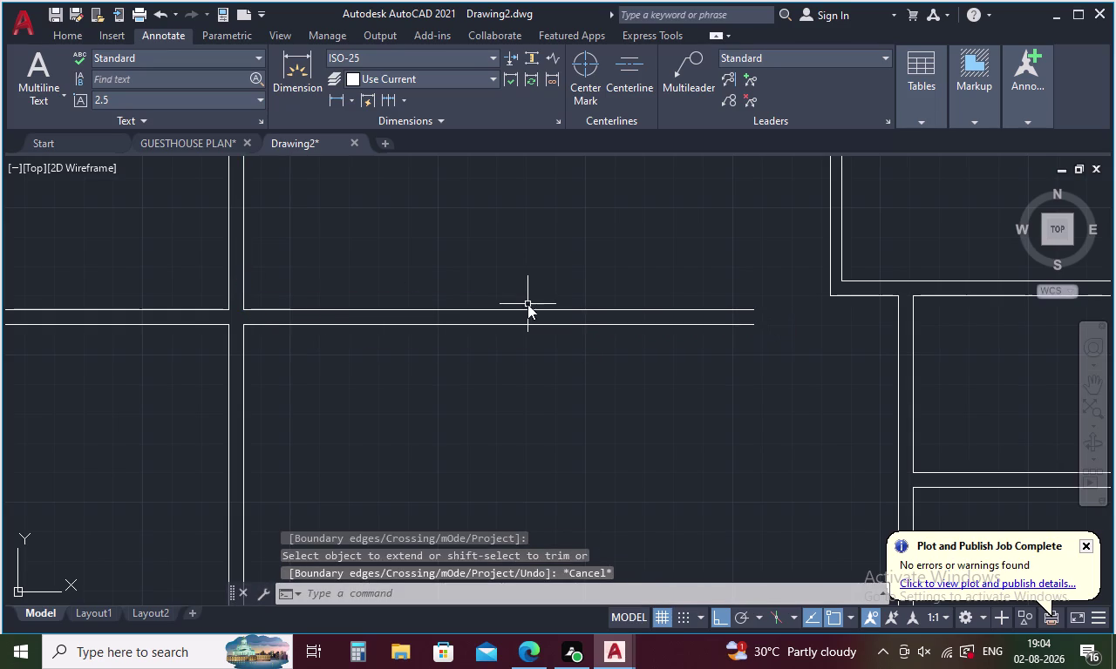
key(space)
click(753, 311)
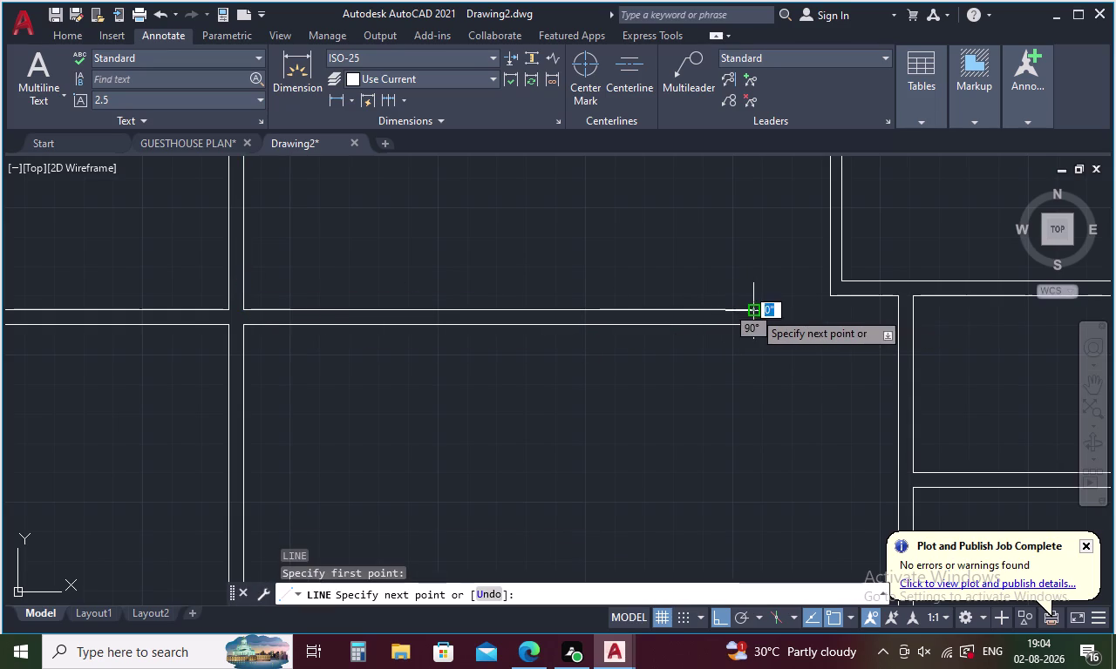
click(759, 320)
key(Escape)
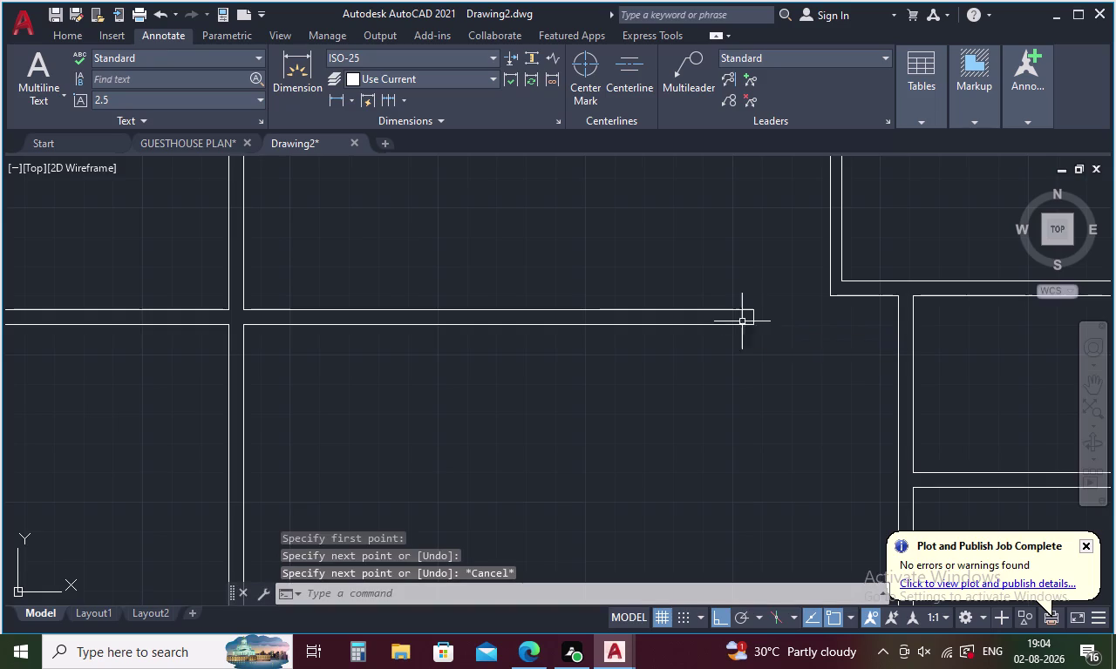
Zoom out and pan to the bottom-right room, then start LINE.
scroll(down, 3)
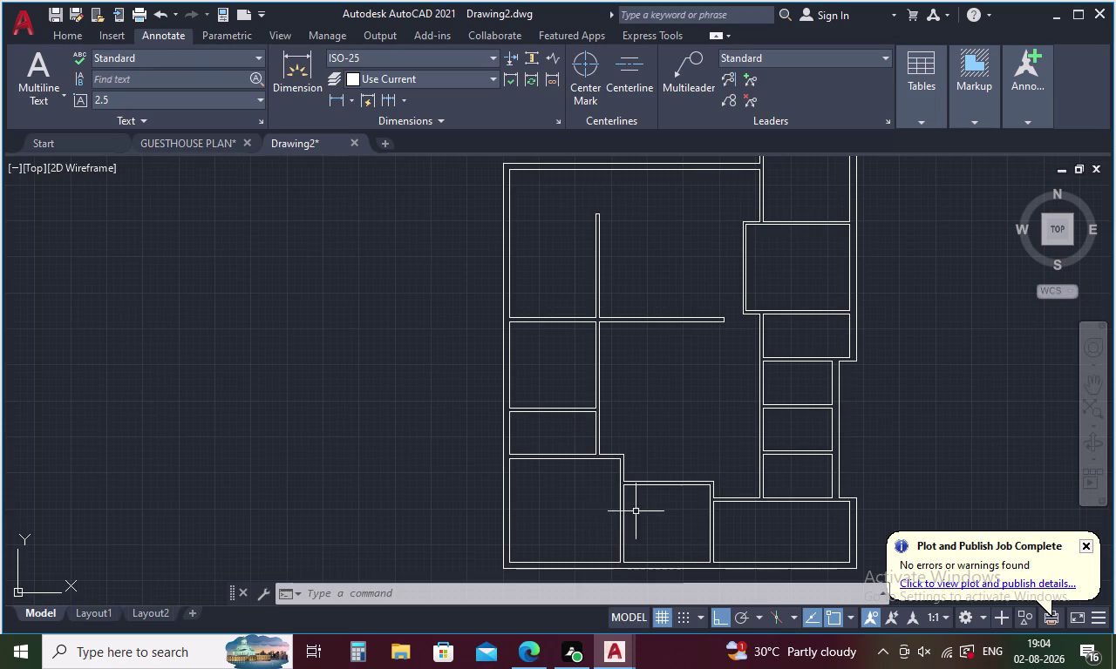
middle_drag(638, 512, 544, 389)
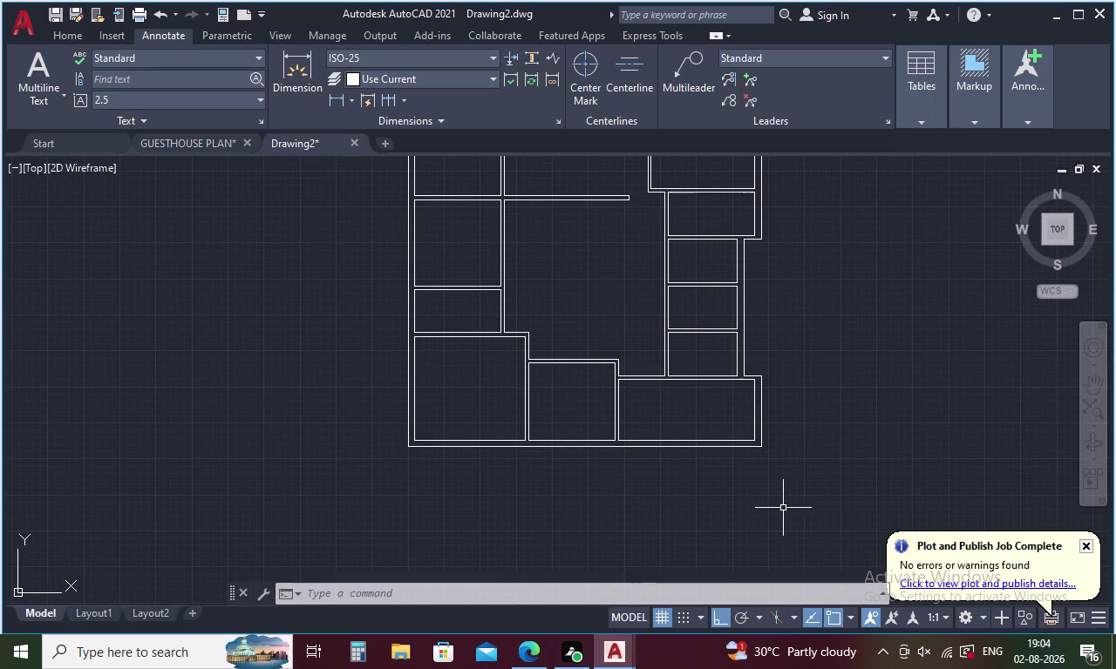
middle_drag(744, 437, 641, 421)
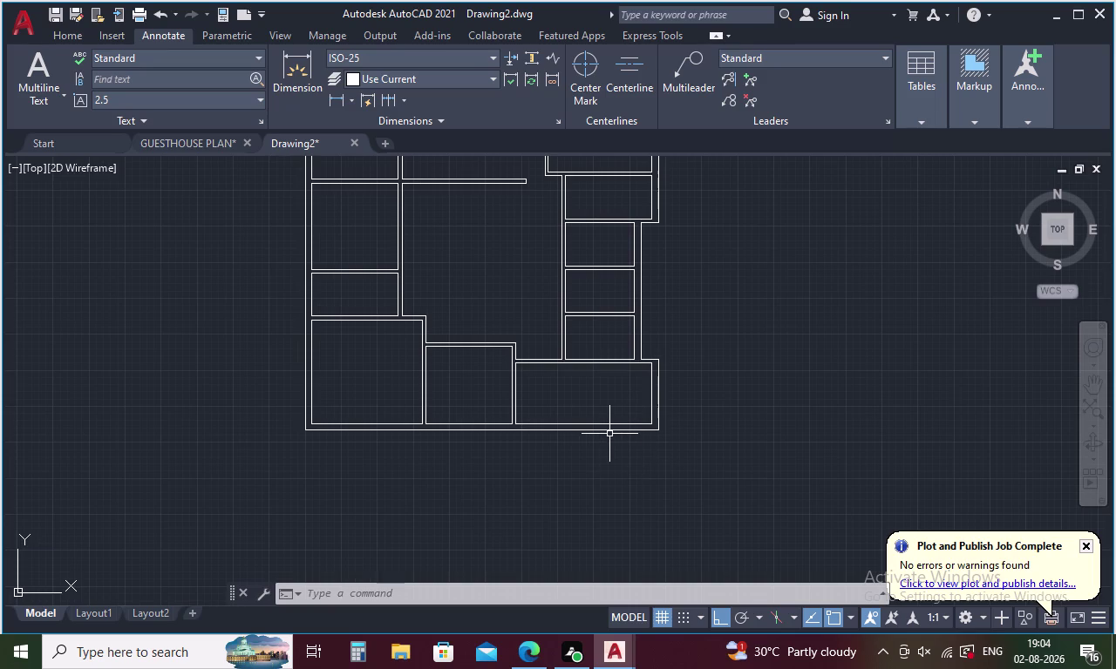
key(l)
key(Return)
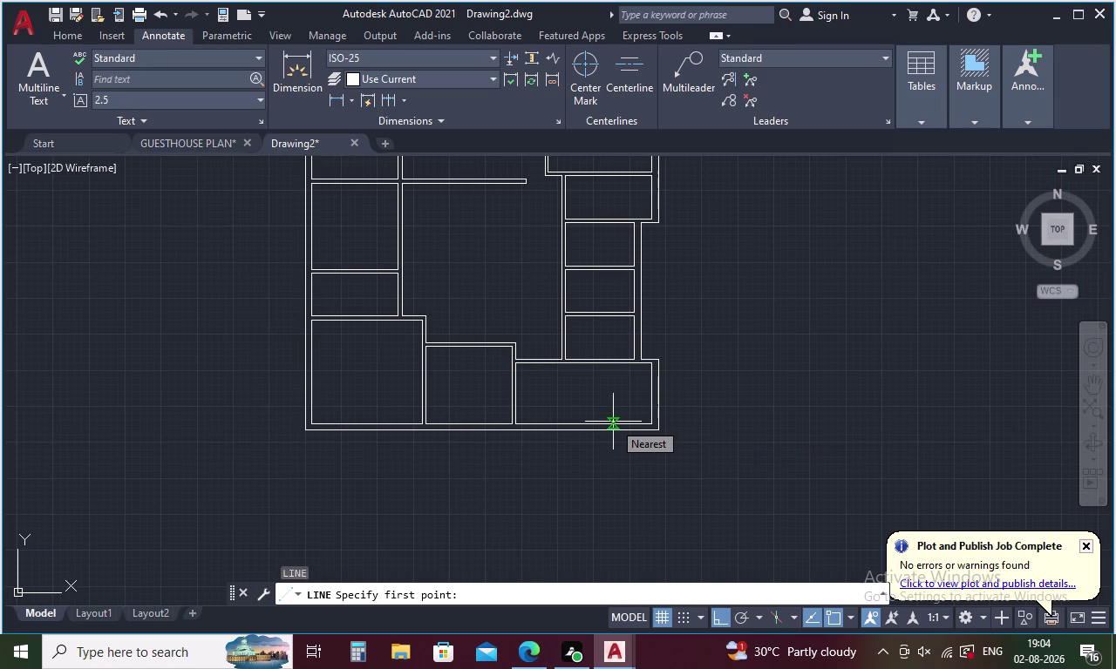
Draw a vertical line from the lower-right room's bottom wall up to its top wall.
middle_drag(612, 425, 605, 401)
scroll(up, 3)
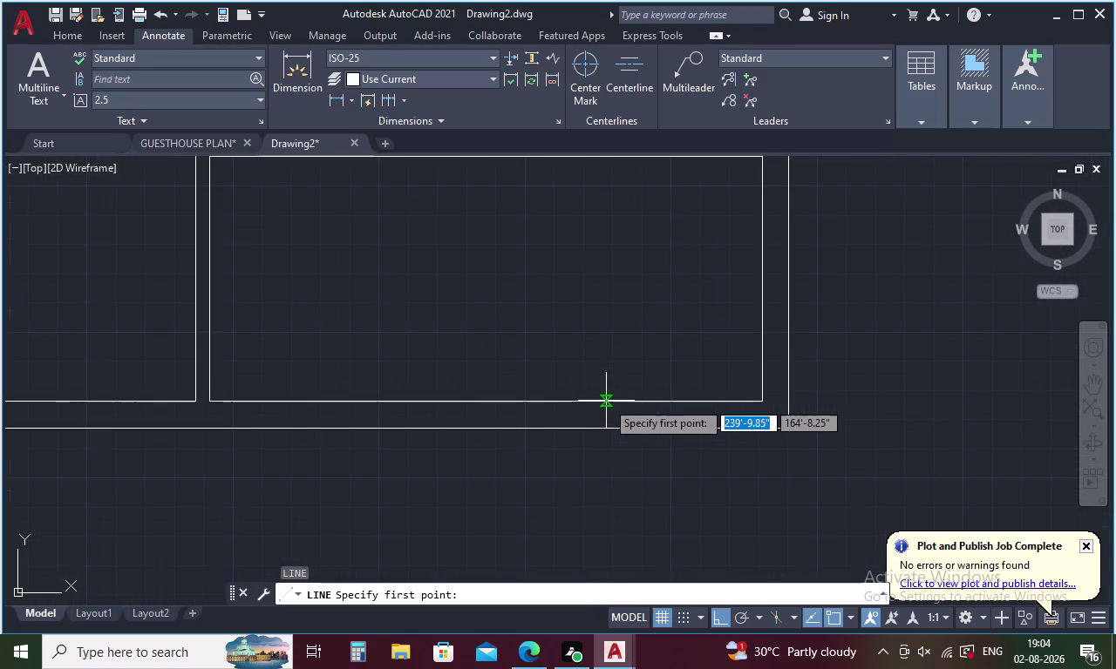
key(Escape)
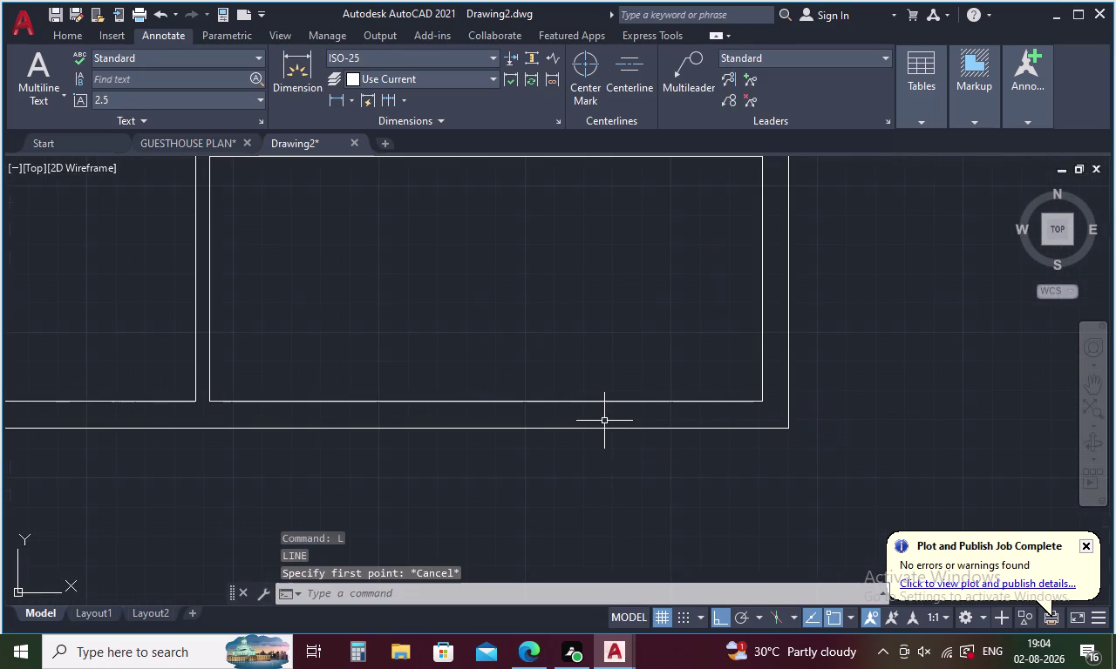
key(l)
key(Return)
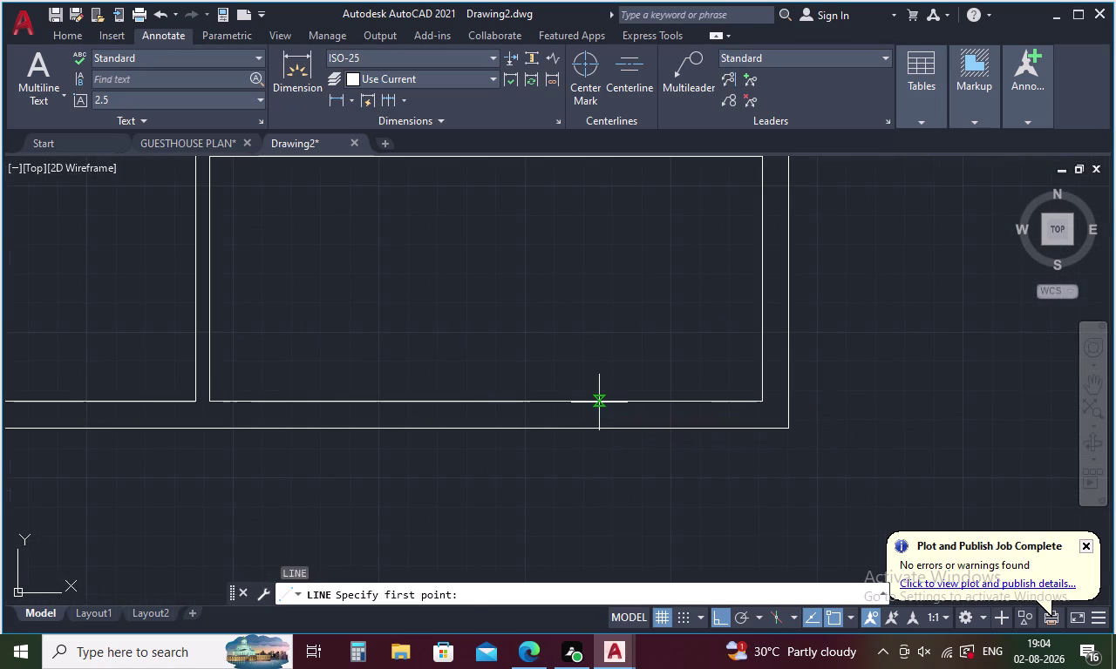
click(599, 403)
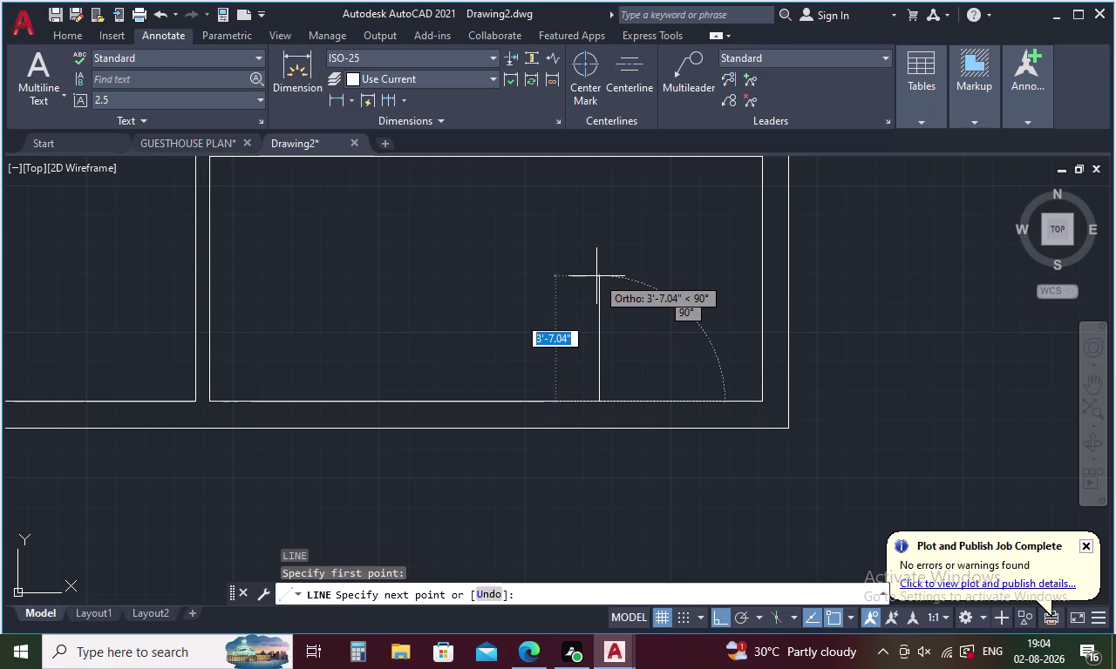
scroll(down, 3)
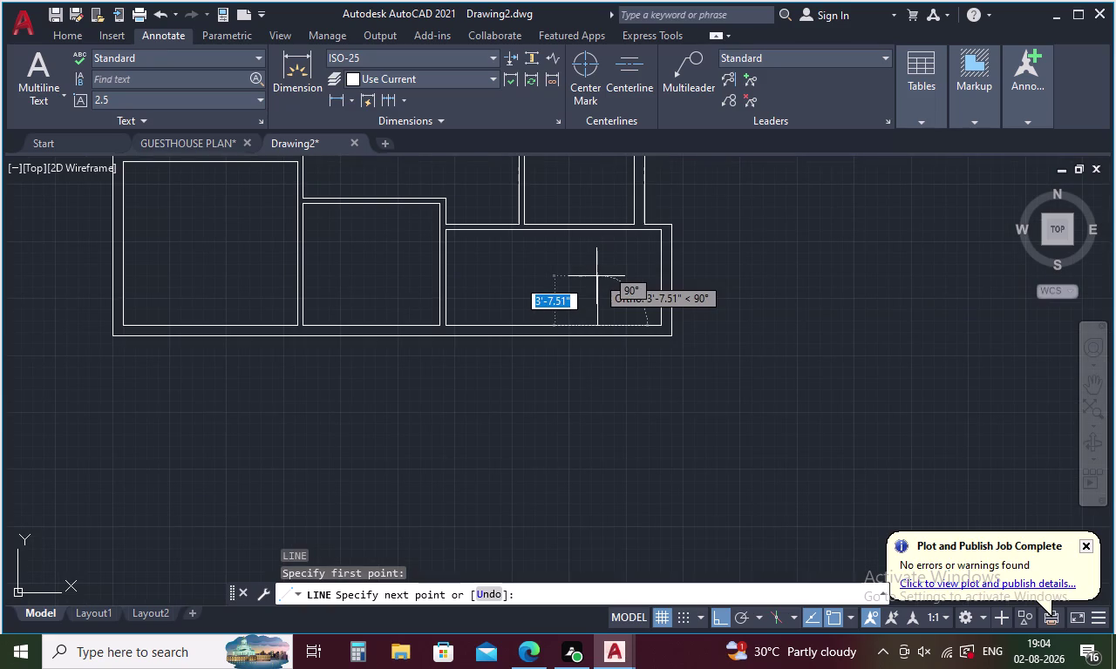
click(592, 232)
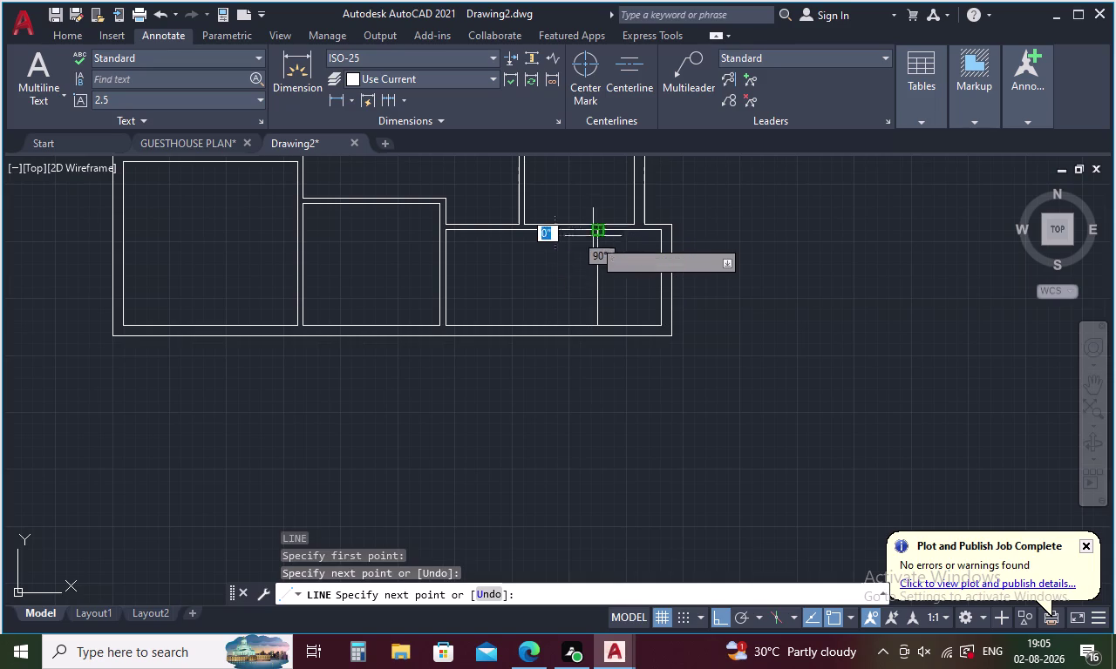
key(Escape)
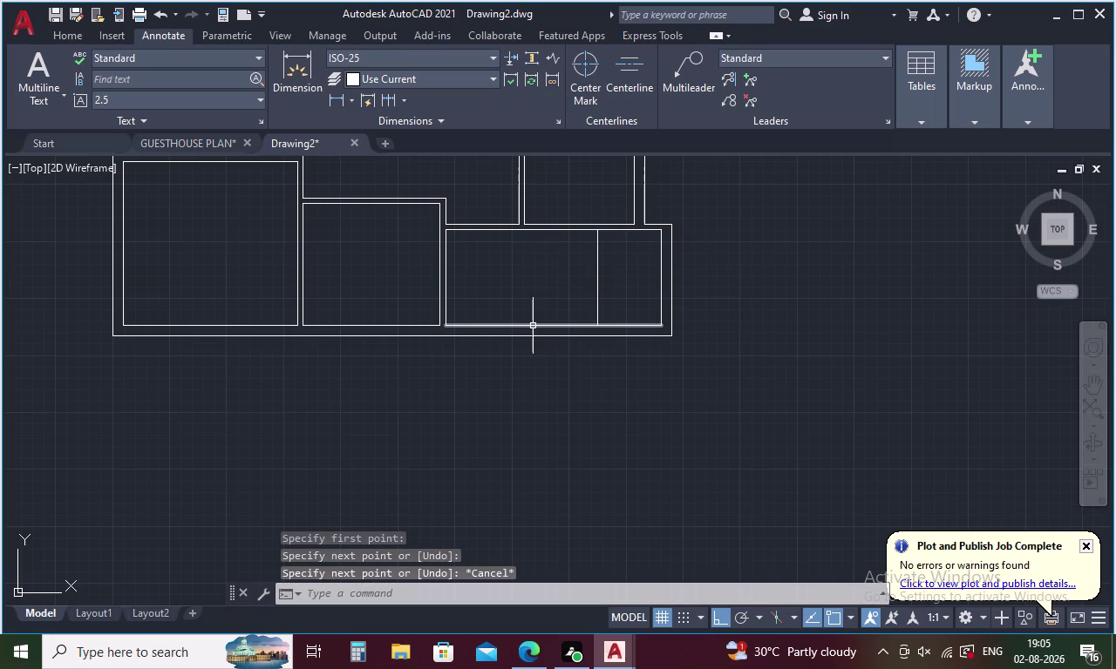
key(o)
key(Return)
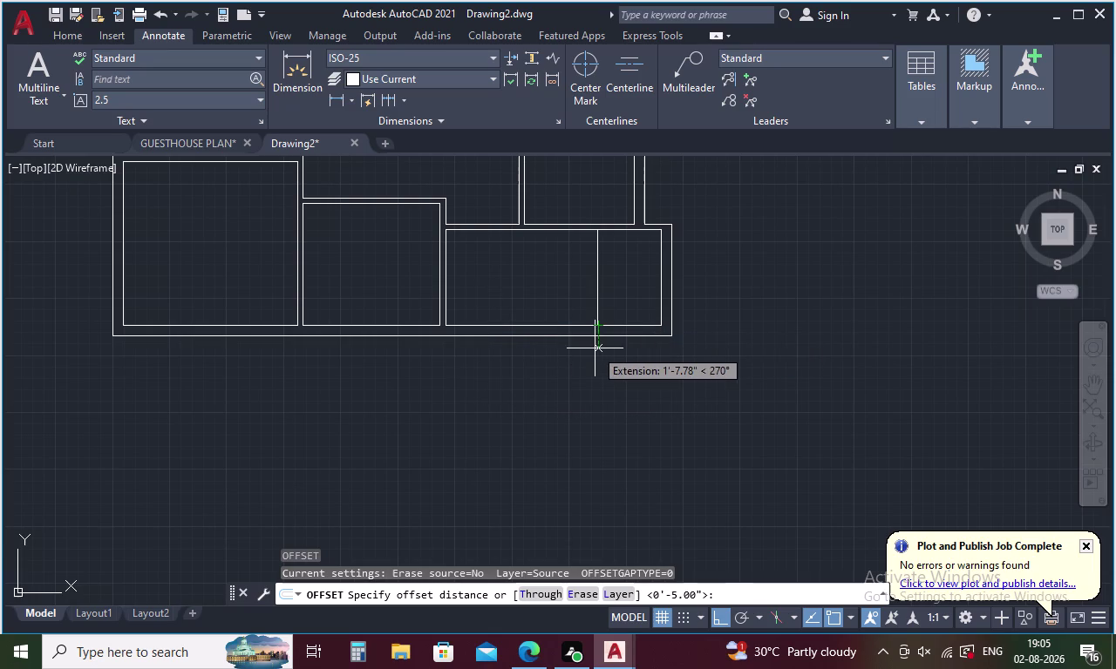
Offset the vertical partition 5 units to its right.
key(5)
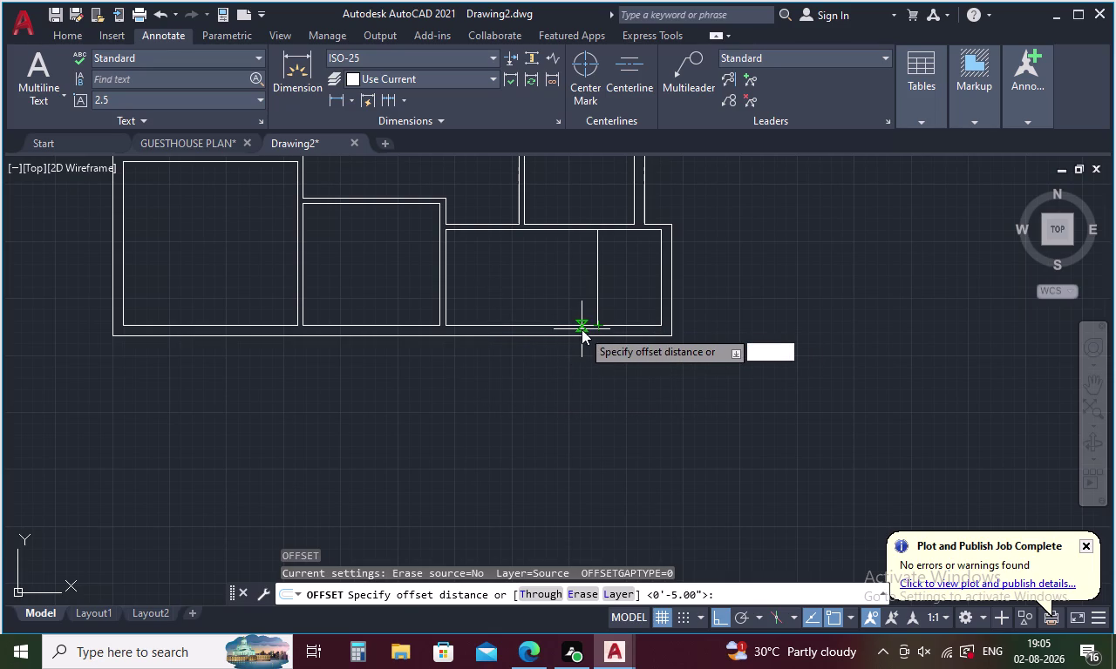
key(Return)
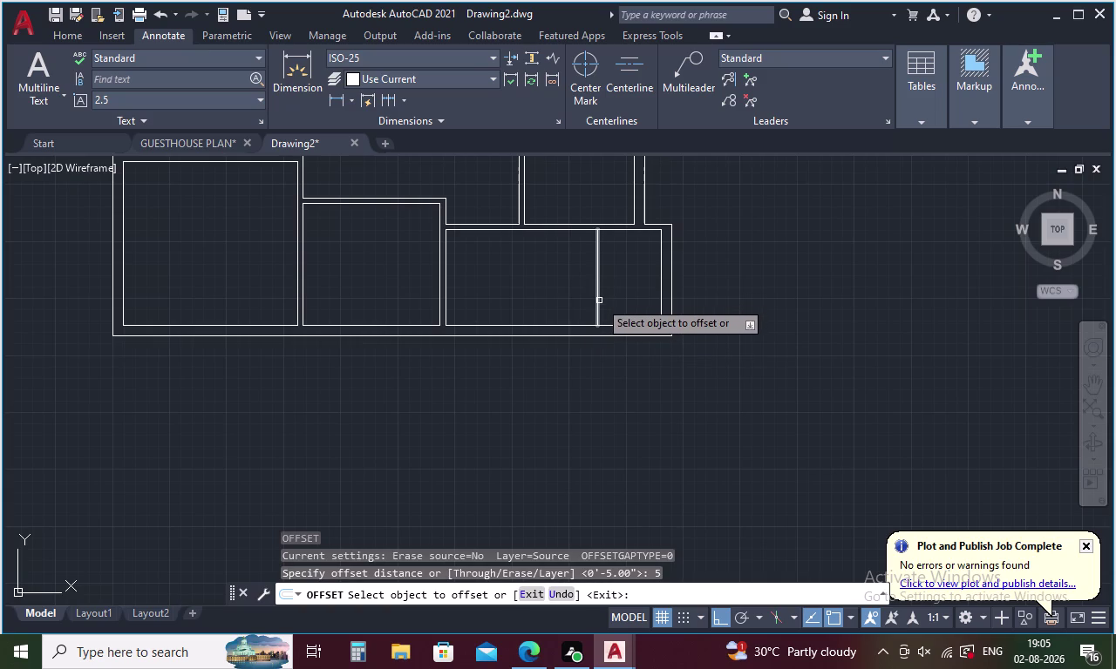
click(597, 302)
click(611, 304)
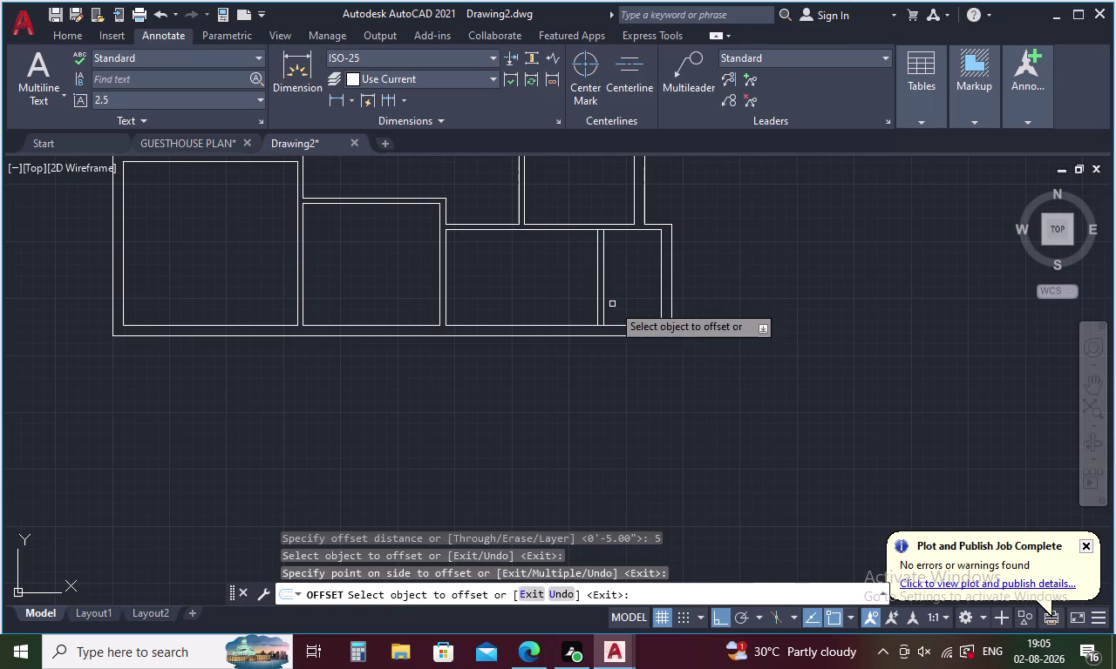
key(Escape)
Abandon a short line on the partition and fence-trim the partition's excess segment.
key(l)
key(Return)
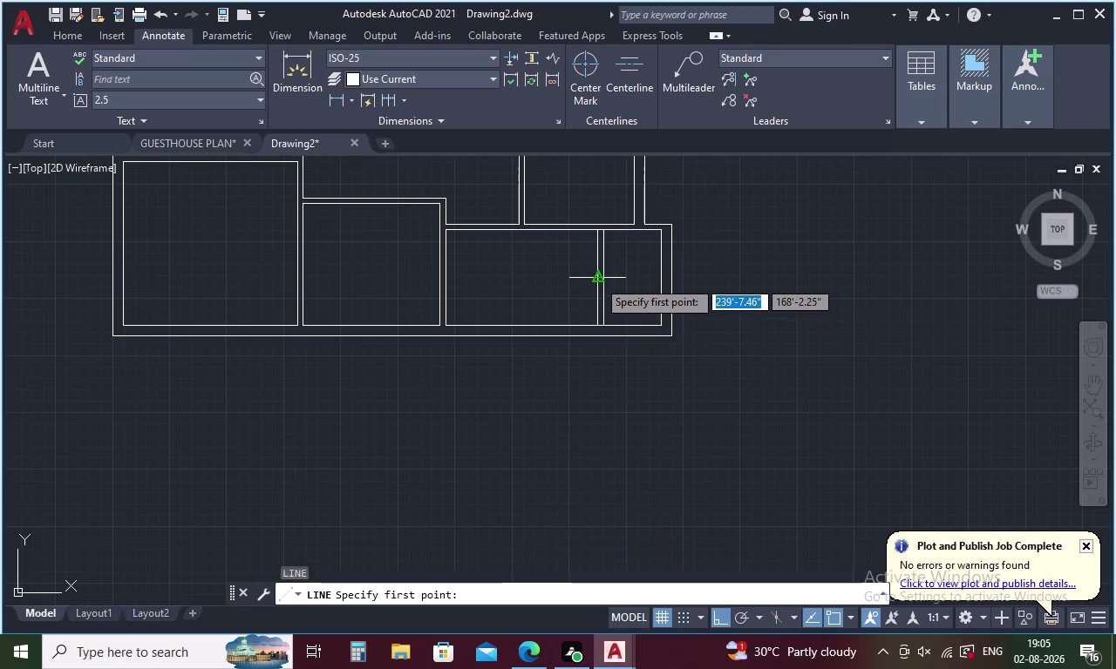
click(602, 260)
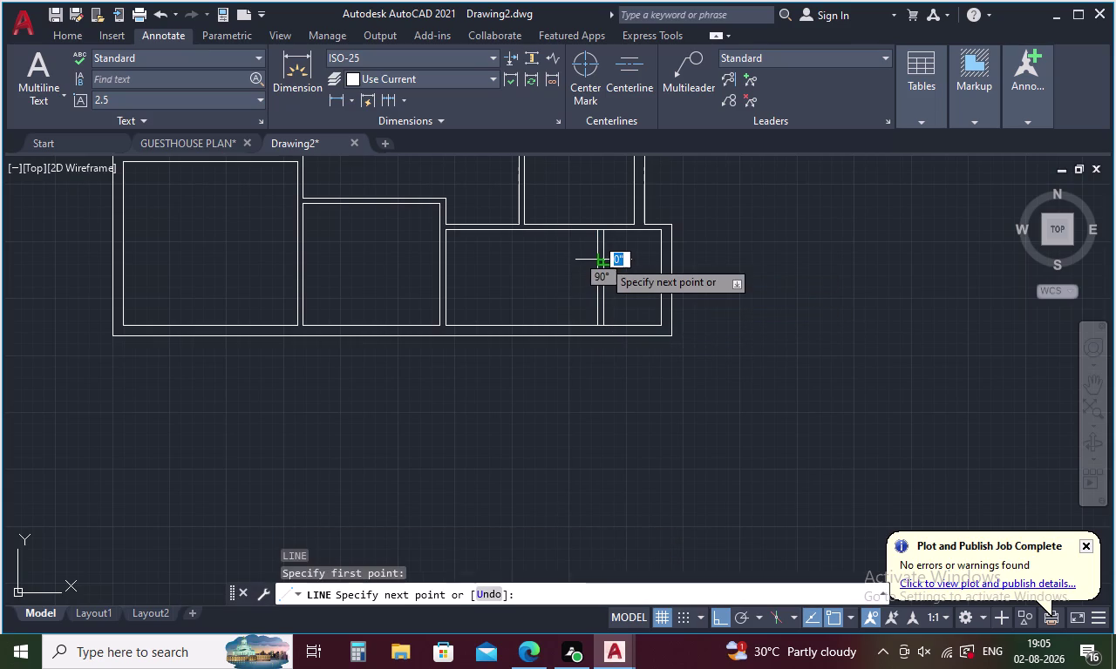
scroll(up, 3)
click(595, 259)
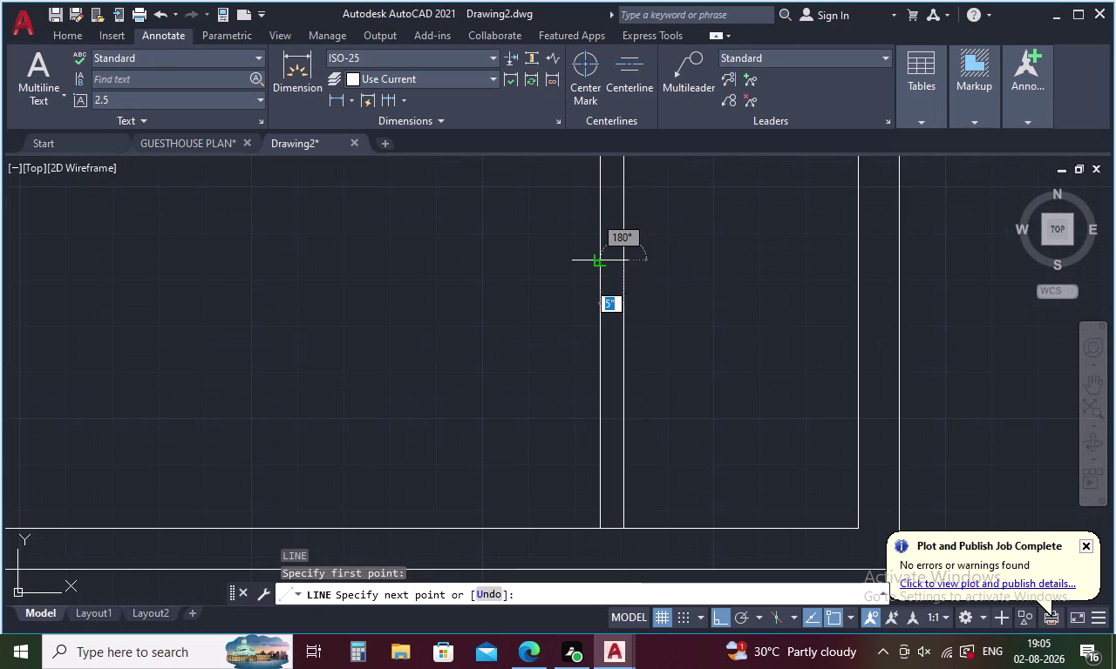
key(Escape)
key(t)
key(r)
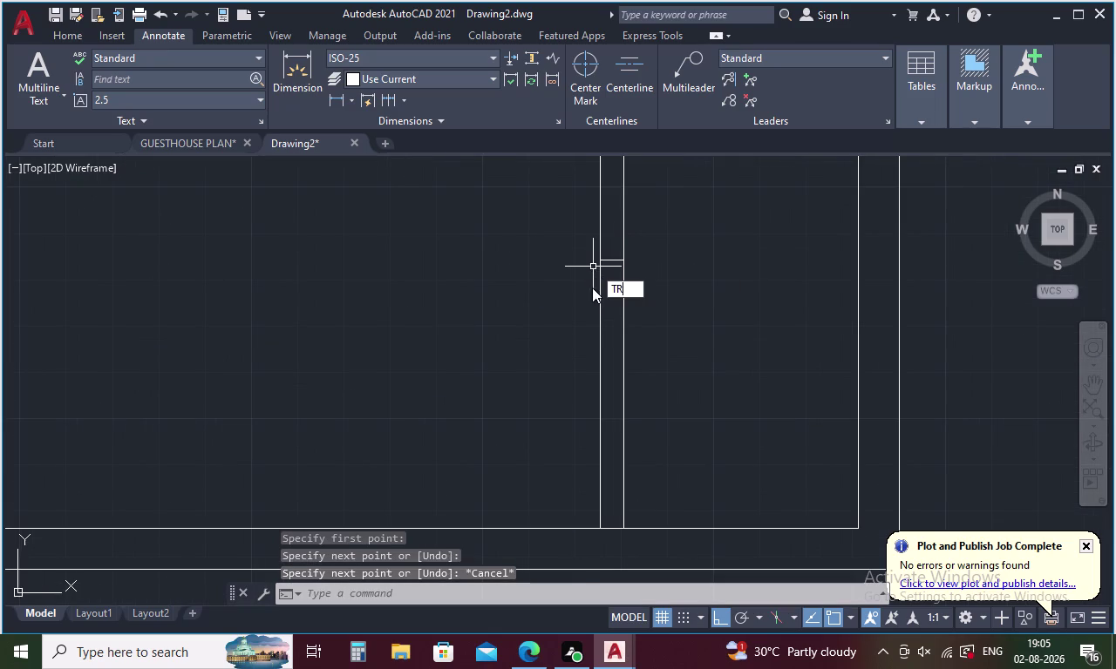
key(space)
drag(631, 226, 538, 227)
Extend both partition lines to the room's top and bottom walls.
scroll(down, 3)
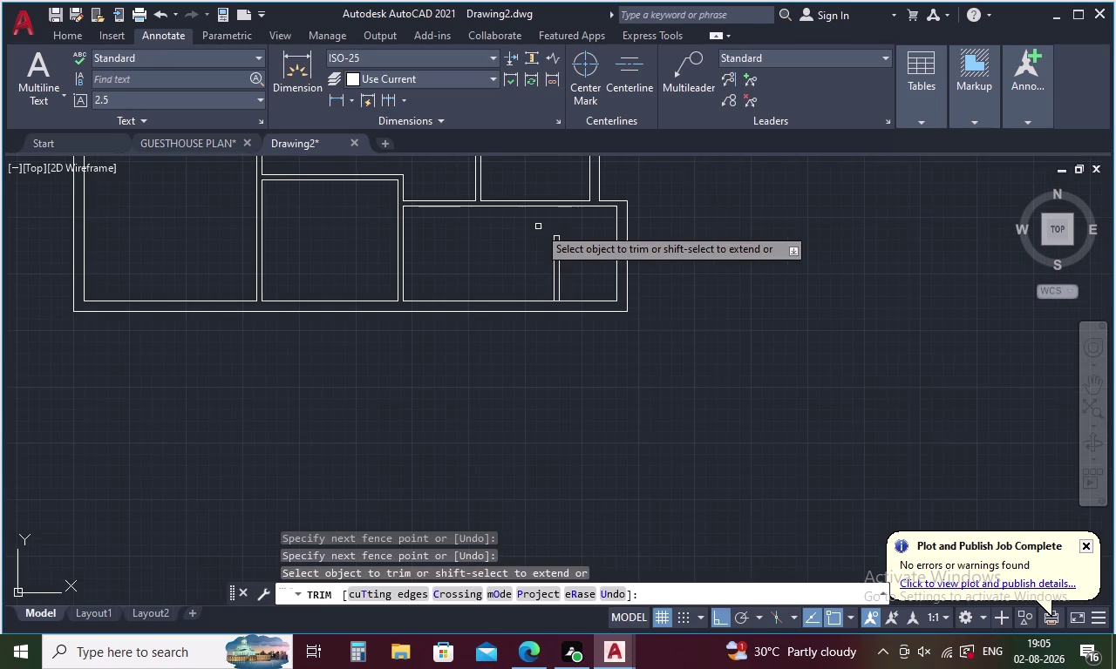
key(Escape)
key(e)
key(x)
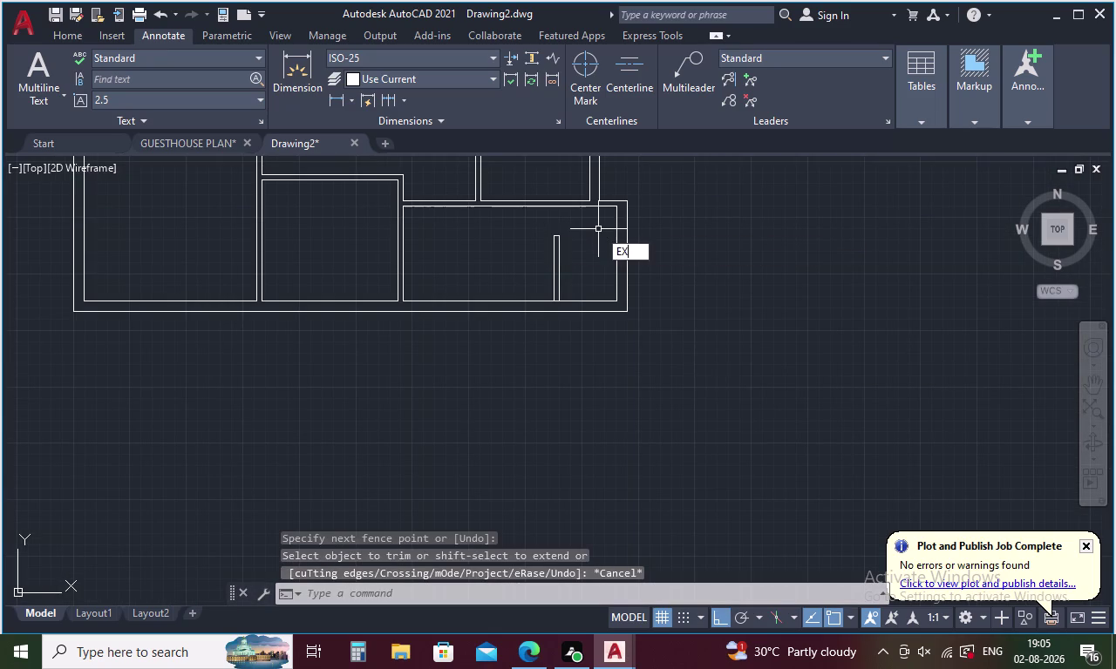
key(Return)
click(553, 267)
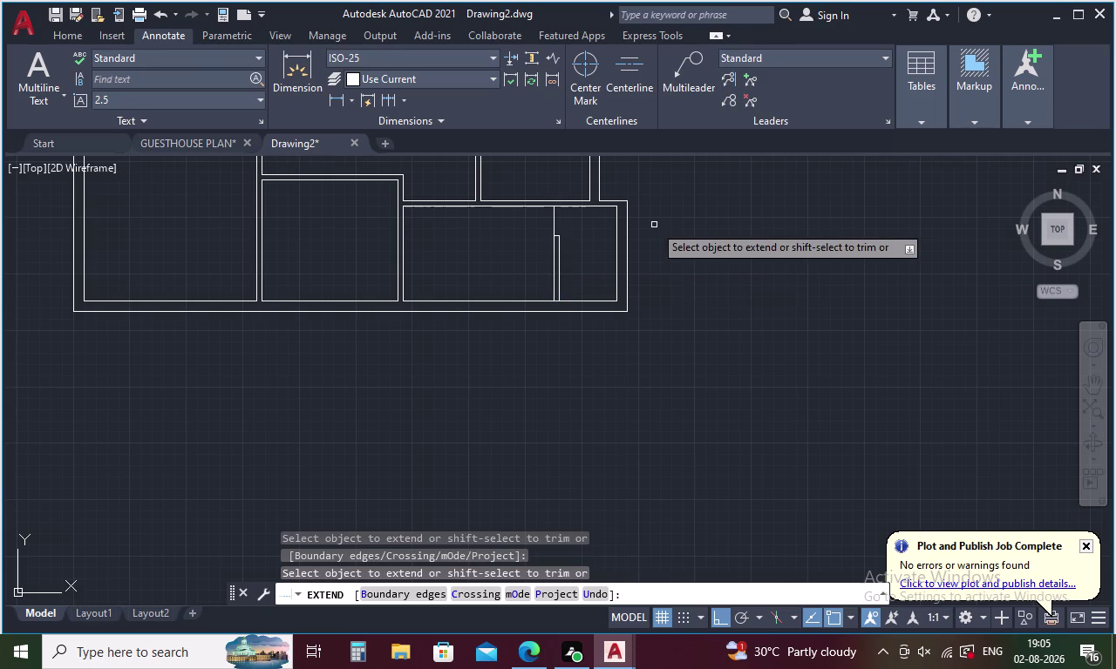
key(Escape)
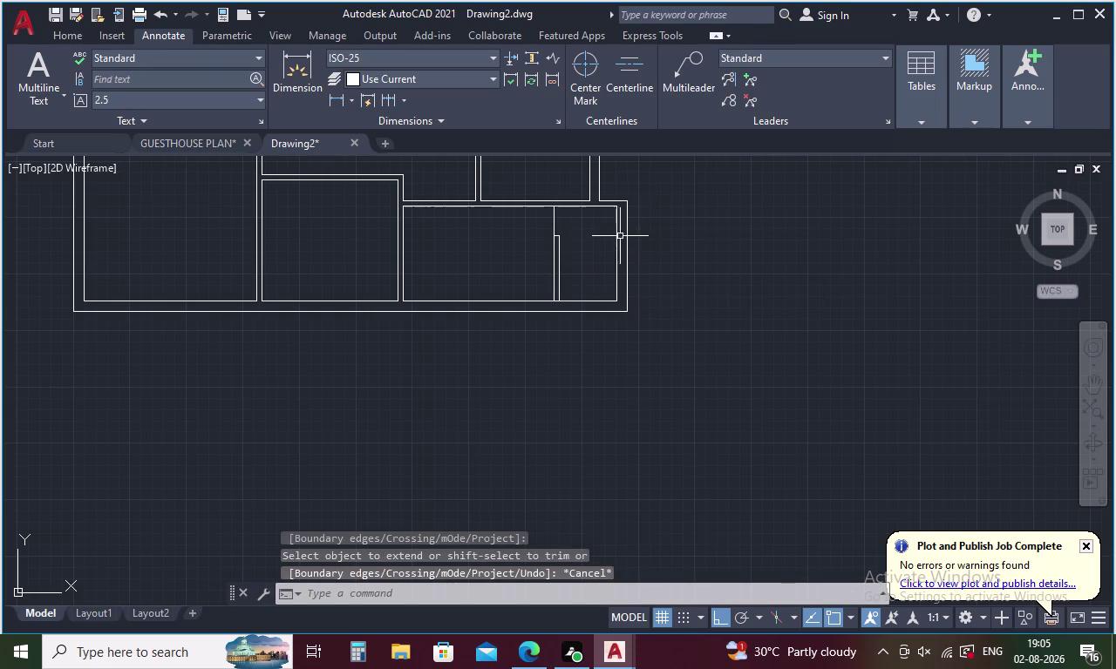
key(Escape)
key(space)
scroll(up, 3)
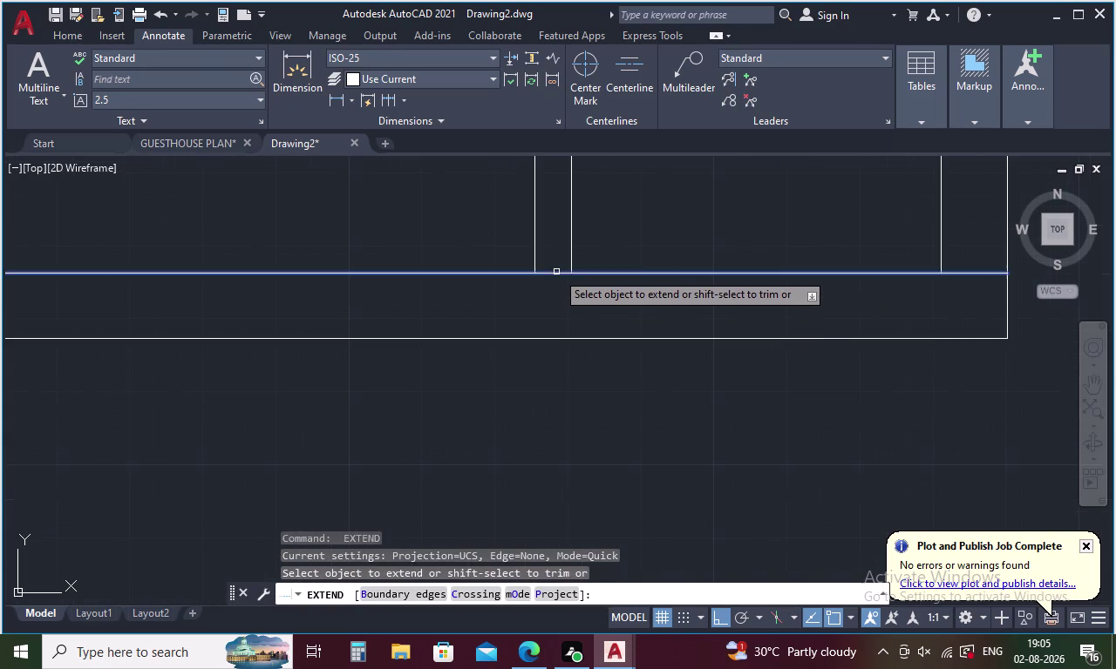
click(556, 271)
key(Escape)
Trim the wall segments between the partition's two lines at the junctions.
text(TR)
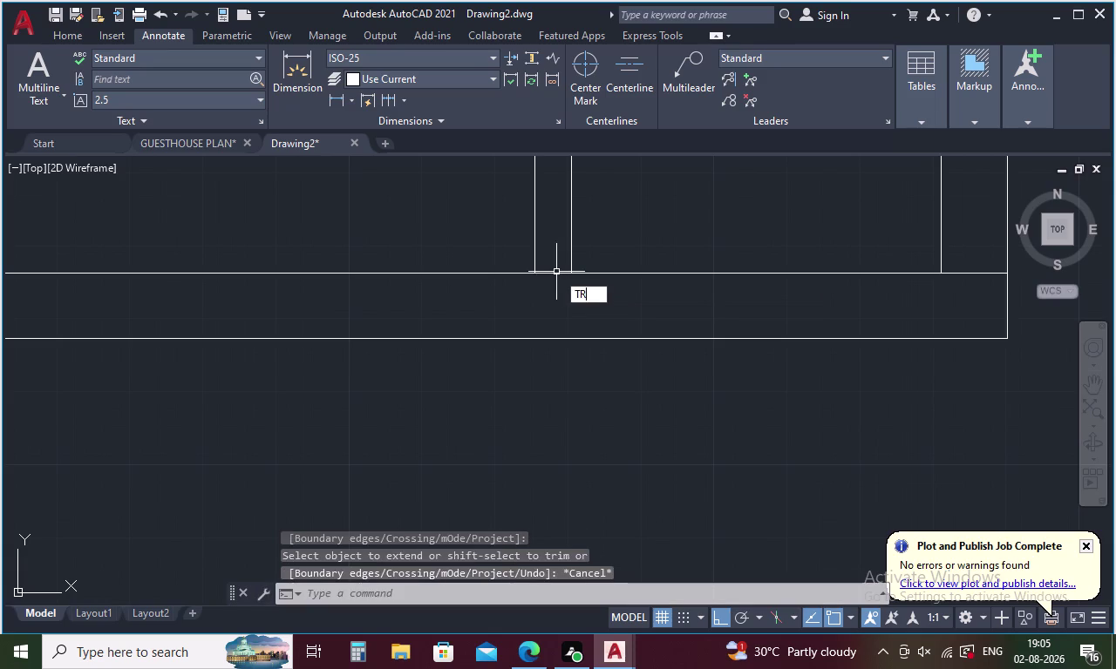
key(space)
key(space)
click(556, 272)
scroll(down, 3)
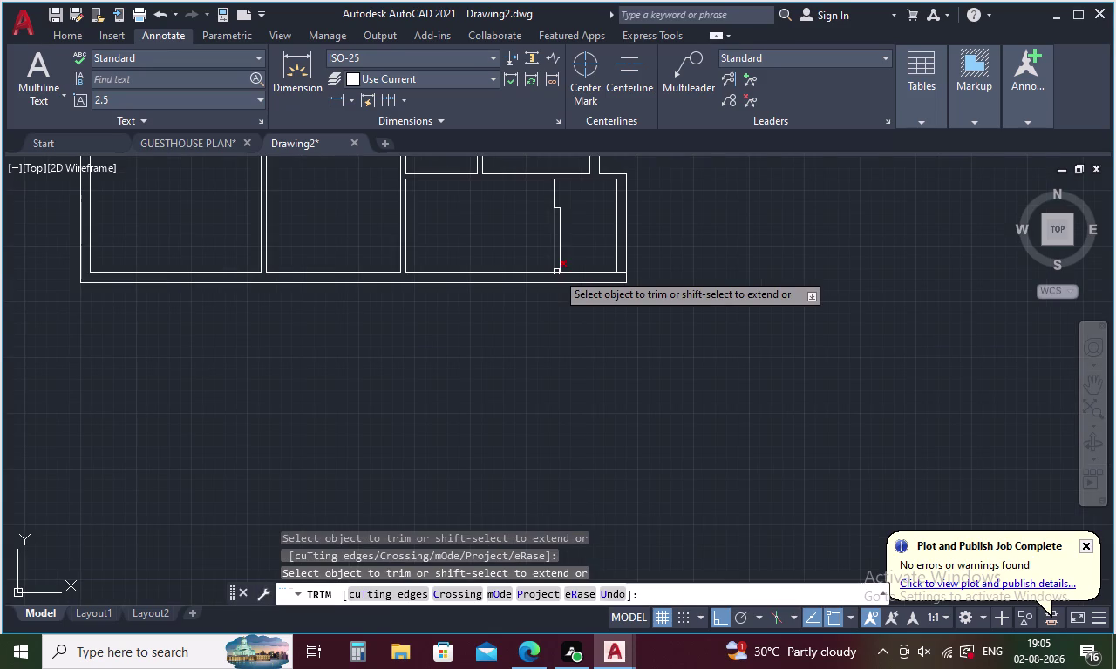
scroll(up, 3)
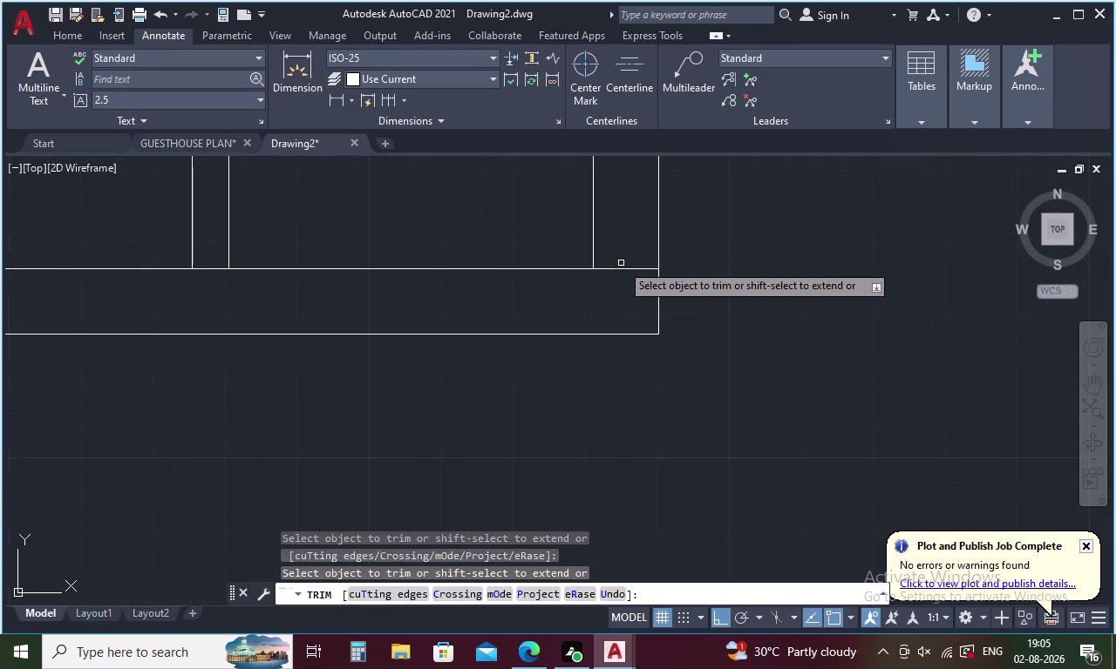
click(618, 268)
scroll(down, 3)
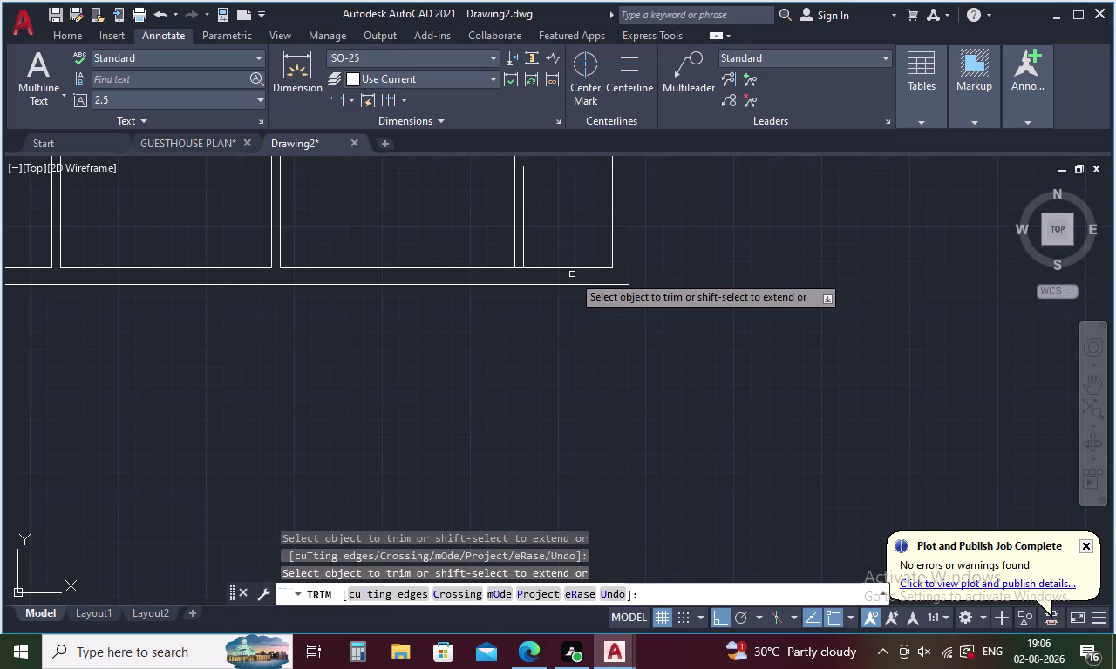
key(Escape)
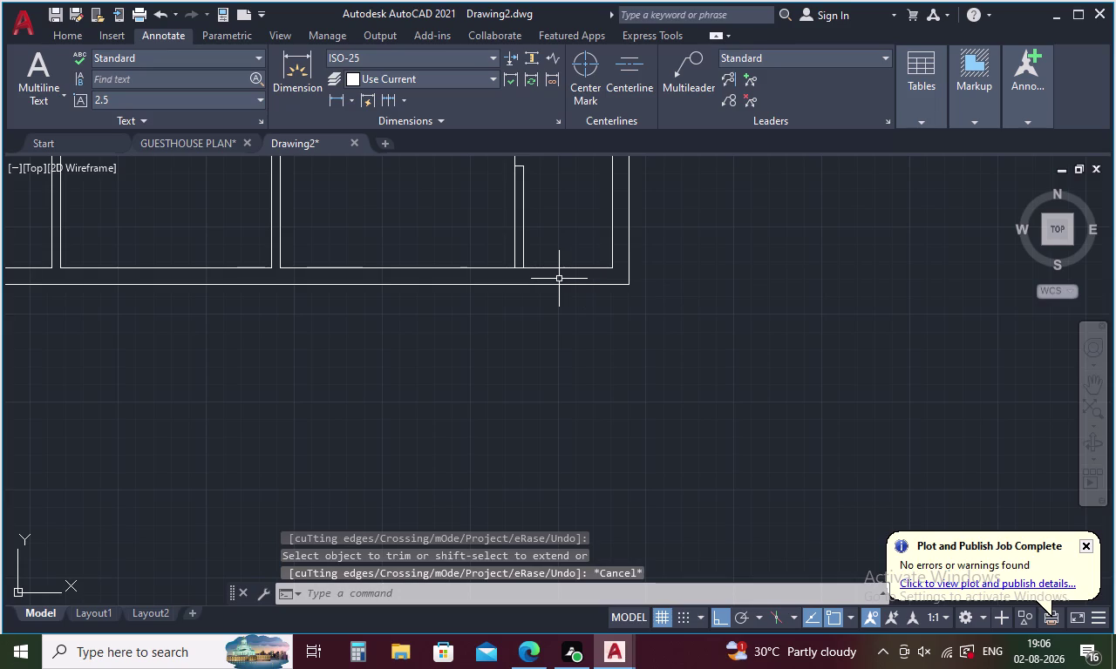
Draw a stepped line: about 2 ft left from the partition, down, then to the left wall.
key(l)
key(Return)
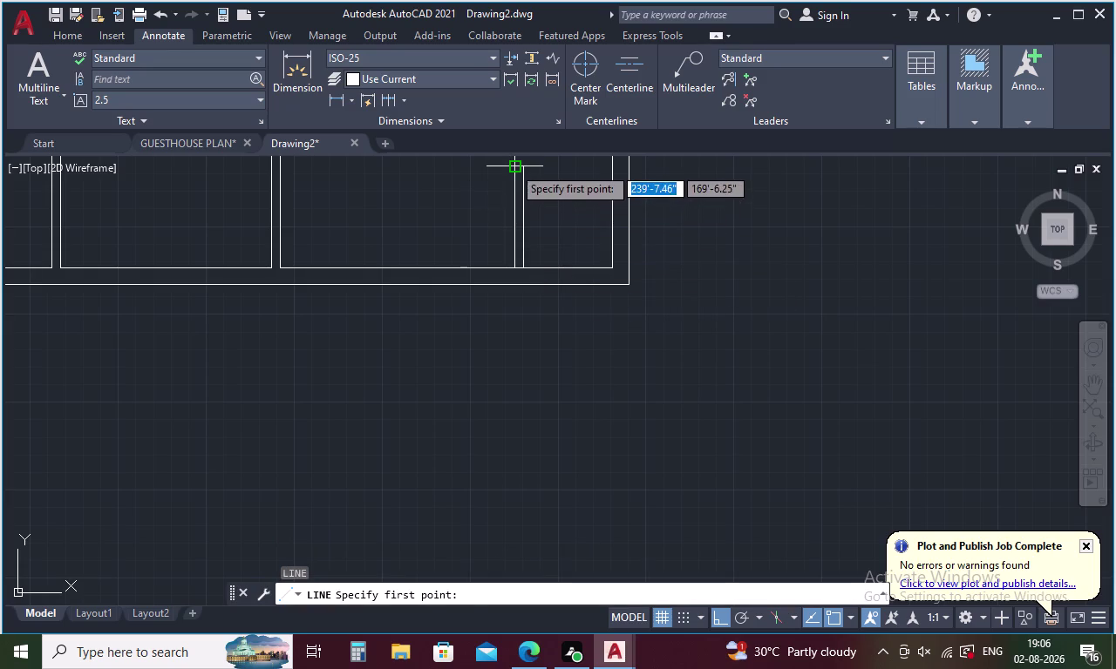
click(512, 167)
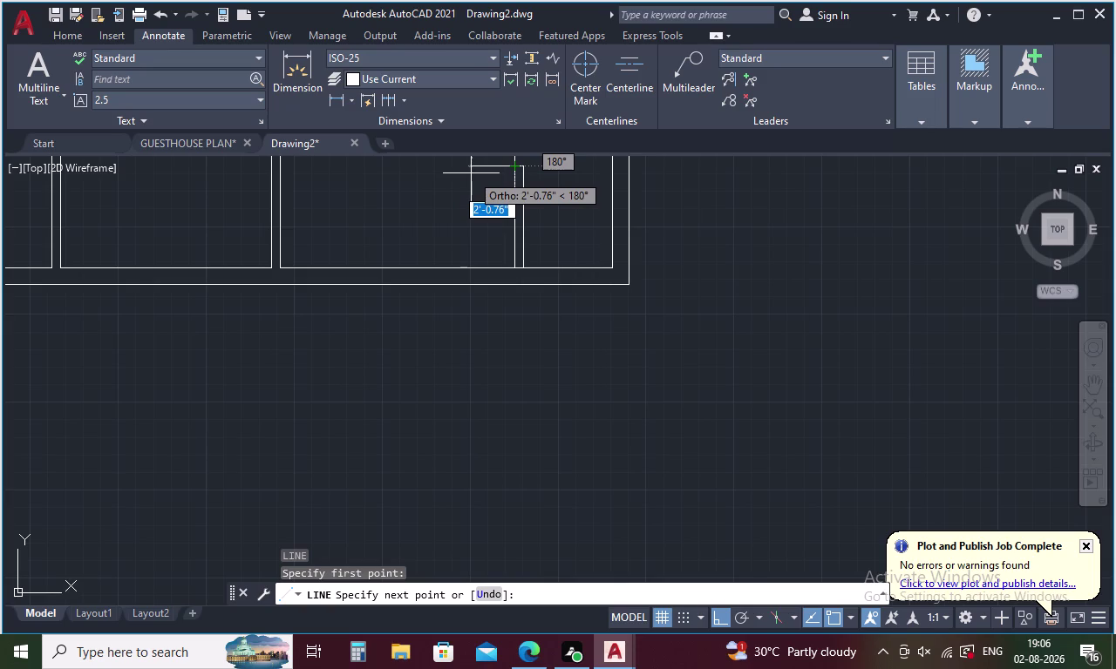
click(471, 173)
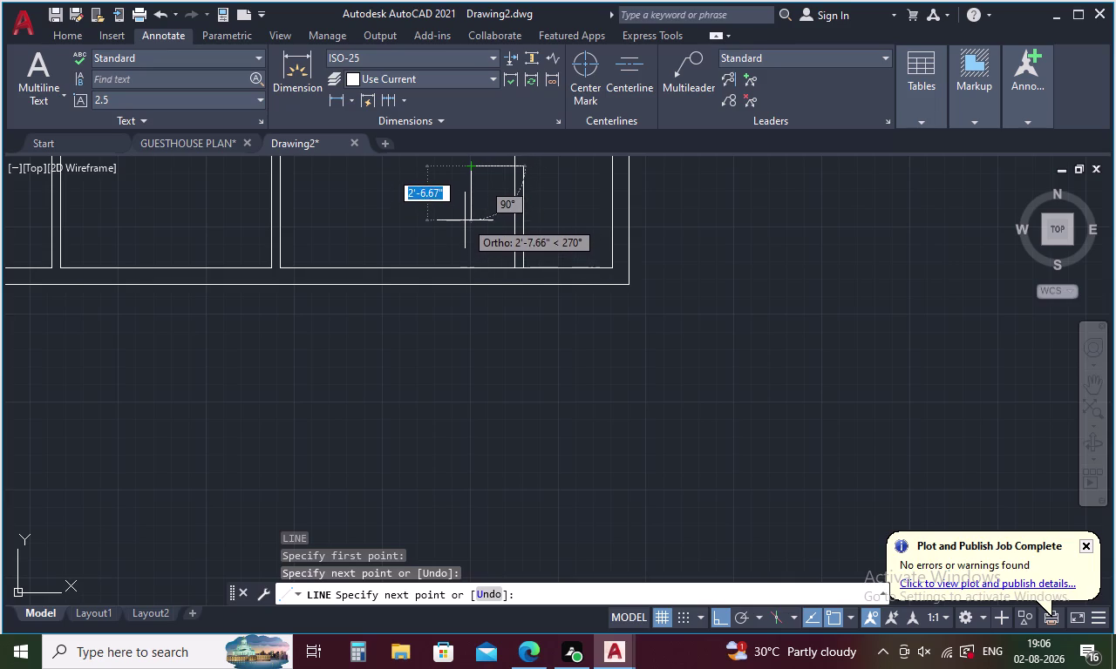
click(465, 220)
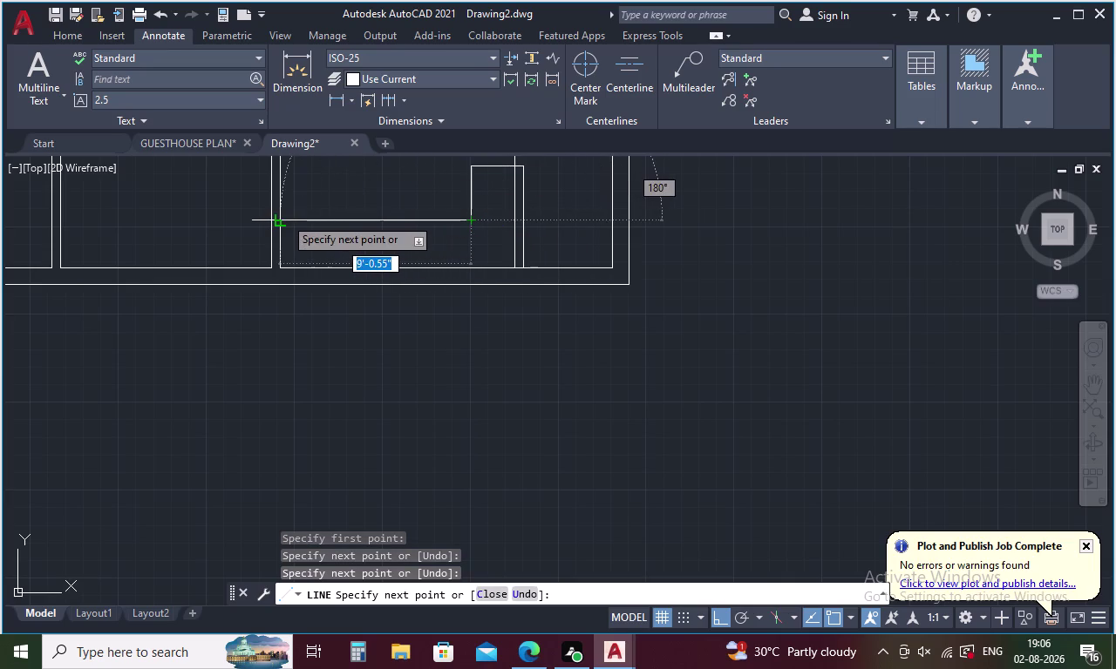
click(284, 217)
key(Escape)
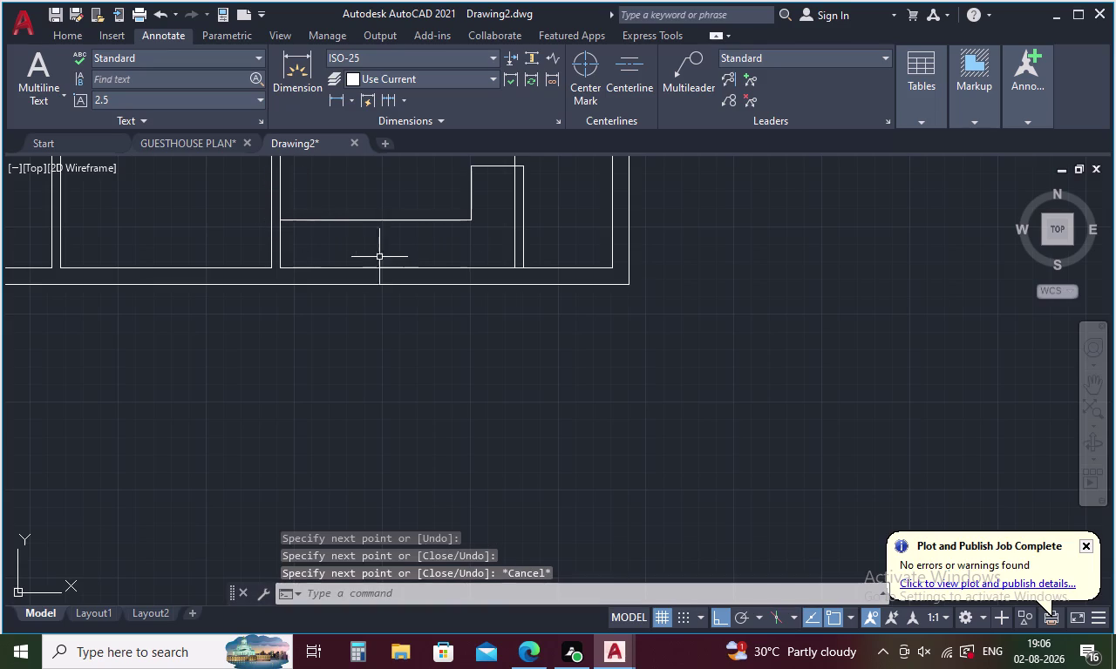
middle_drag(469, 236, 474, 351)
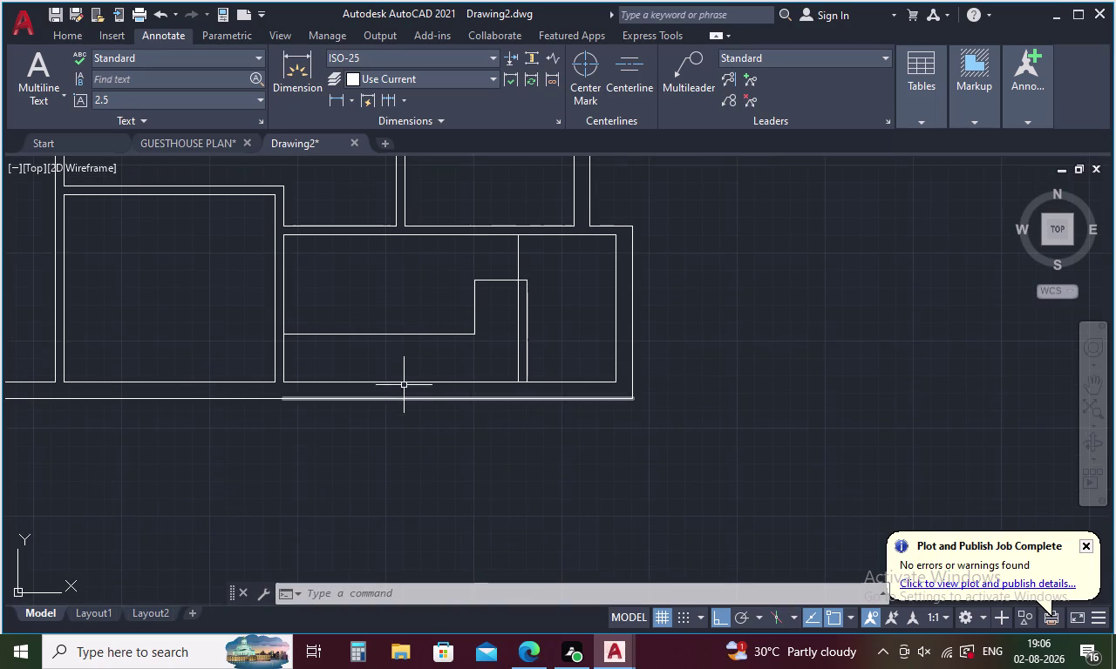
Pan across and up the plan to view the stacked upper rooms.
middle_drag(404, 378, 534, 365)
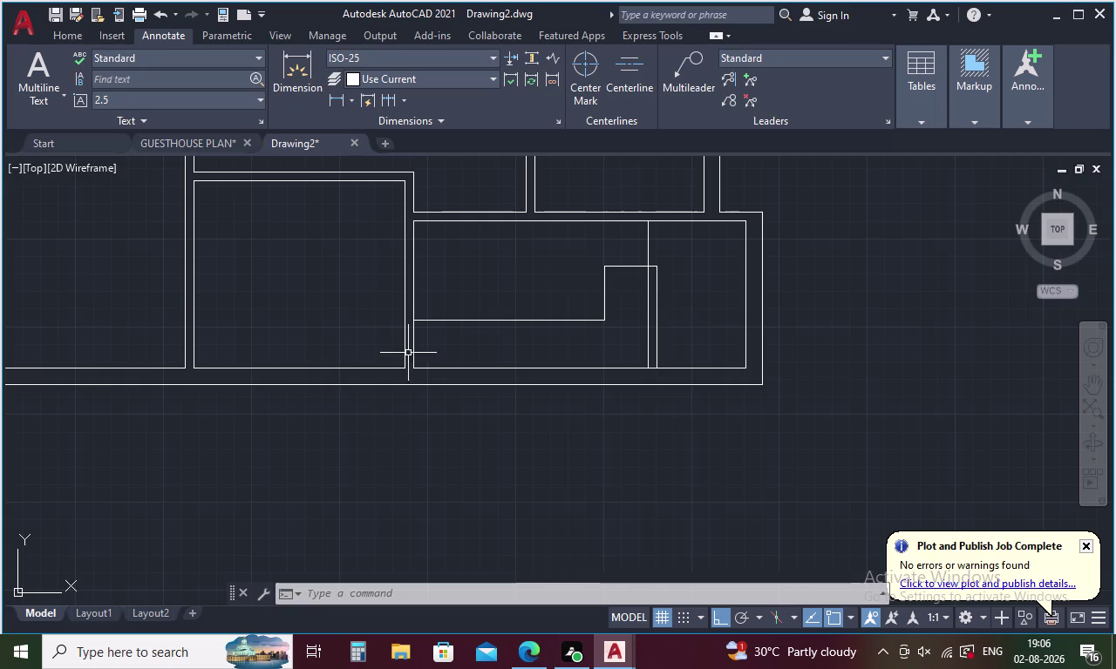
middle_drag(372, 284, 350, 581)
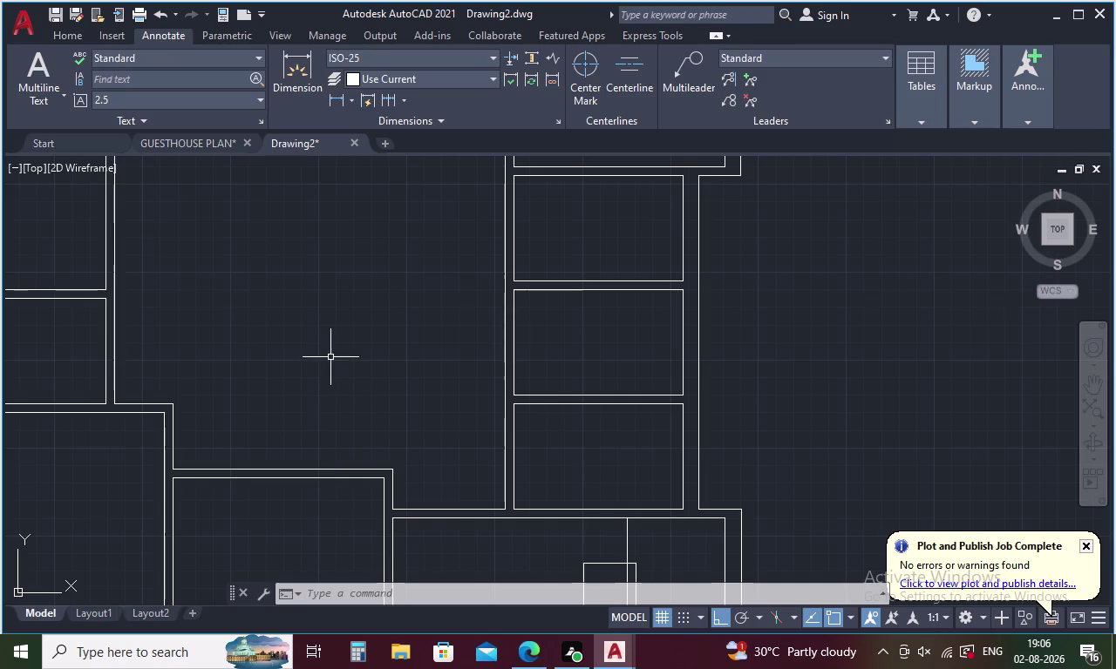
middle_drag(329, 356, 360, 549)
middle_drag(370, 481, 365, 389)
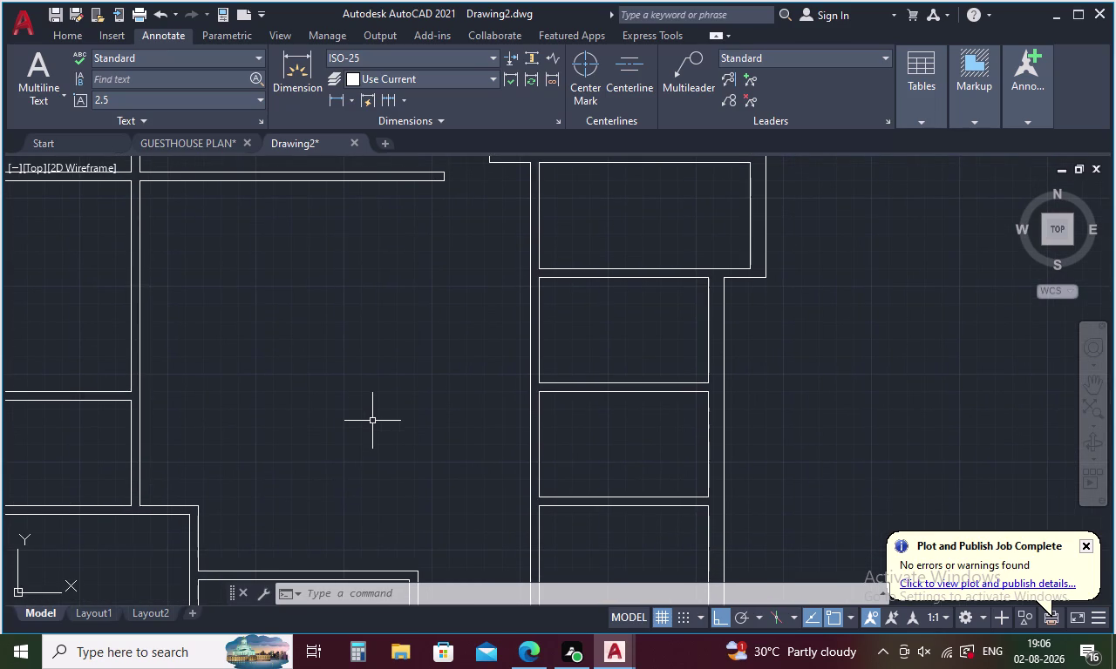
key(o)
key(Return)
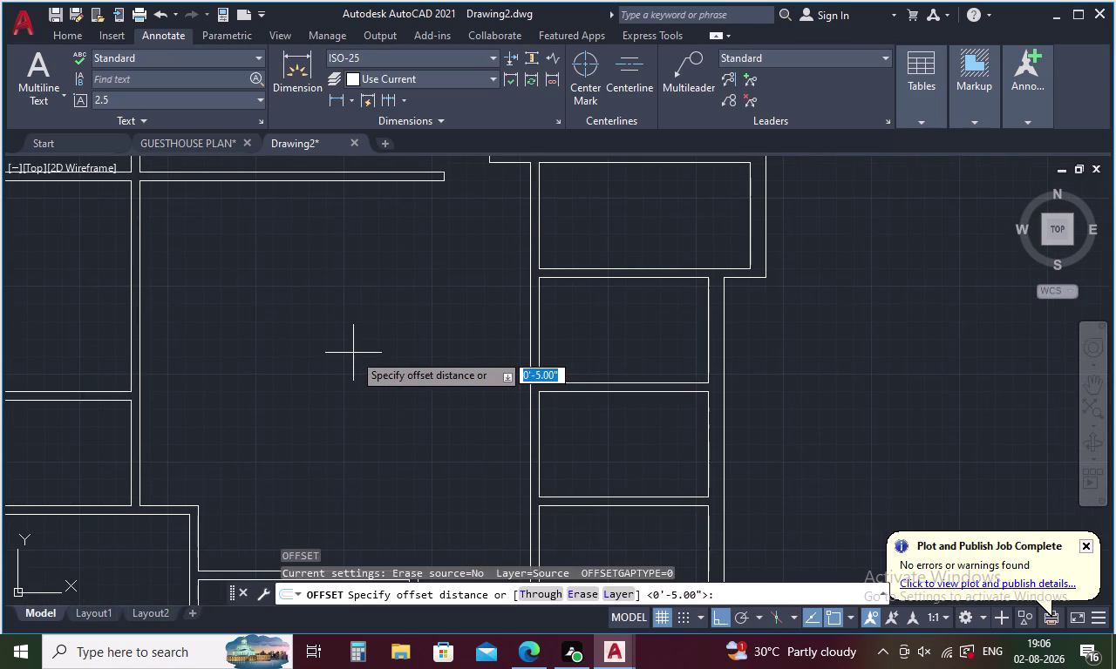
key(Escape)
key(l)
key(Return)
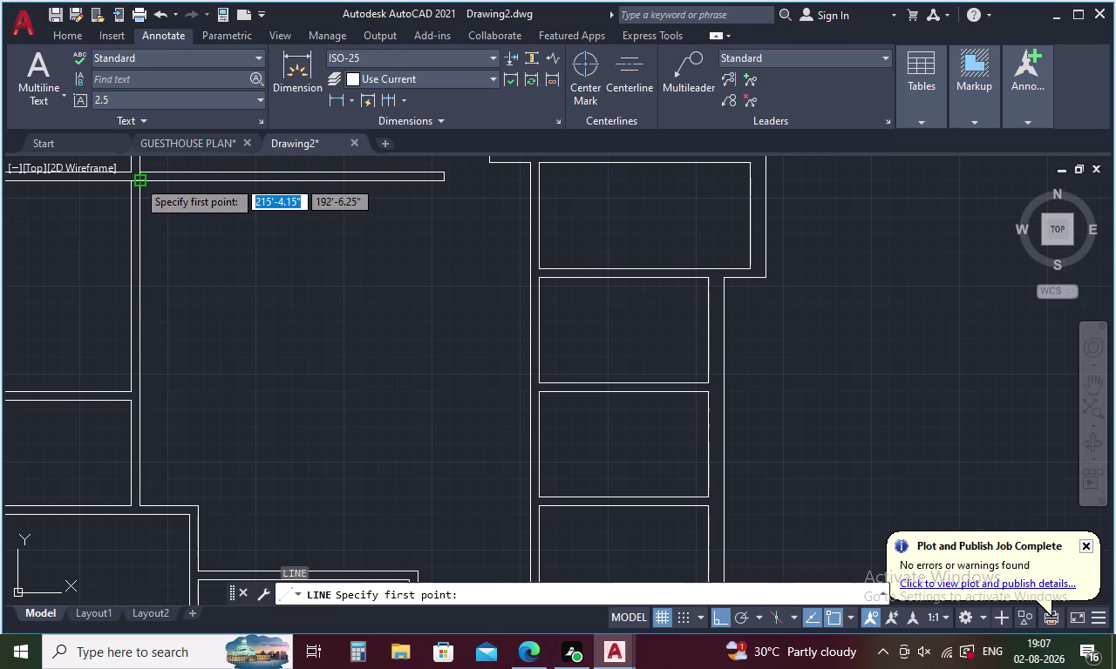
Extend three short inner wall lines with EX until they meet the neighbouring walls.
key(Escape)
text(EX)
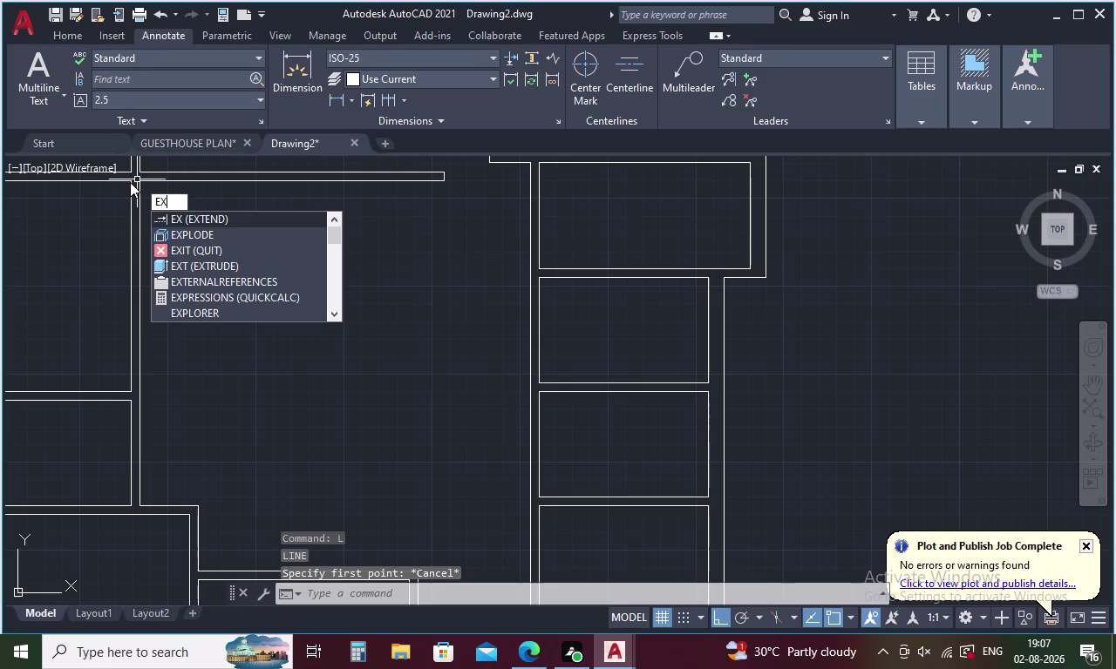
key(Return)
key(Return)
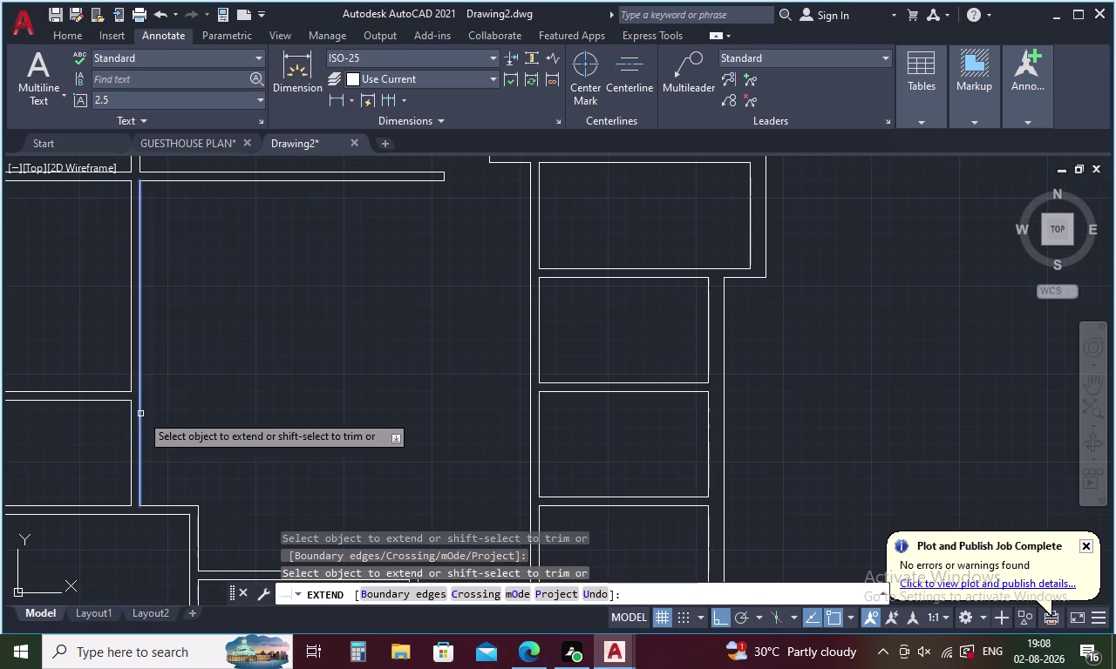
click(175, 508)
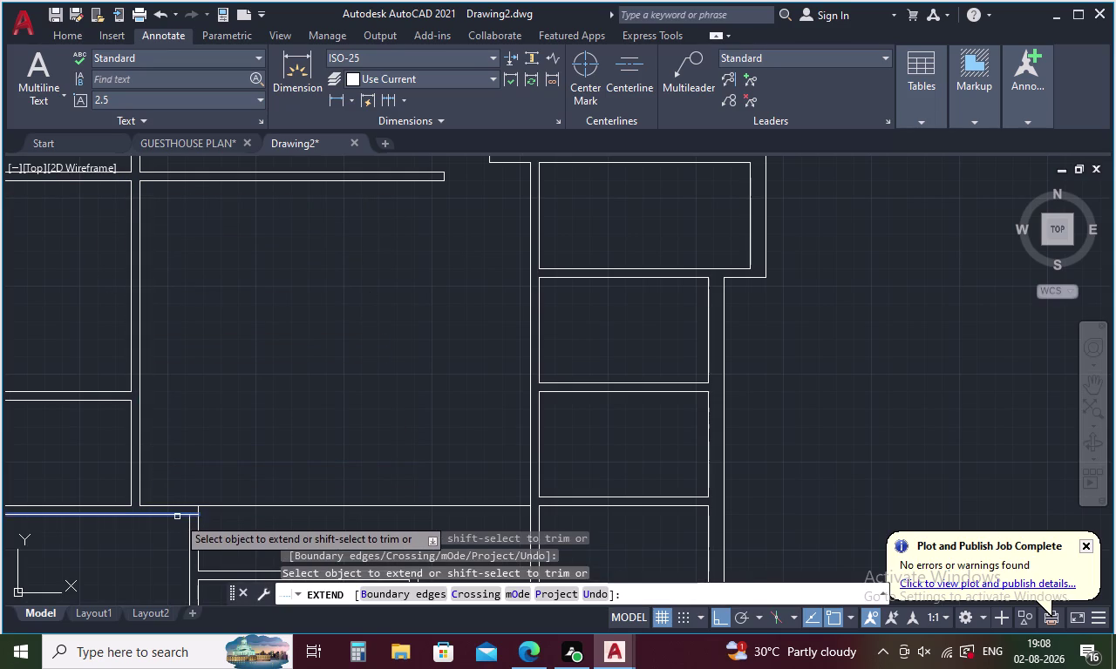
click(177, 517)
click(178, 518)
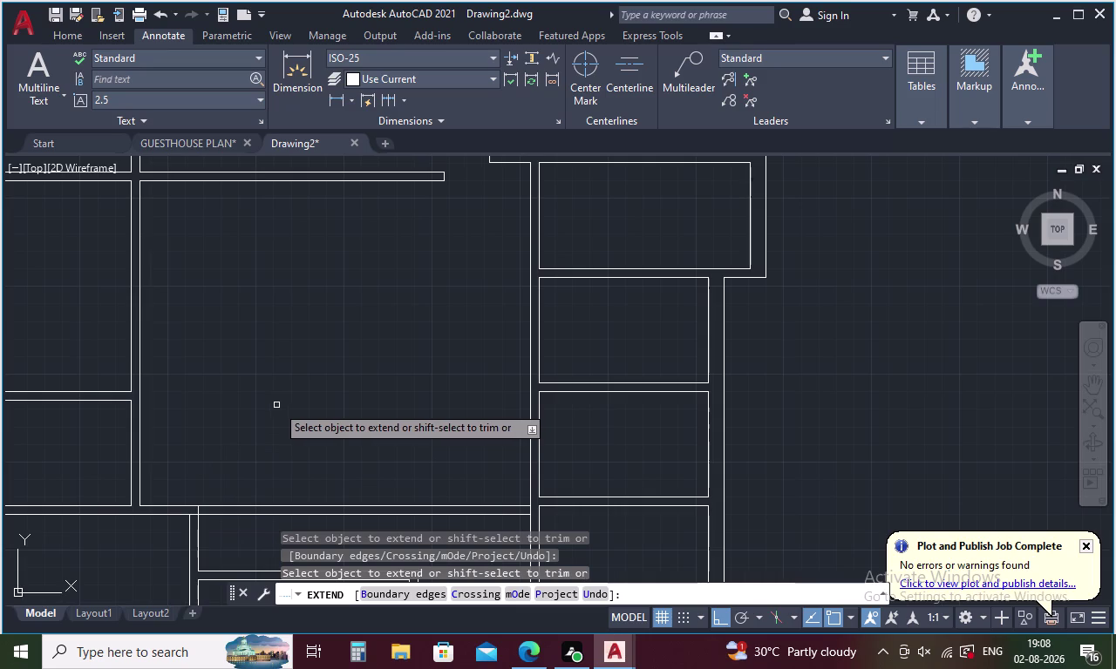
key(Escape)
middle_drag(364, 514, 364, 495)
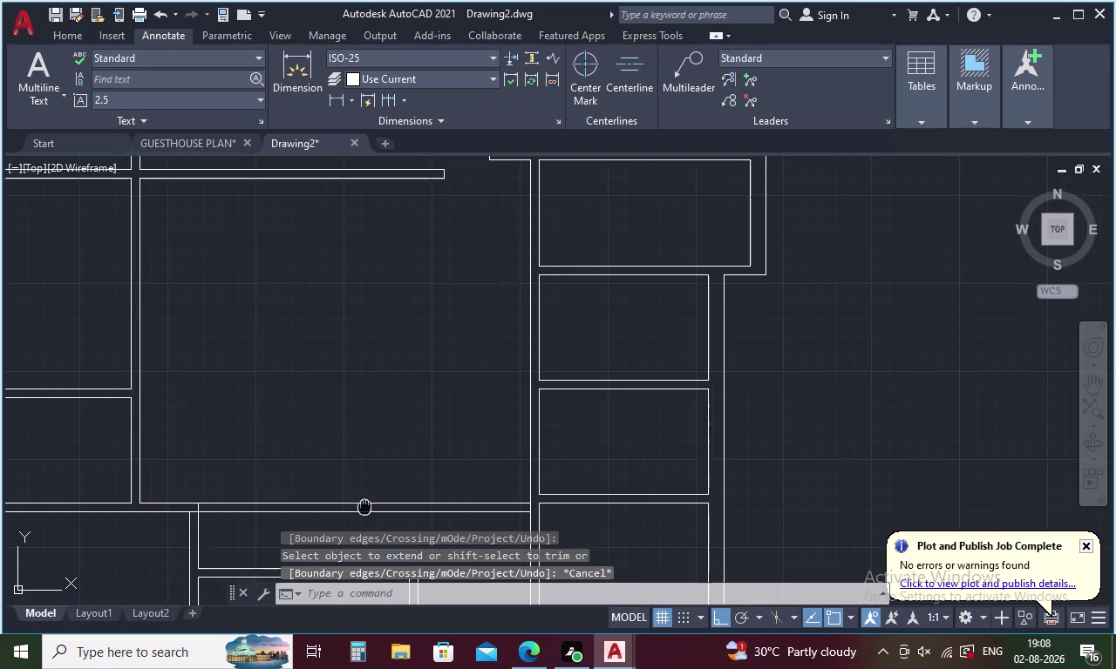
middle_drag(364, 495, 319, 331)
Start a line, cancel it, and try entering the TK tracking option.
key(l)
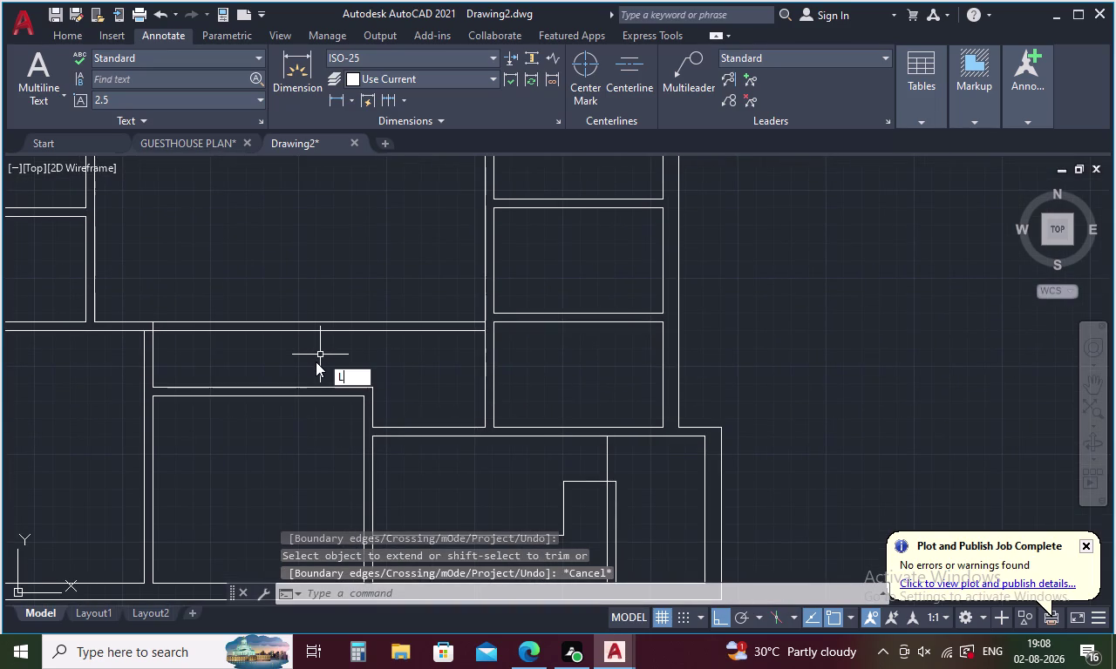
key(Return)
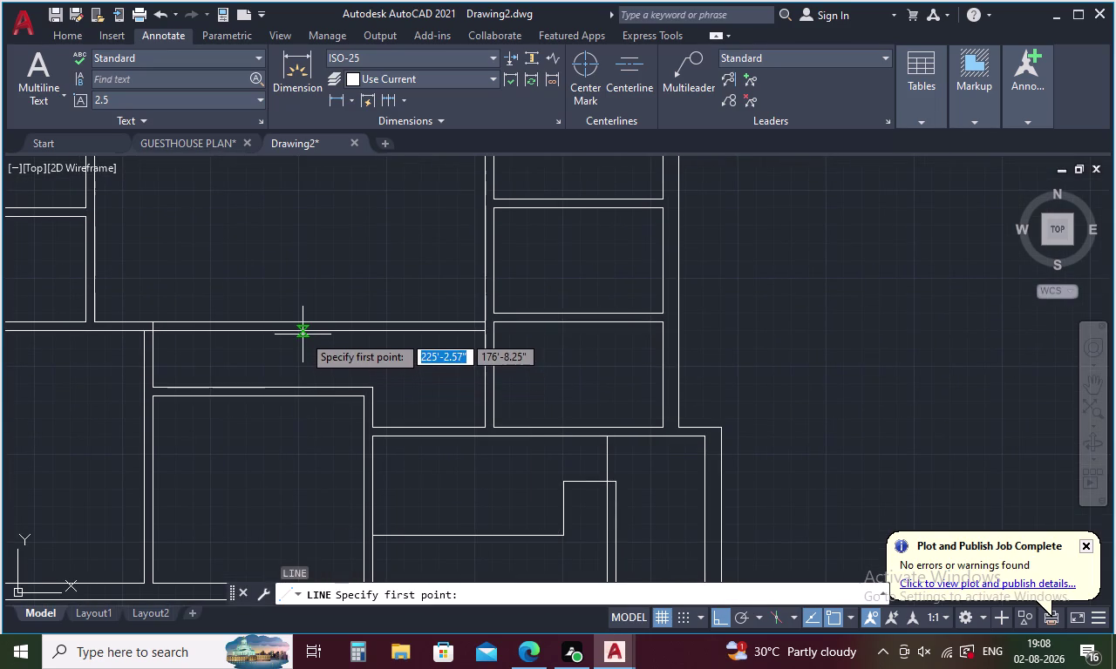
key(Escape)
key(t)
key(k)
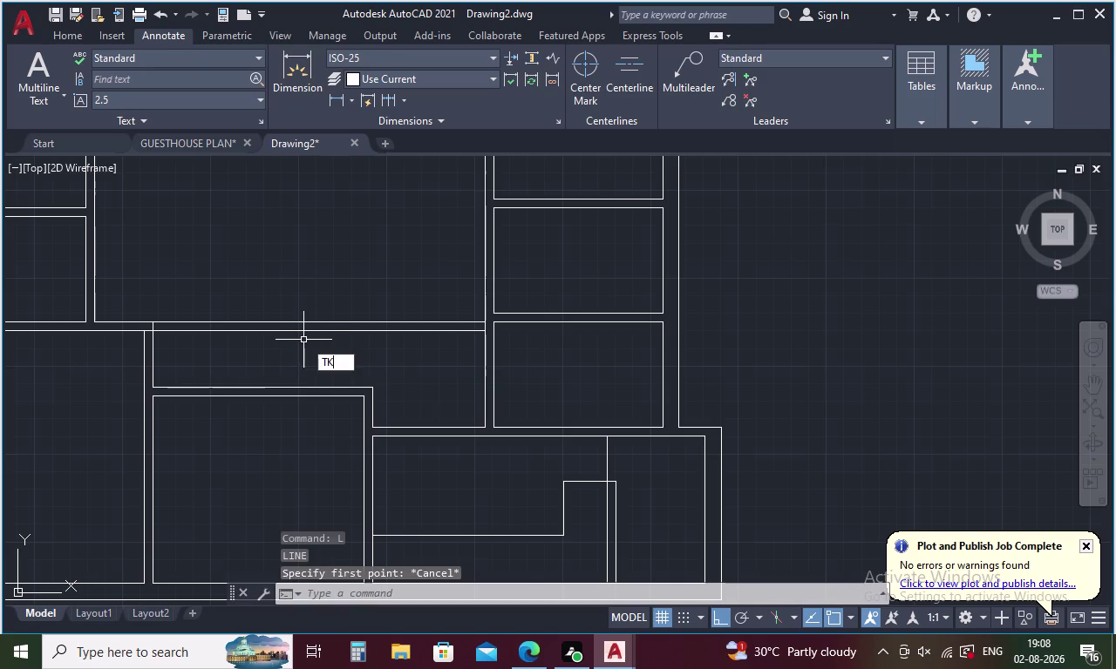
key(Return)
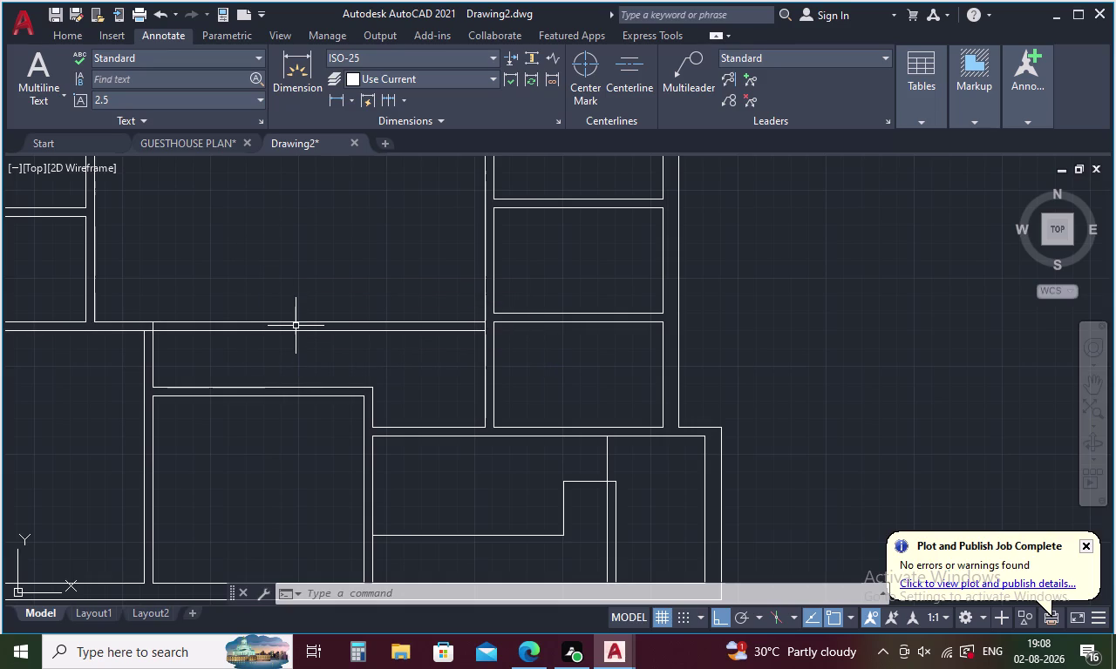
Retry a TK-tracked line, cancel it, and start the DIST command.
key(l)
key(Return)
text(TK)
key(space)
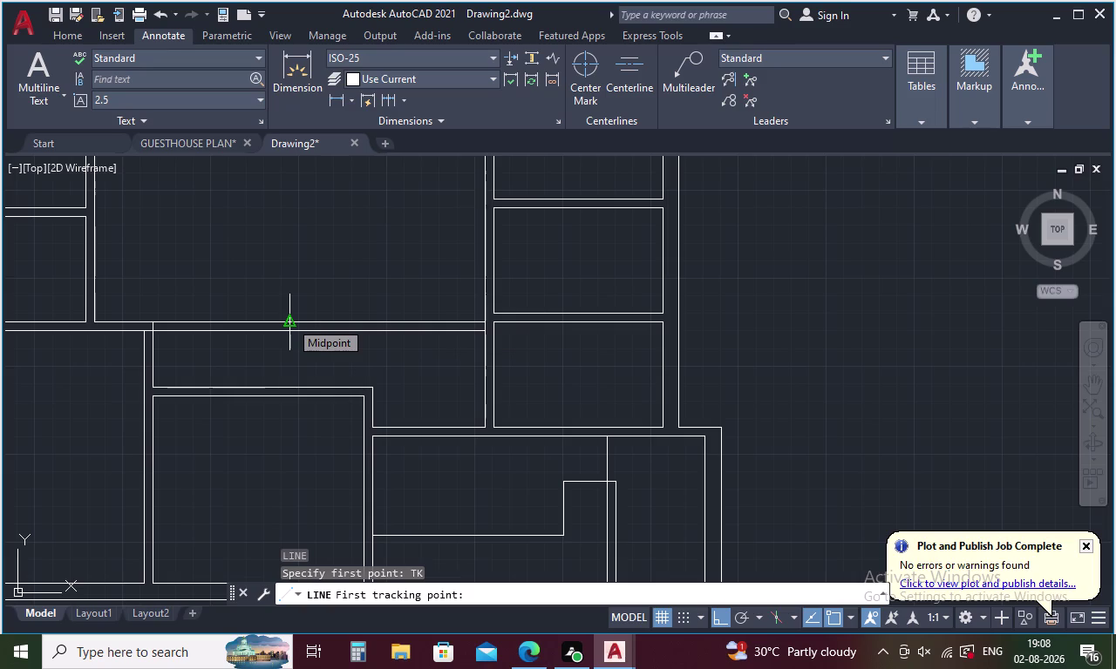
key(Escape)
text(DI)
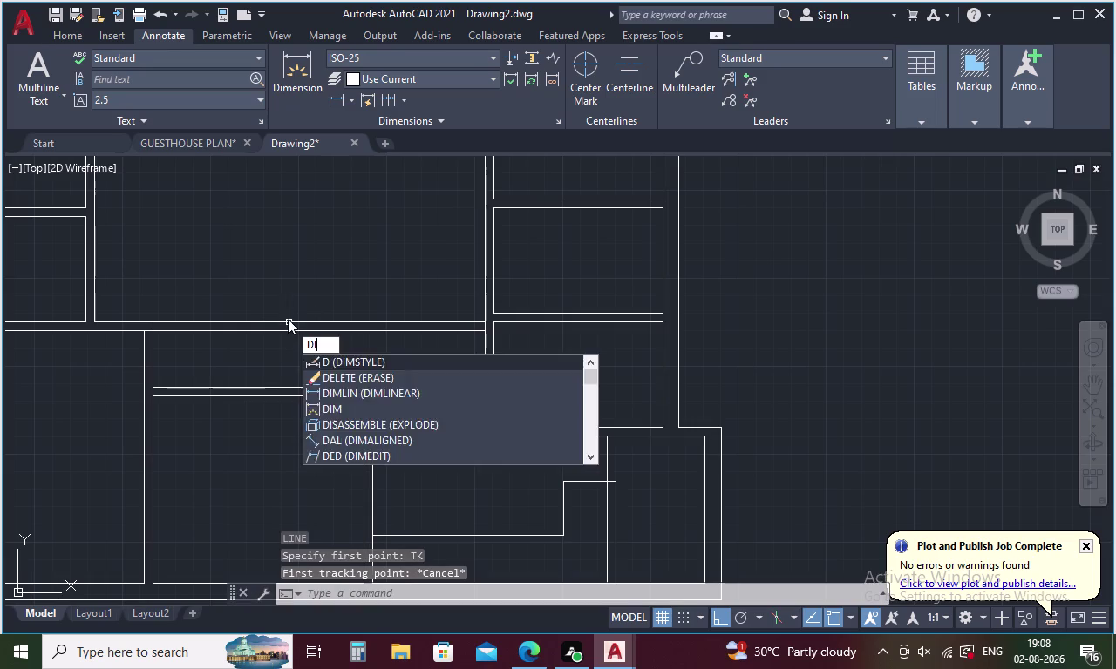
key(Return)
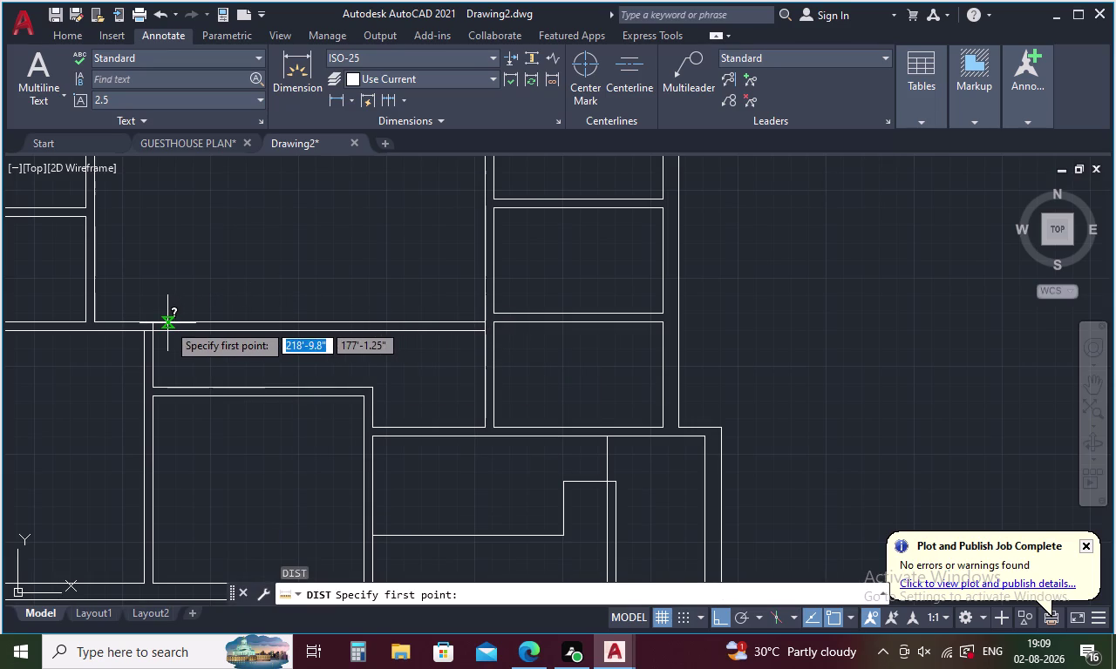
Measure the horizontal wall span between the two junctions: 15'-8.84".
click(157, 326)
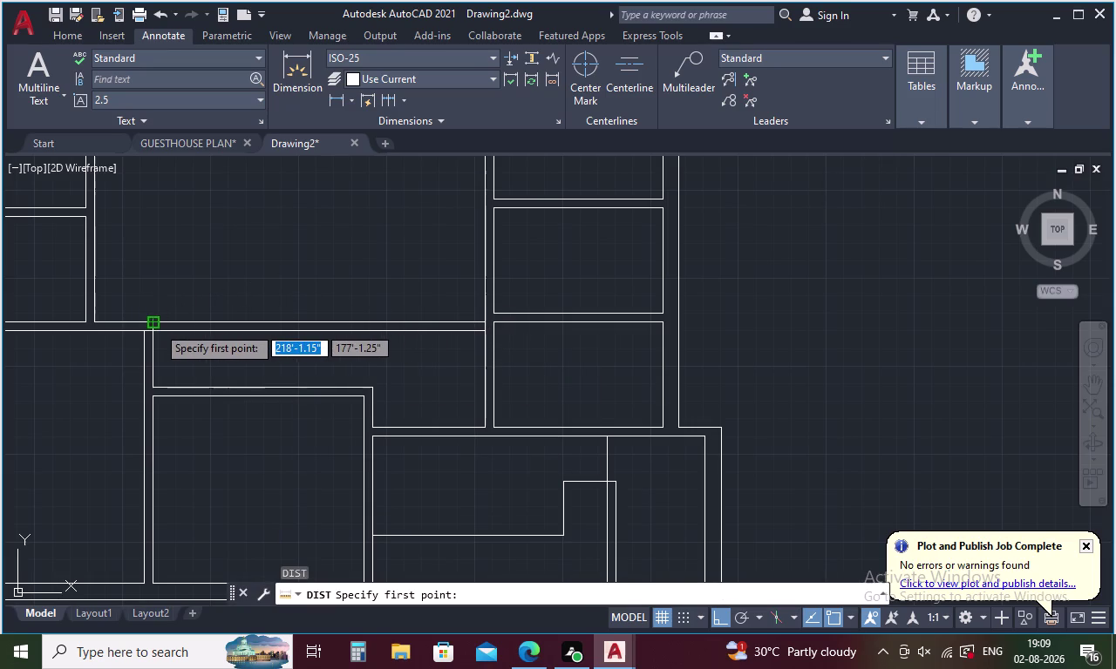
click(487, 319)
key(Escape)
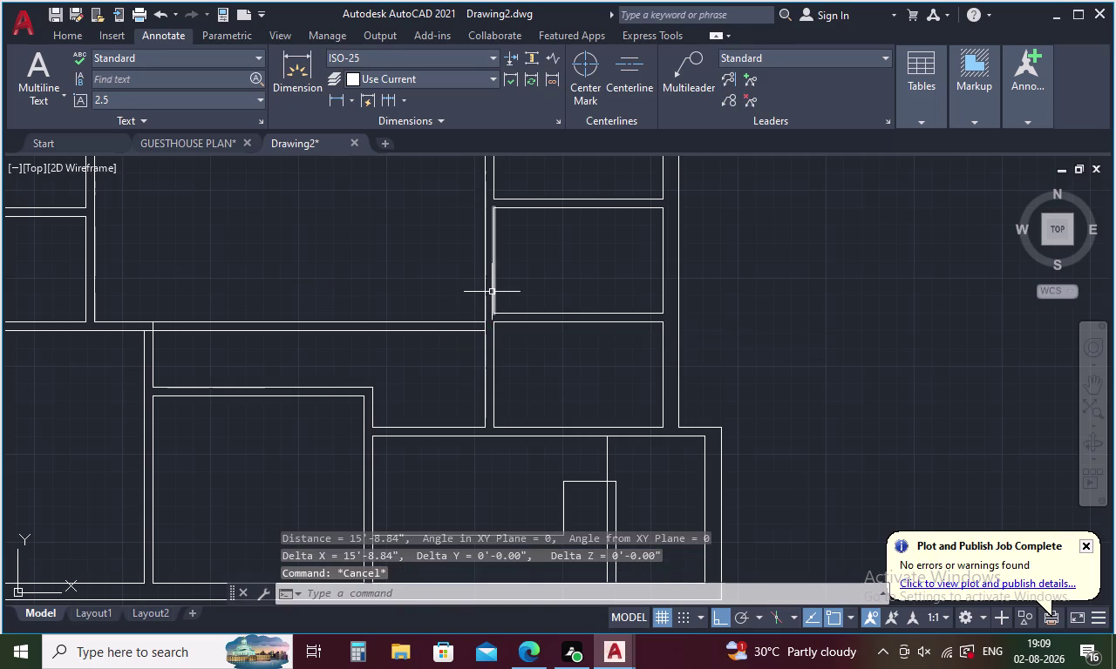
text(15)
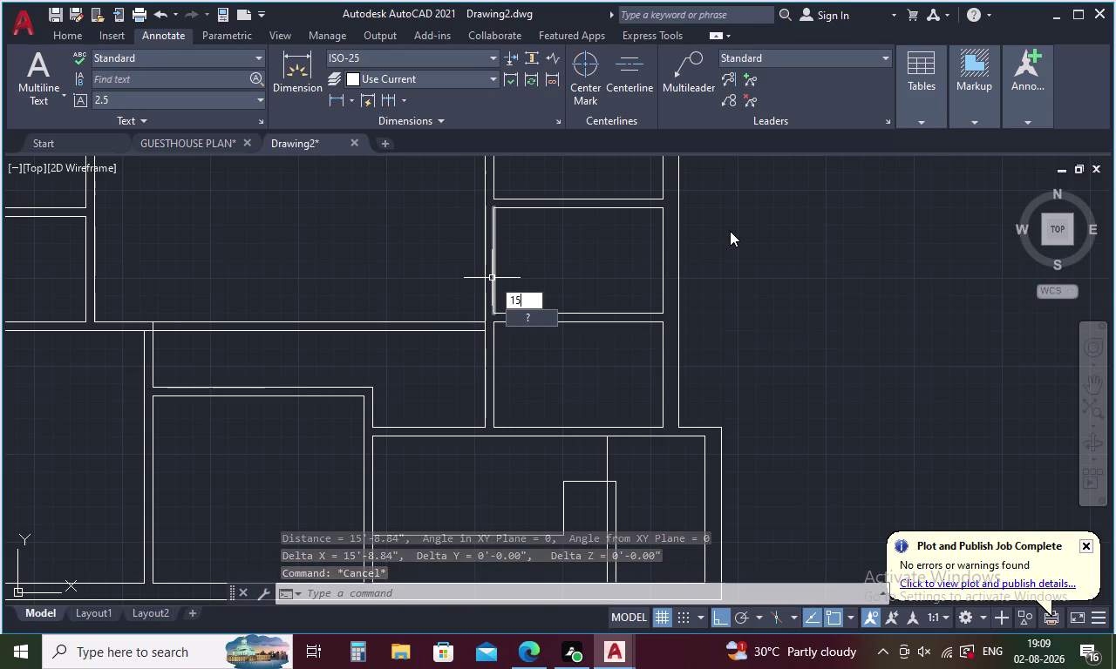
key(Escape)
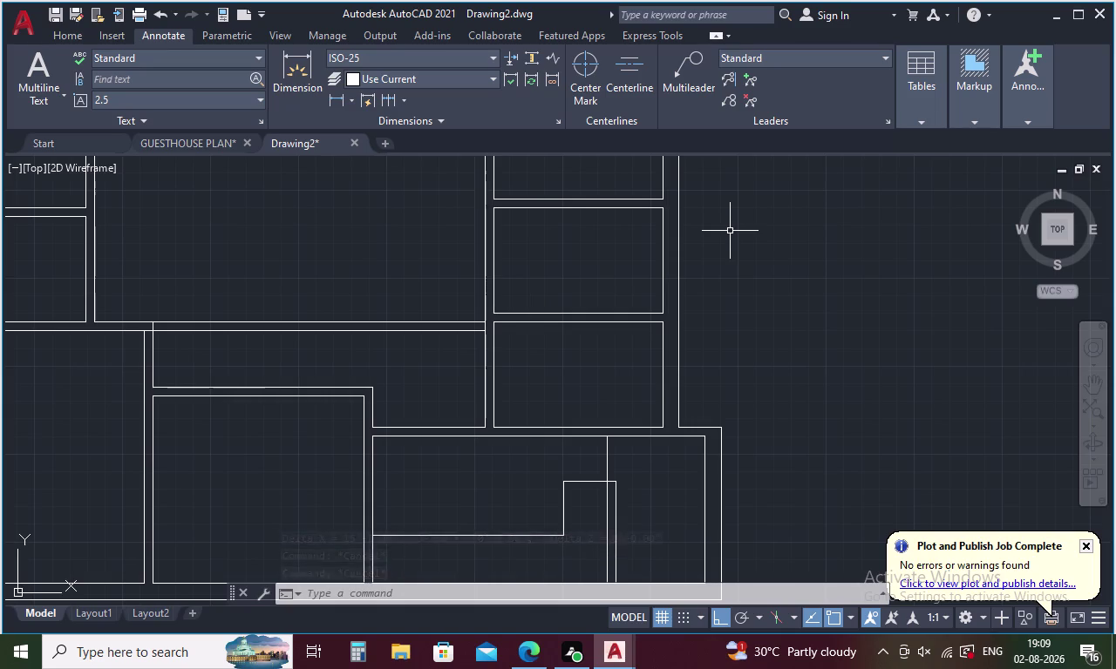
Convert 15 feet to inches with CAL (15*12 = 180).
text(CAL)
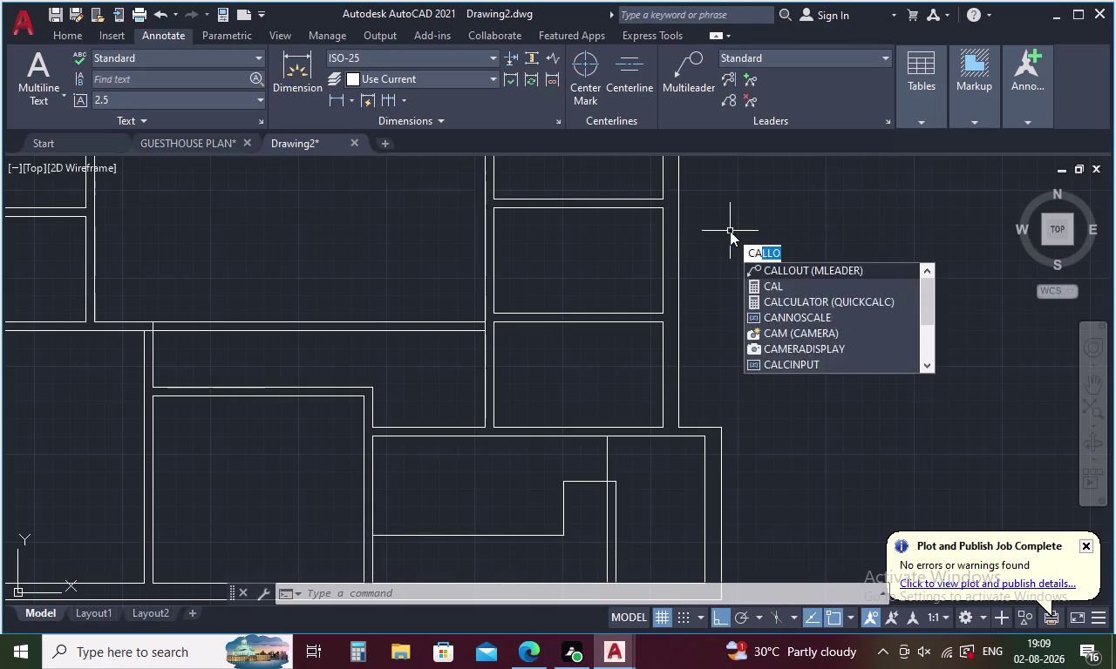
key(Return)
text(15)
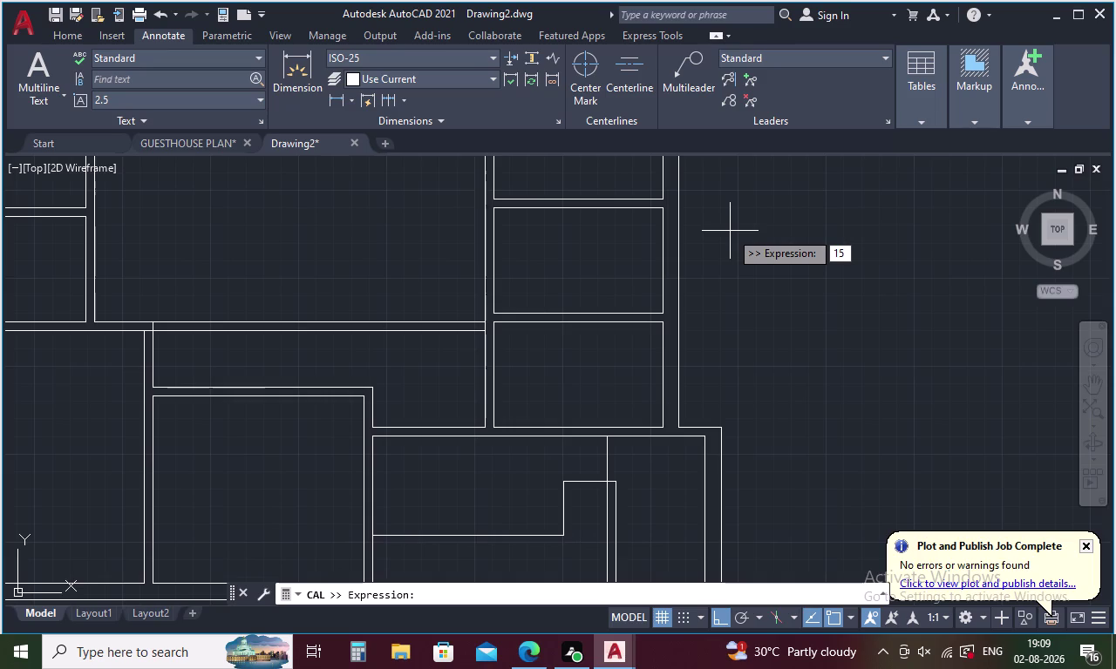
text(*12)
key(Return)
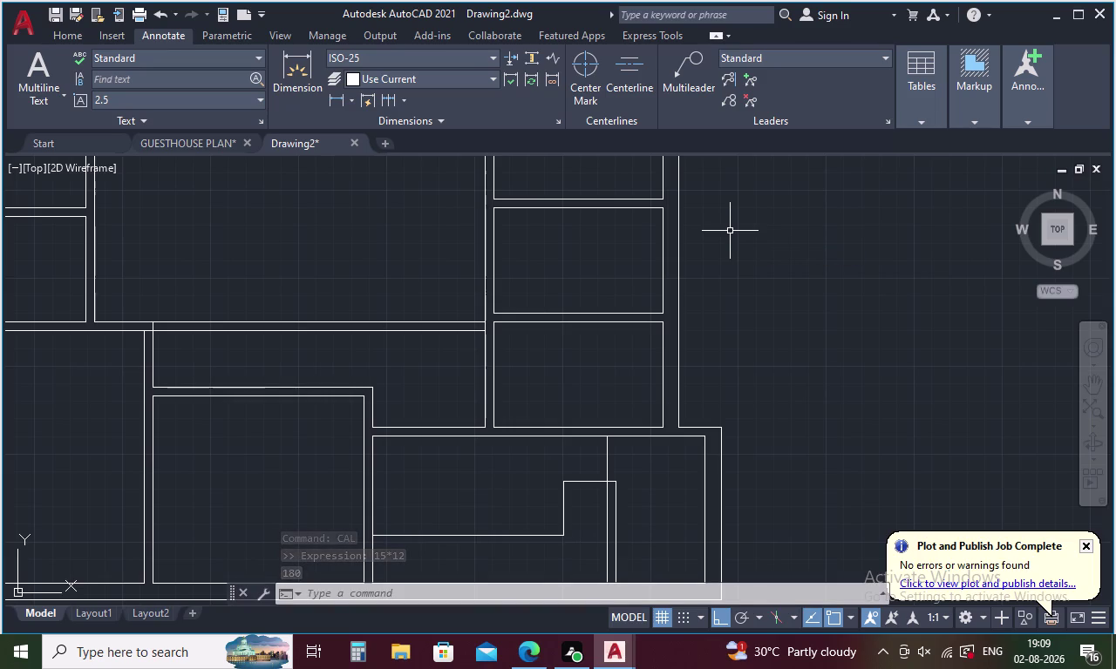
Calculate half of 188 with CAL, giving 94.
key(grave)
key(Escape)
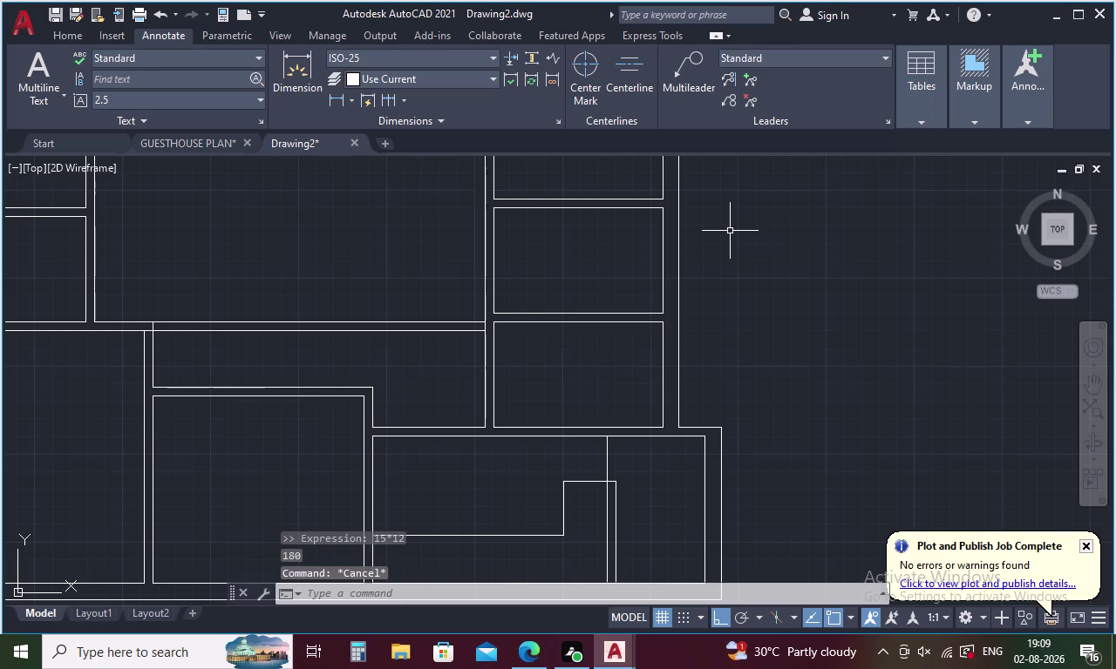
key(space)
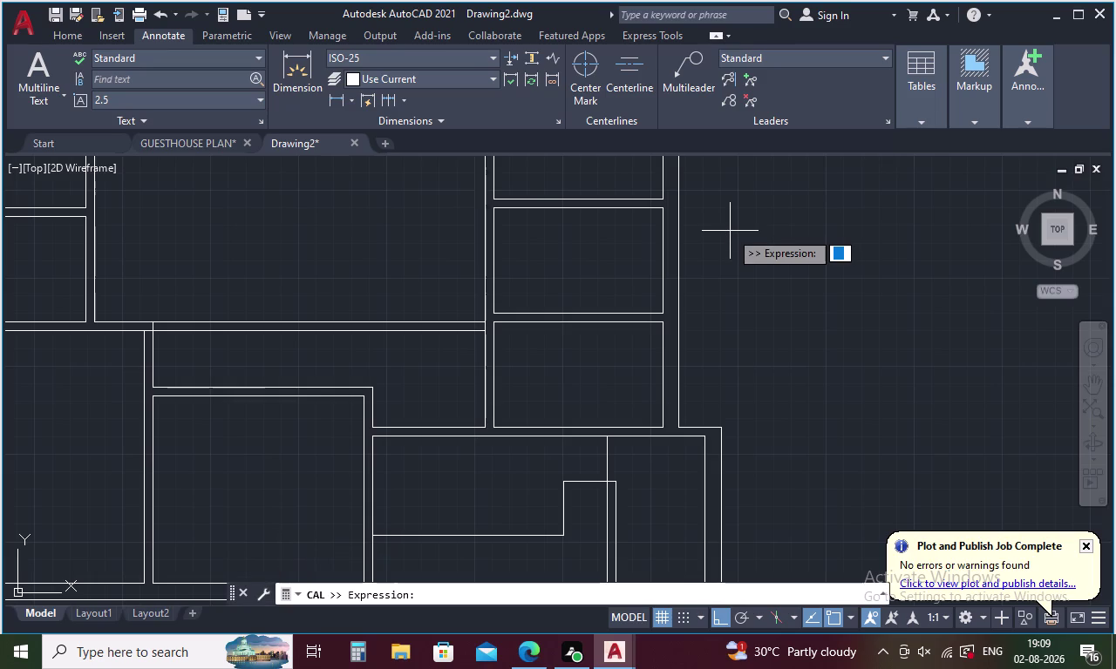
text(188/2)
key(Return)
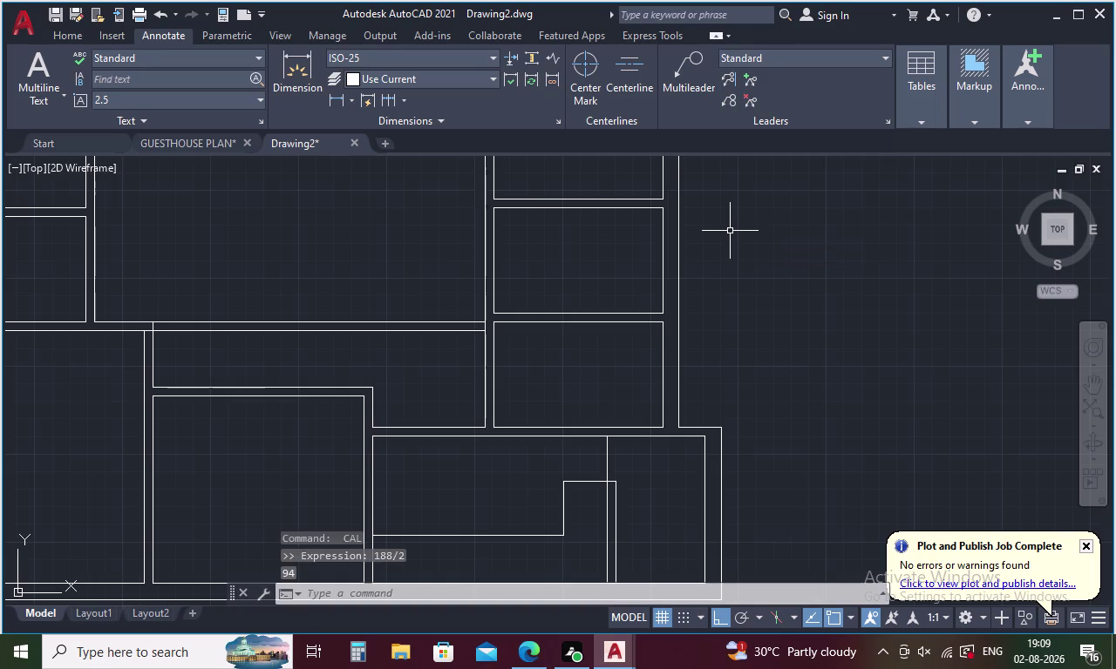
key(Escape)
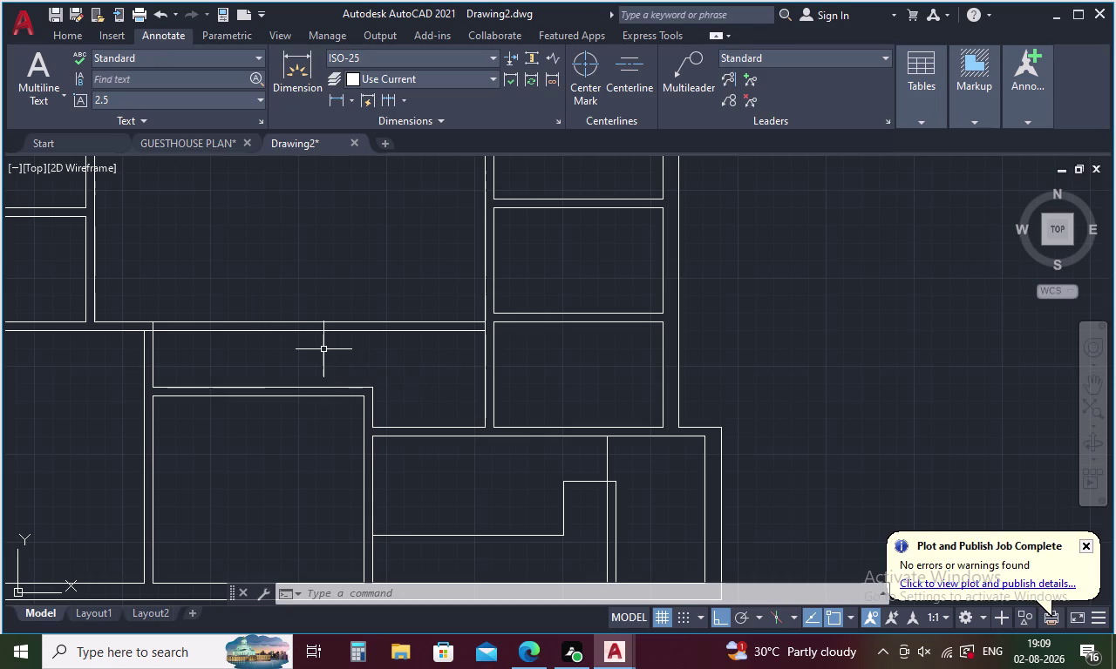
key(l)
key(Return)
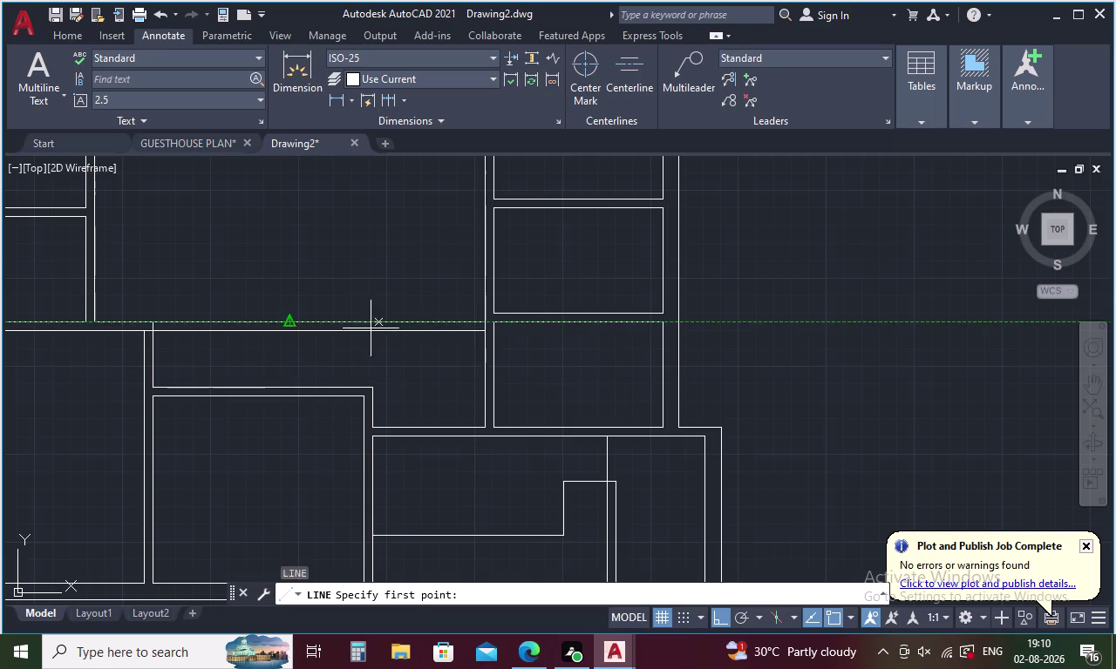
click(290, 322)
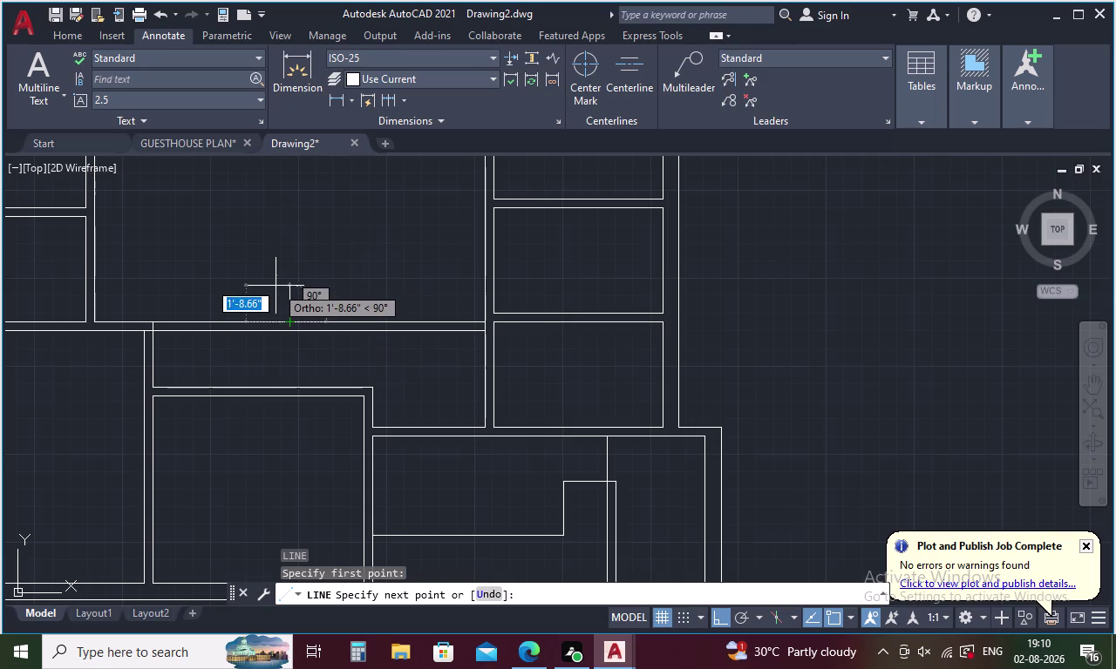
key(Escape)
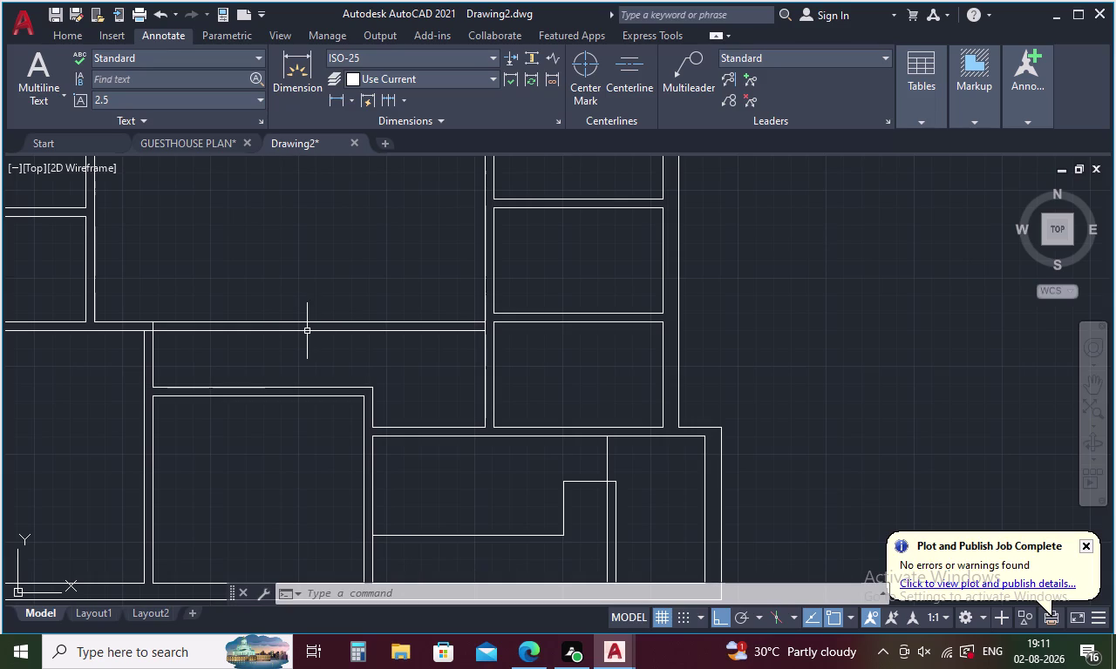
Attempt a door-jamb line tracked 25 along the upper wall, then cancel it.
key(l)
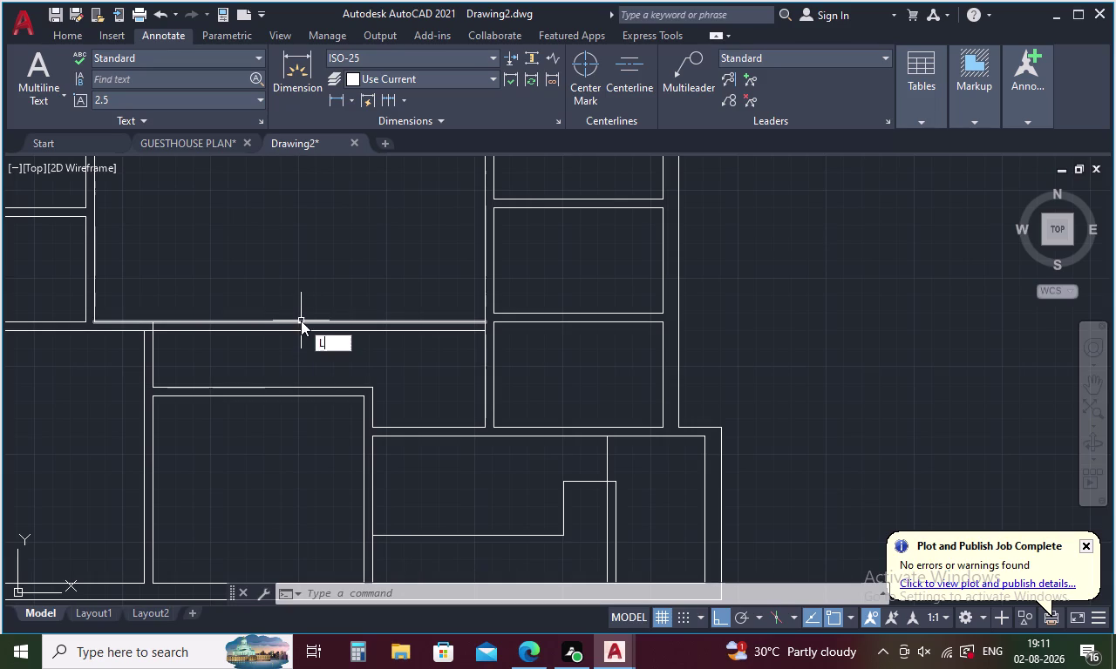
key(Return)
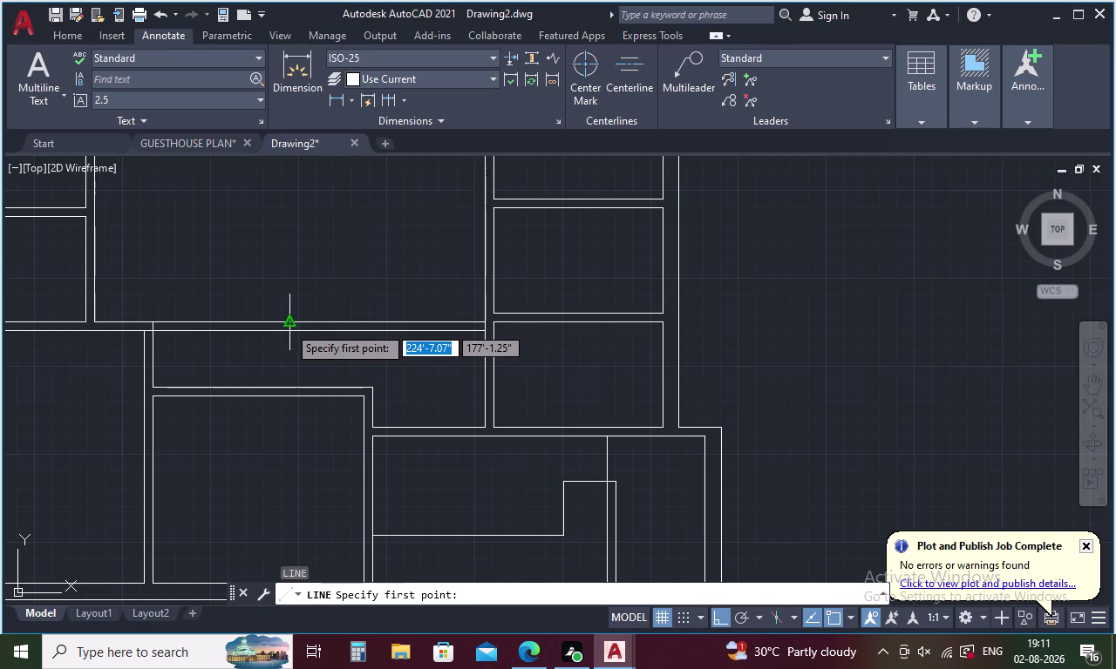
click(288, 326)
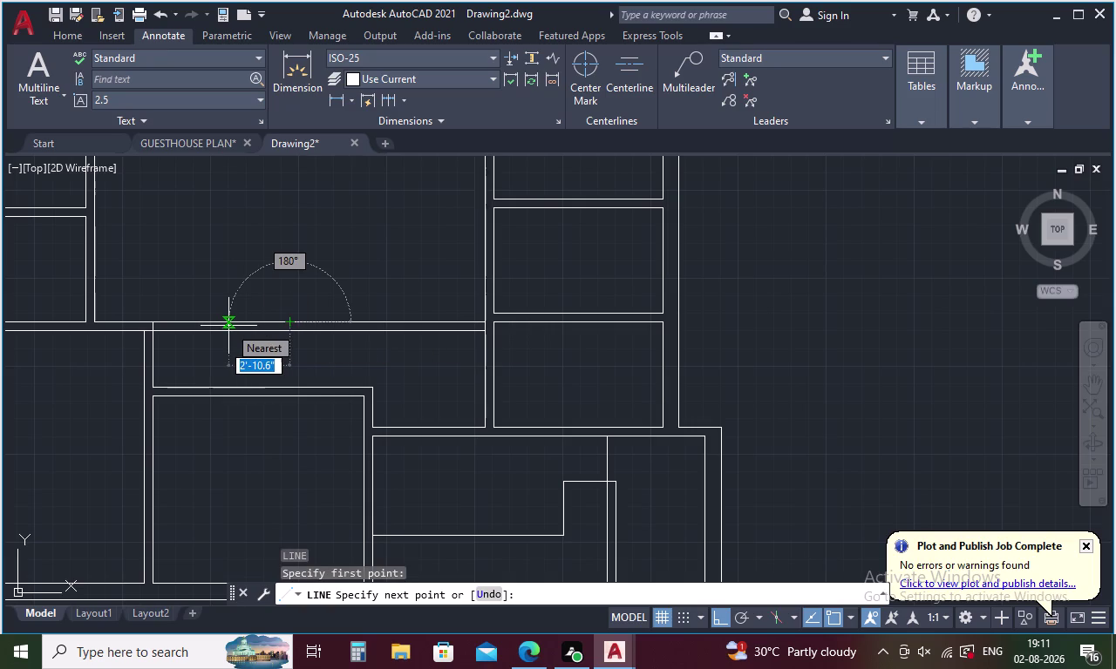
text(25)
key(BackSpace)
key(BackSpace)
key(BackSpace)
text(TK)
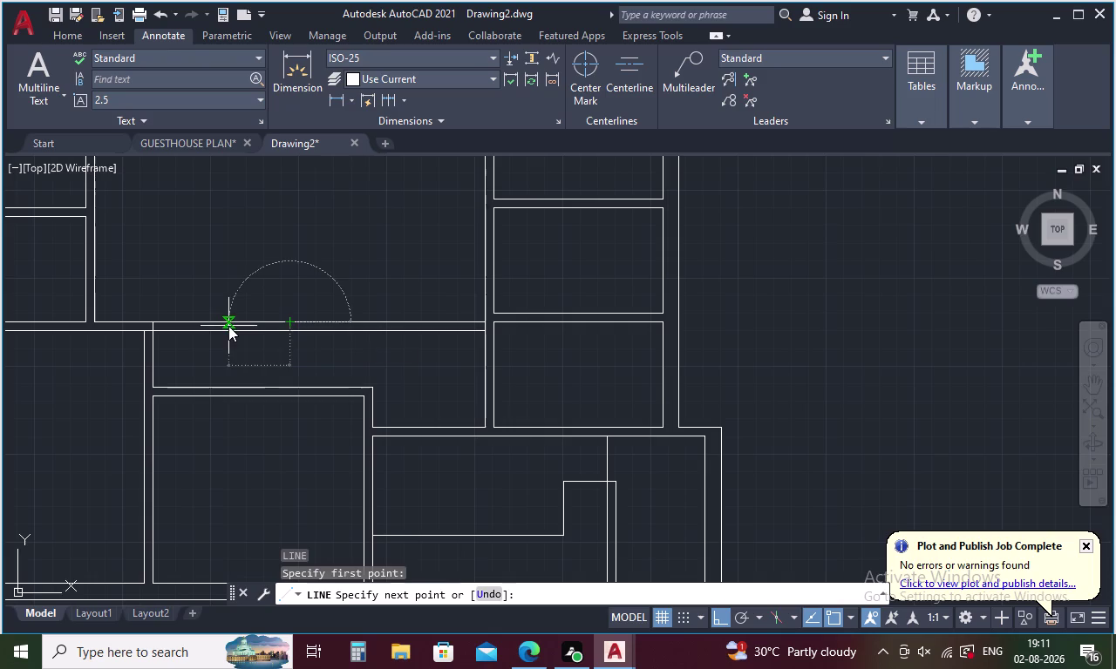
key(Return)
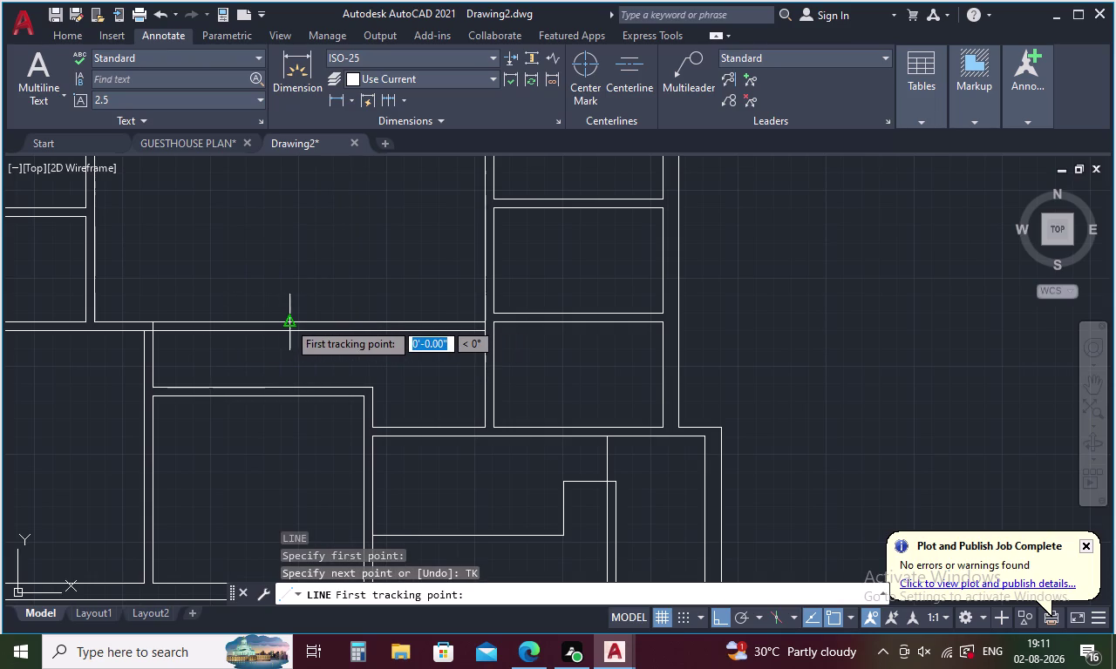
click(291, 321)
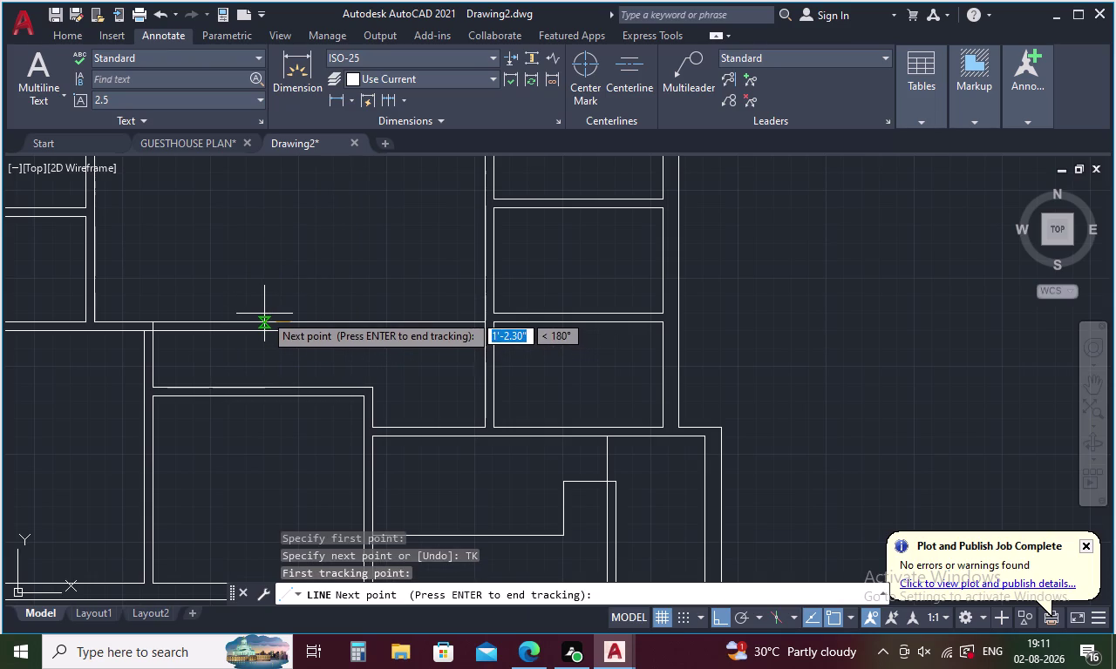
text(25)
key(Return)
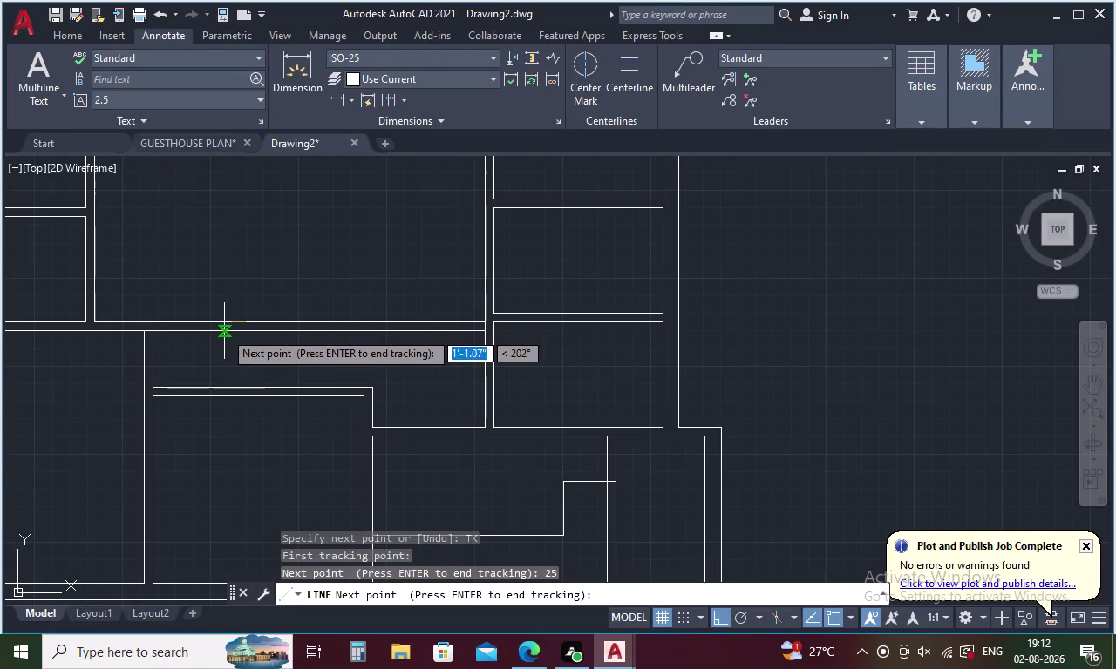
key(space)
key(2)
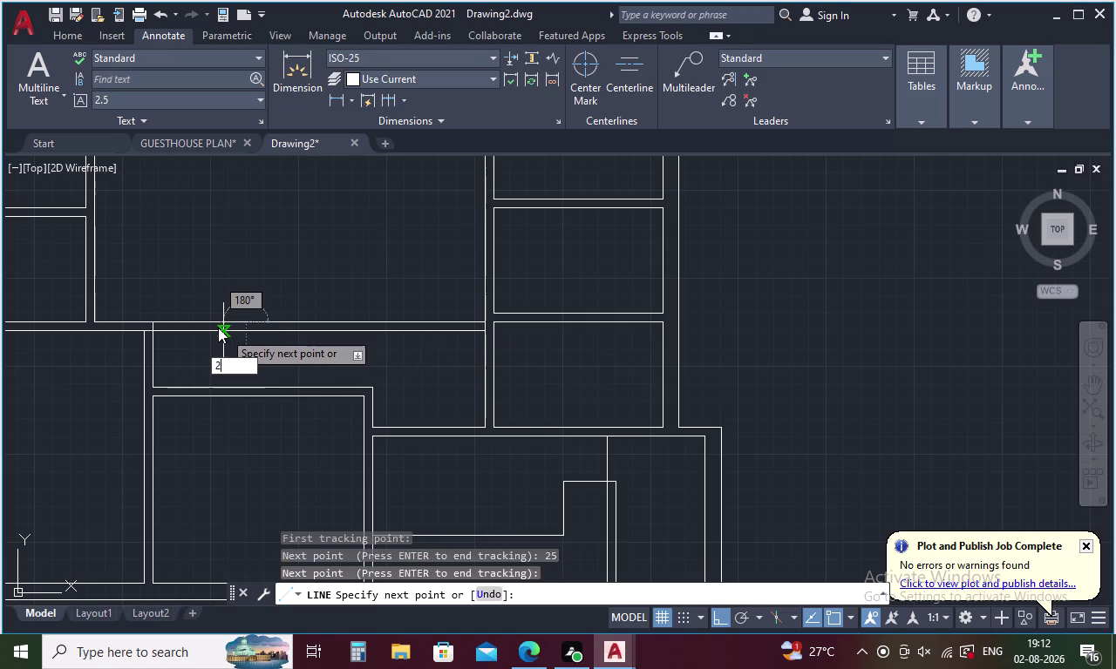
key(space)
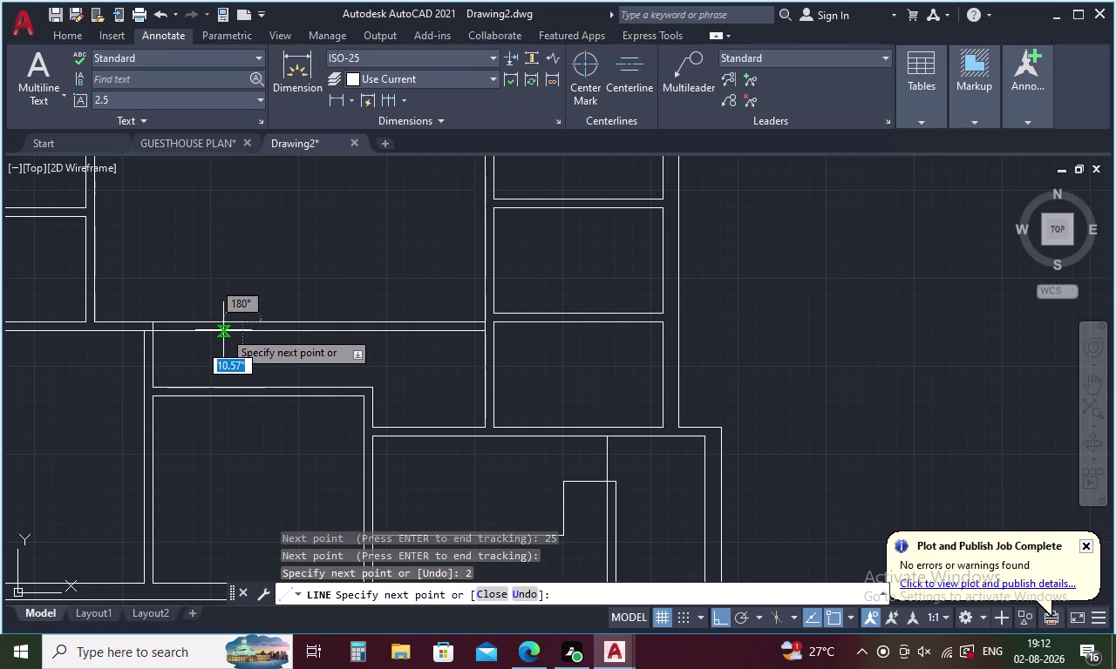
key(Escape)
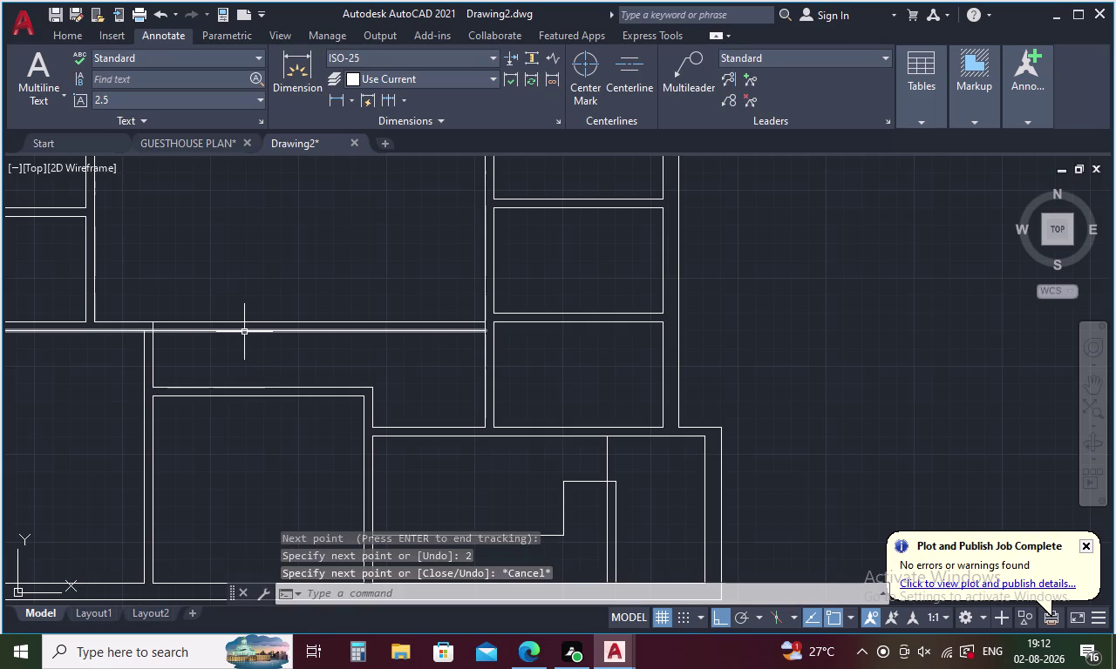
Erase the stray line along the upper horizontal wall.
key(l)
key(Return)
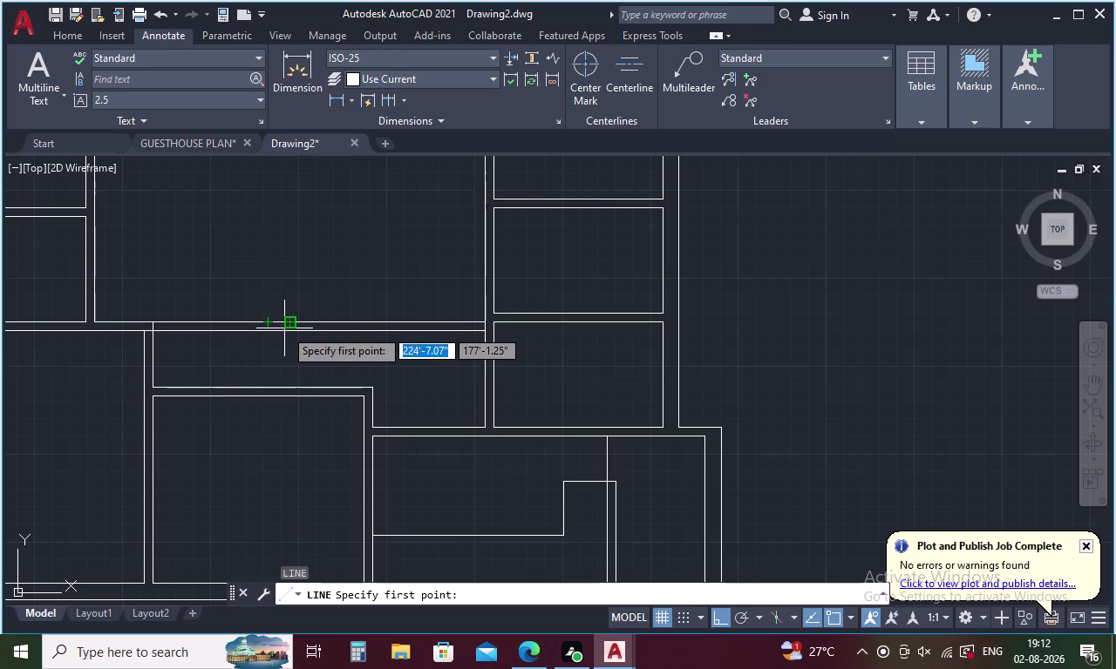
click(270, 323)
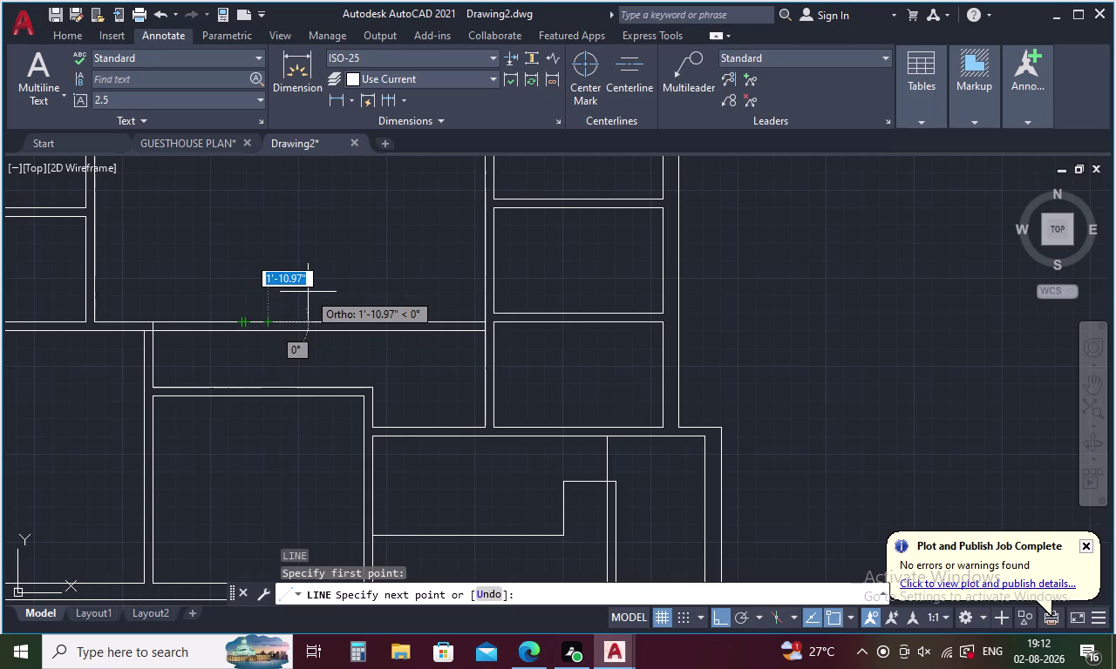
key(Escape)
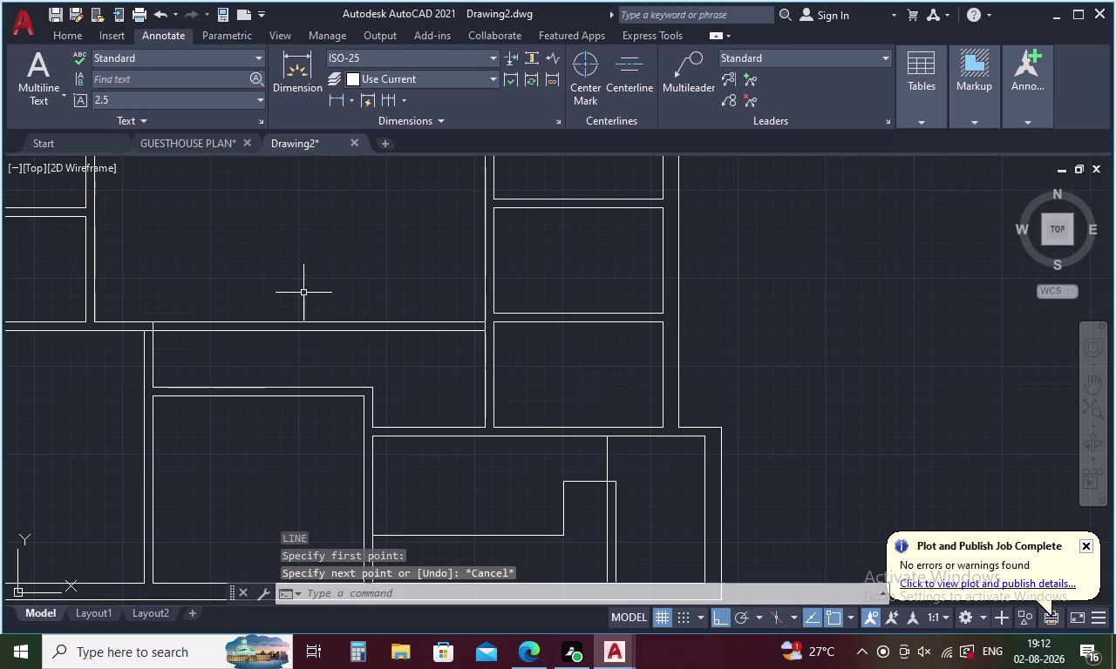
click(251, 320)
key(Delete)
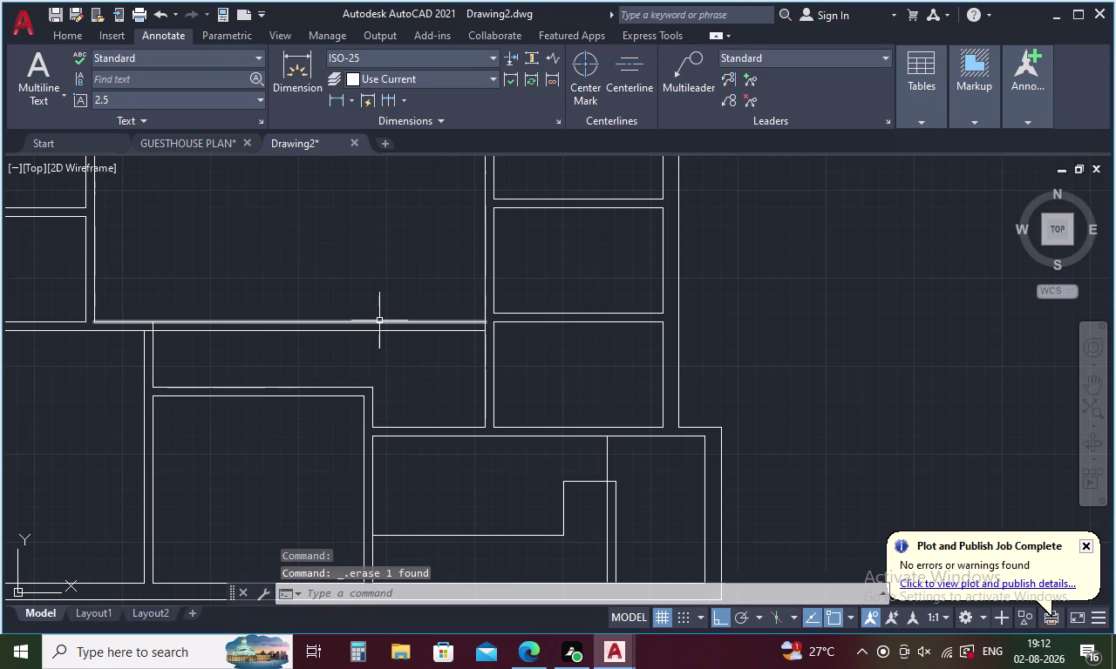
key(l)
key(Return)
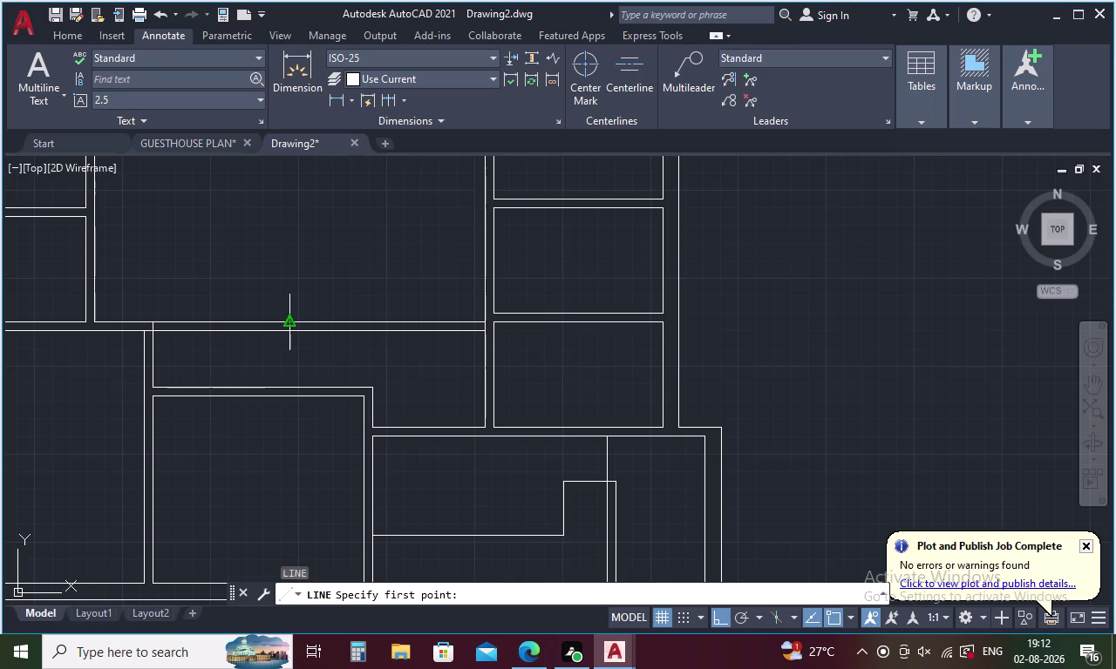
text(TK)
key(Return)
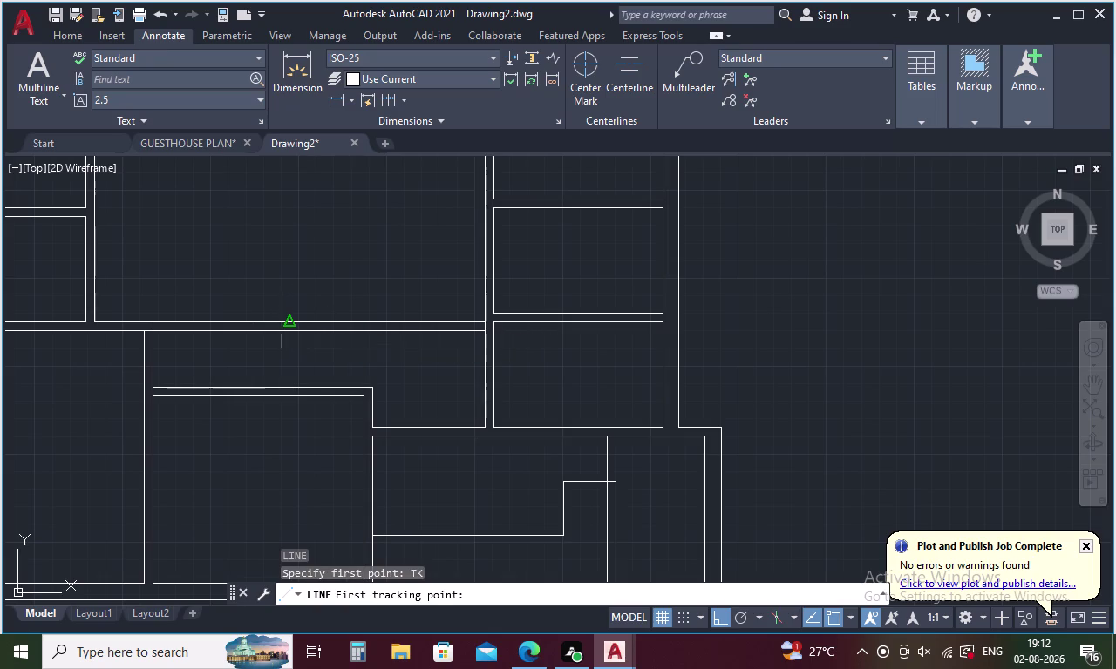
click(292, 321)
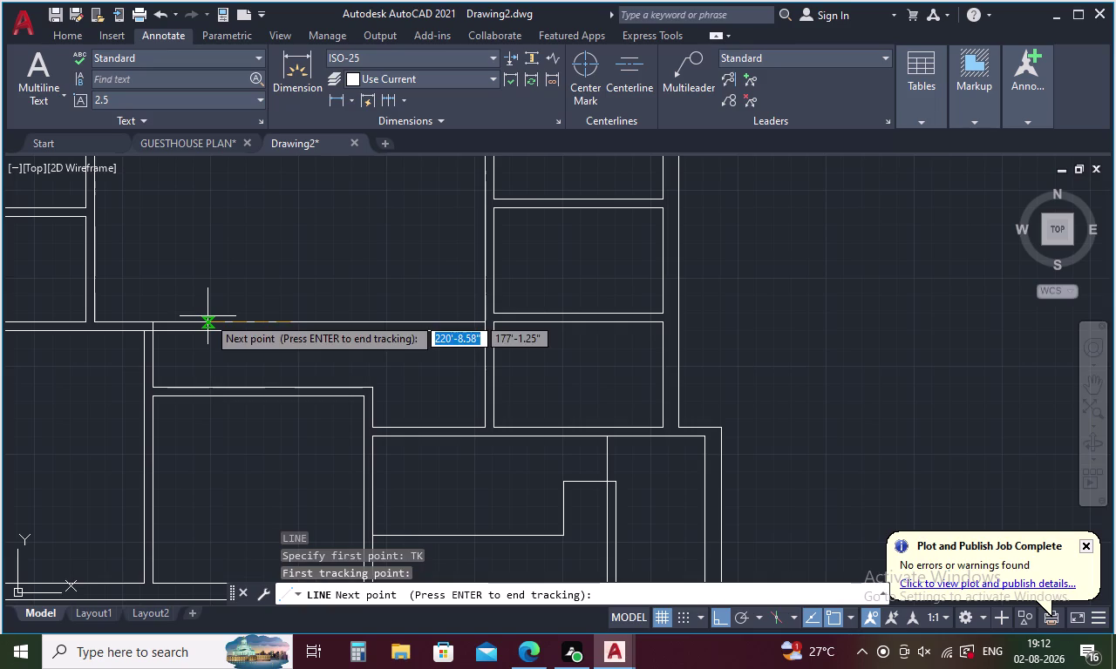
text(25)
key(Return)
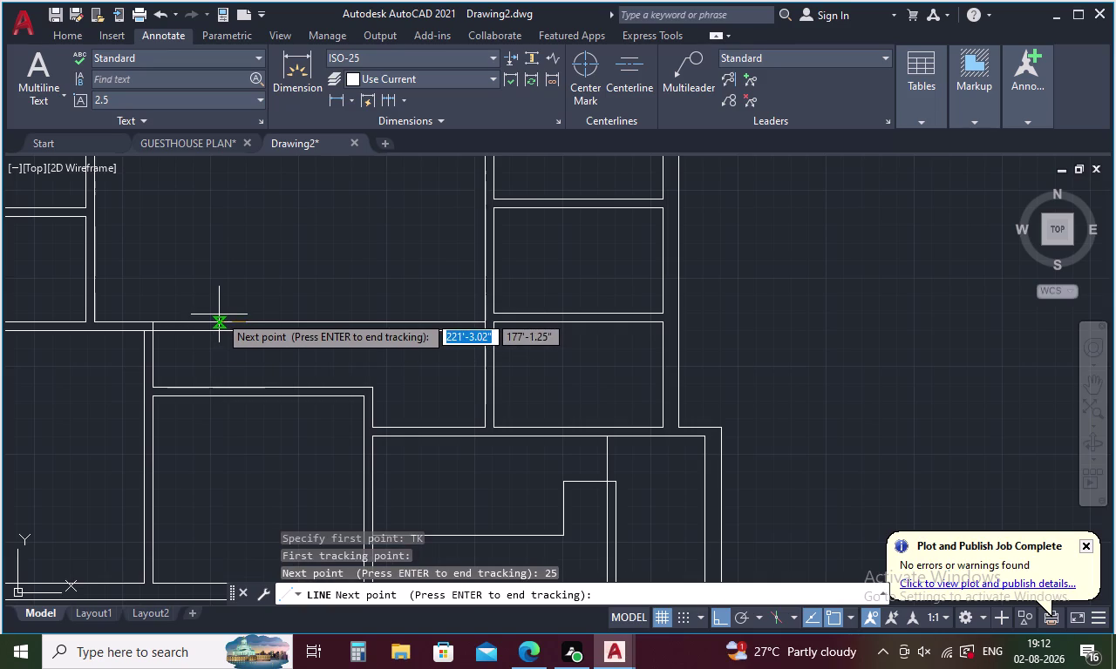
key(space)
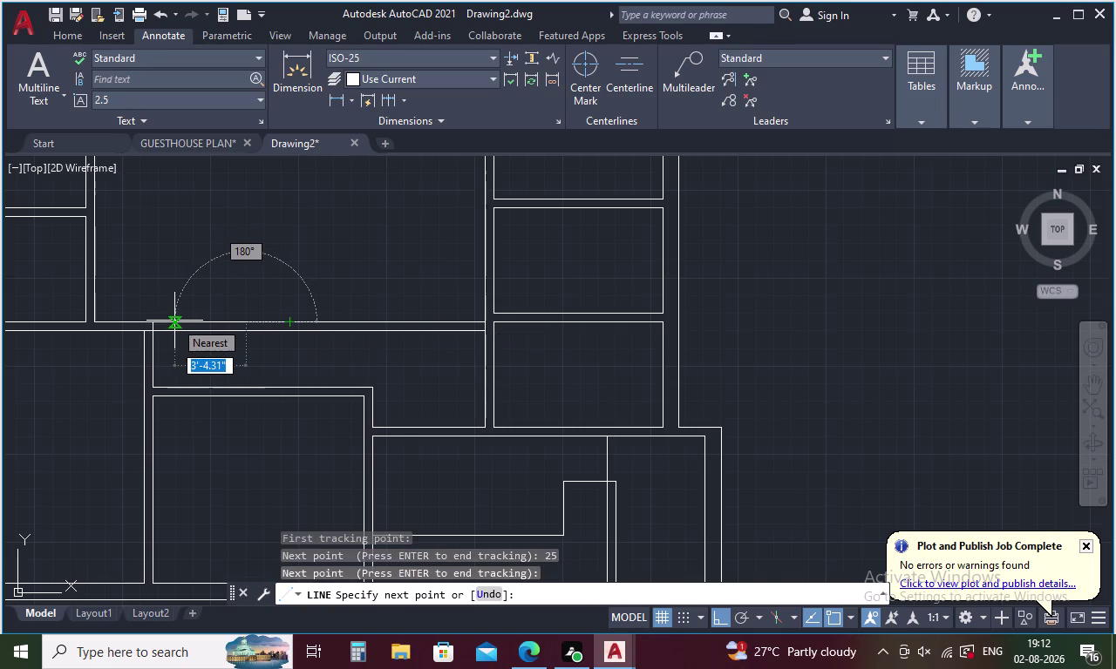
key(2)
key(Return)
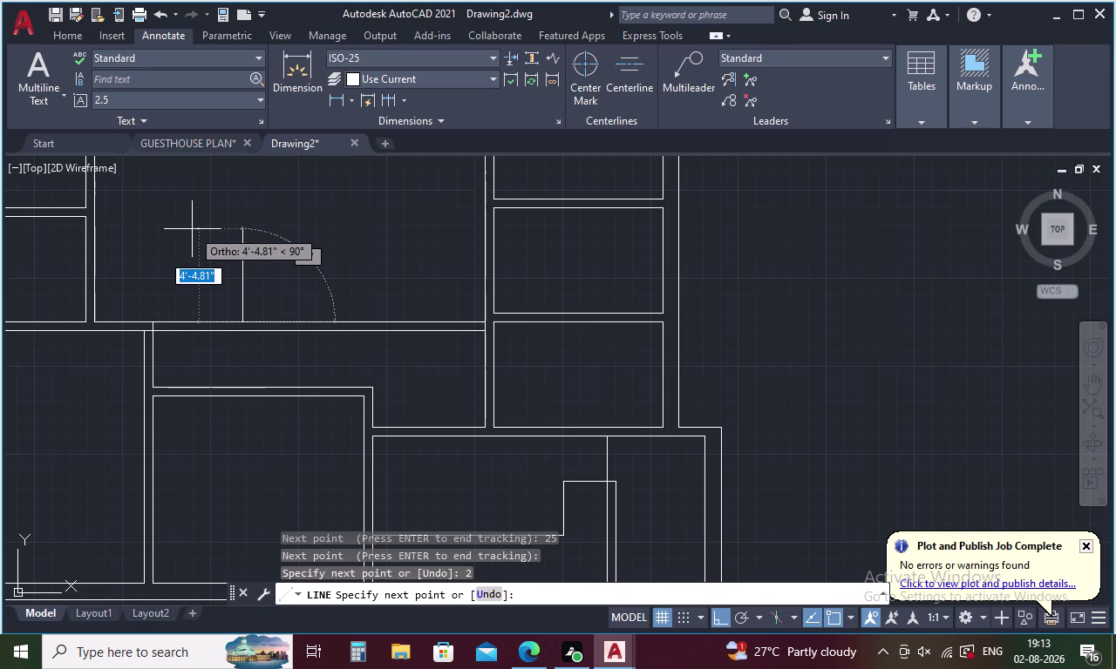
key(2)
key(Return)
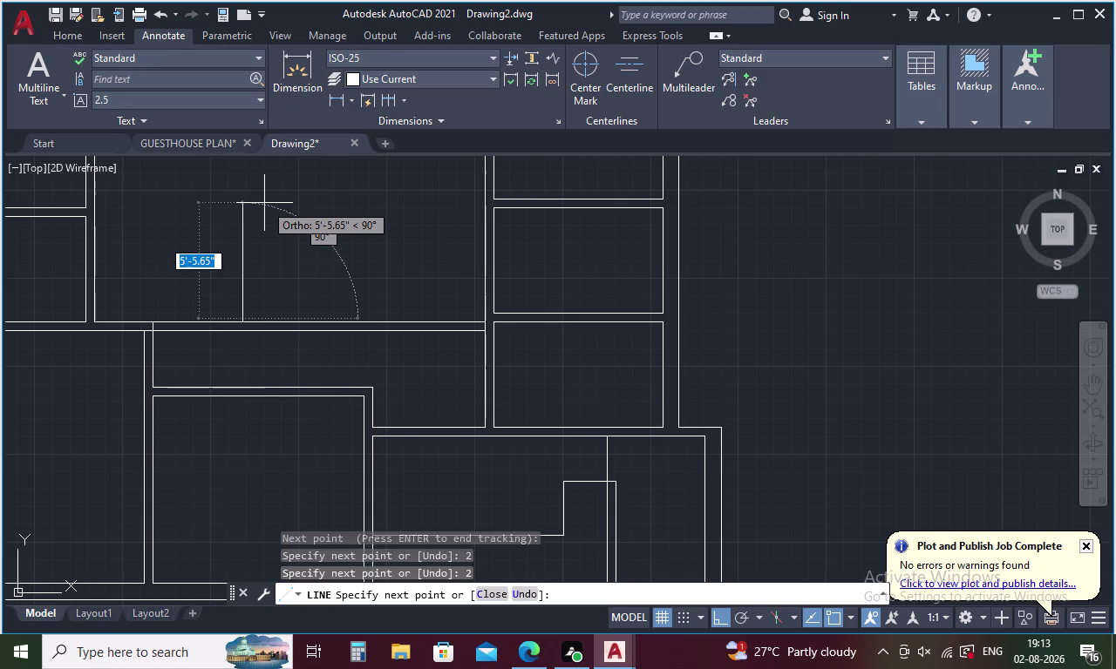
key(Escape)
scroll(up, 3)
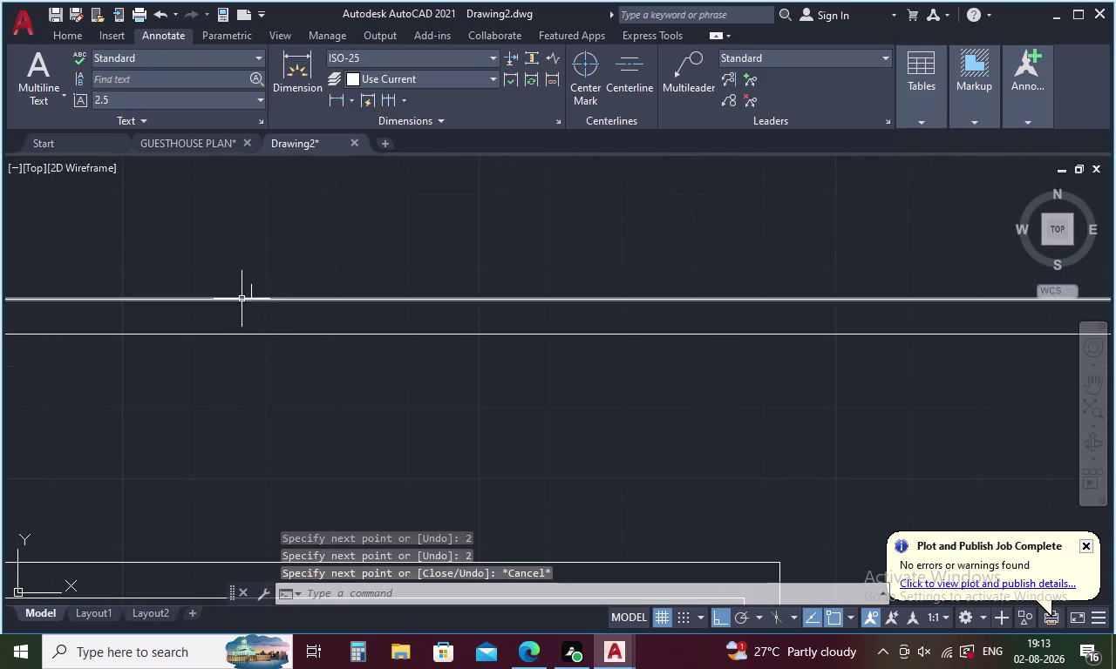
click(250, 290)
key(Delete)
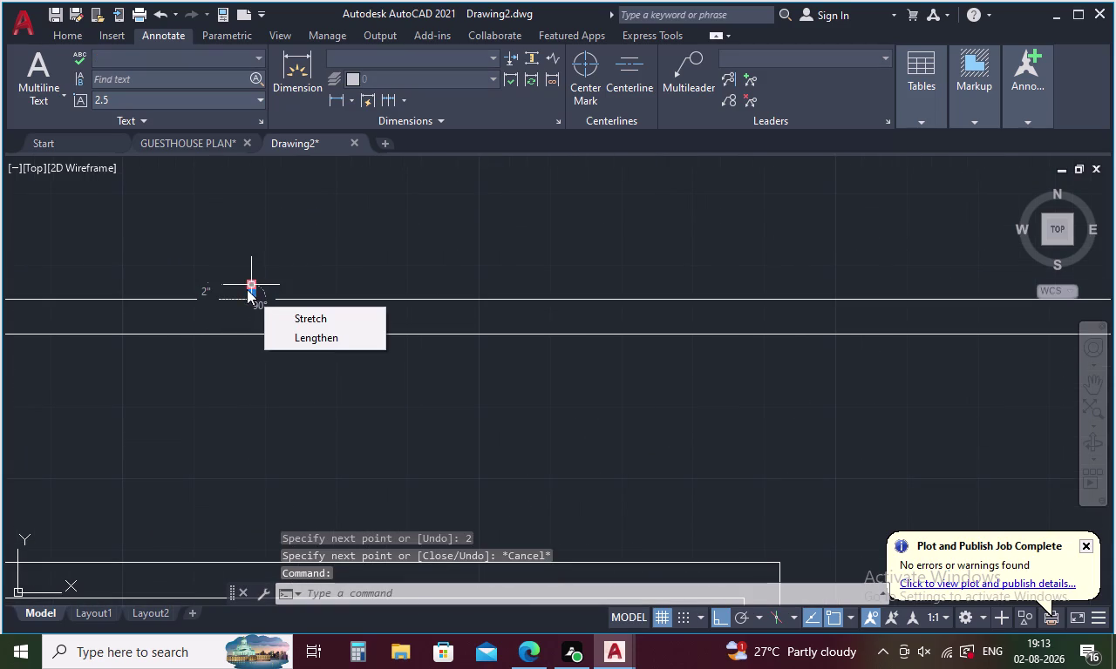
scroll(down, 3)
scroll(up, 3)
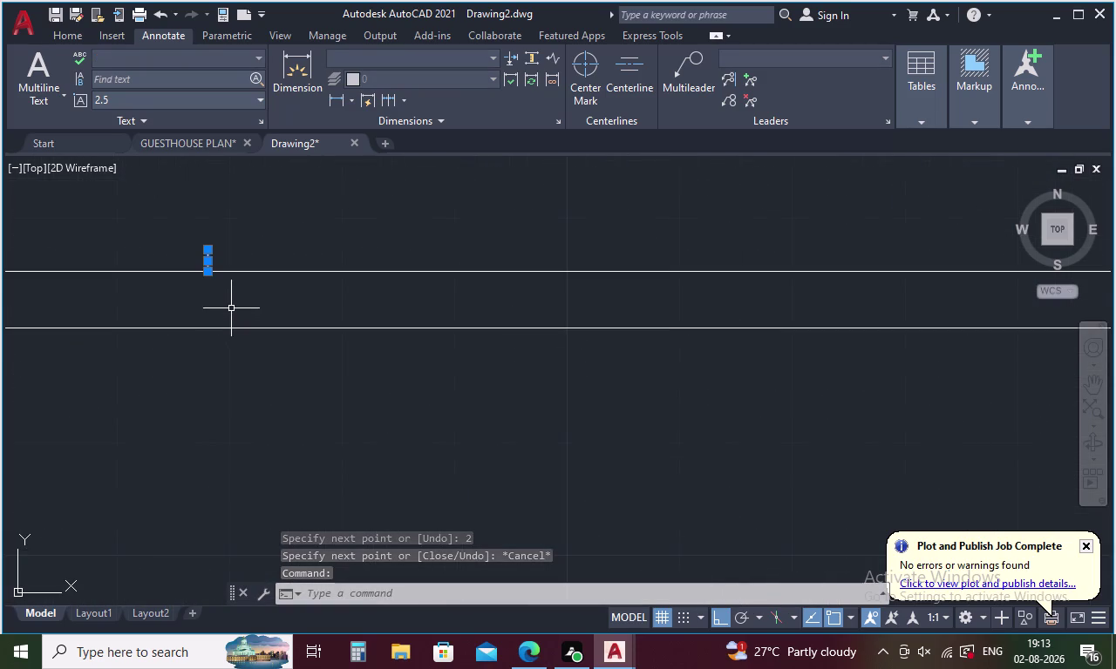
key(Delete)
scroll(down, 3)
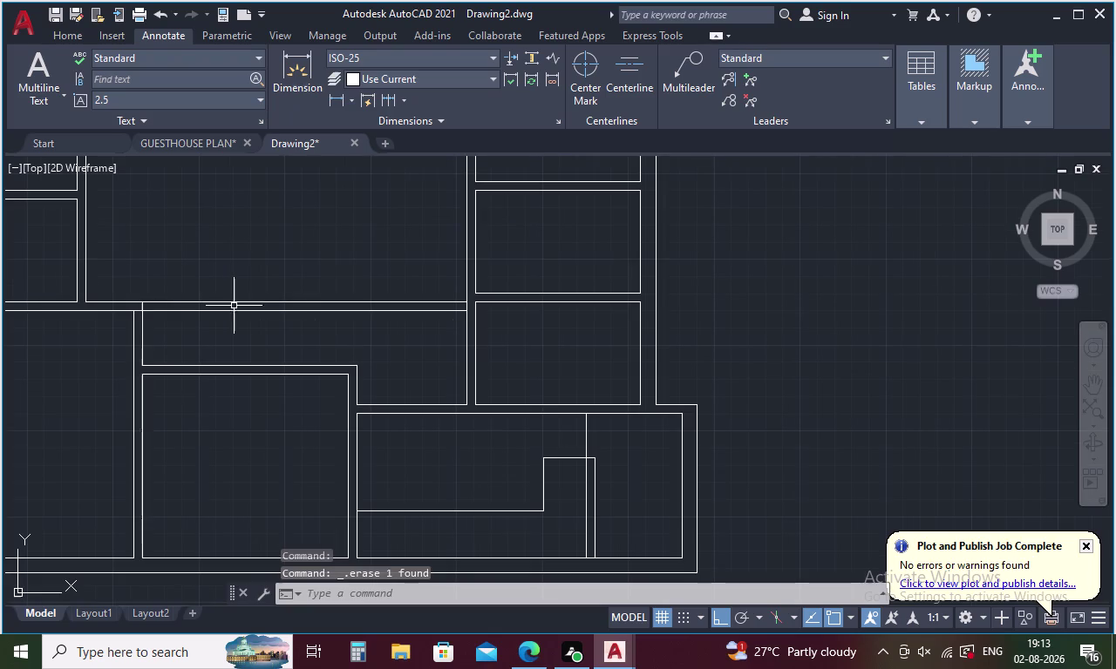
Try a line start tracked 25 from the wall, then cancel it.
key(l)
key(Return)
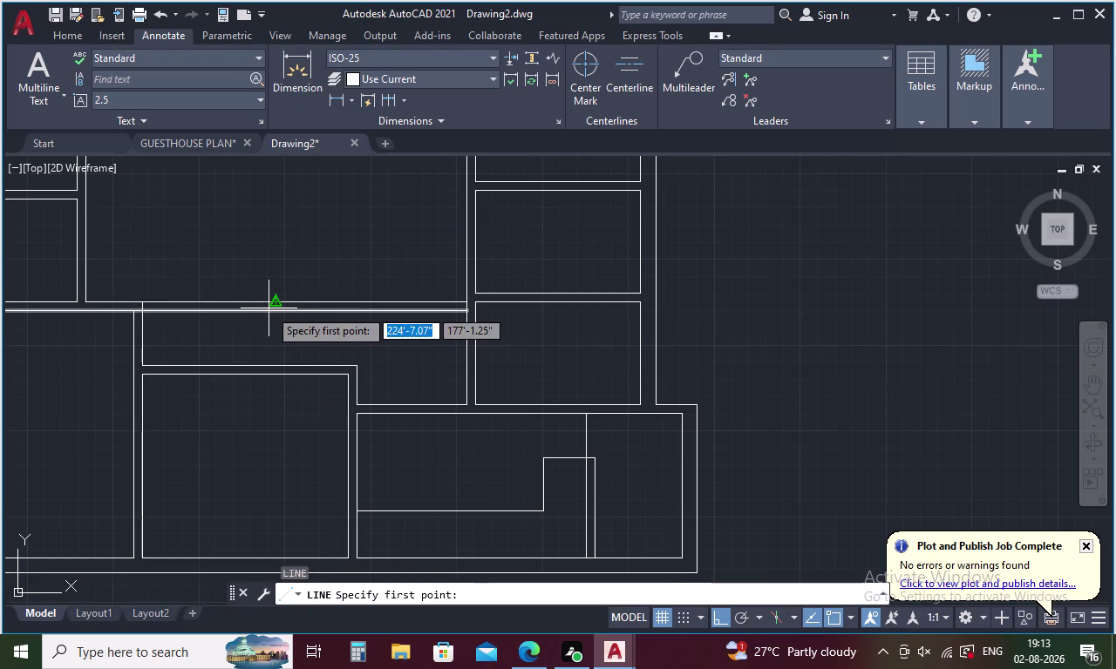
text(TK)
key(Return)
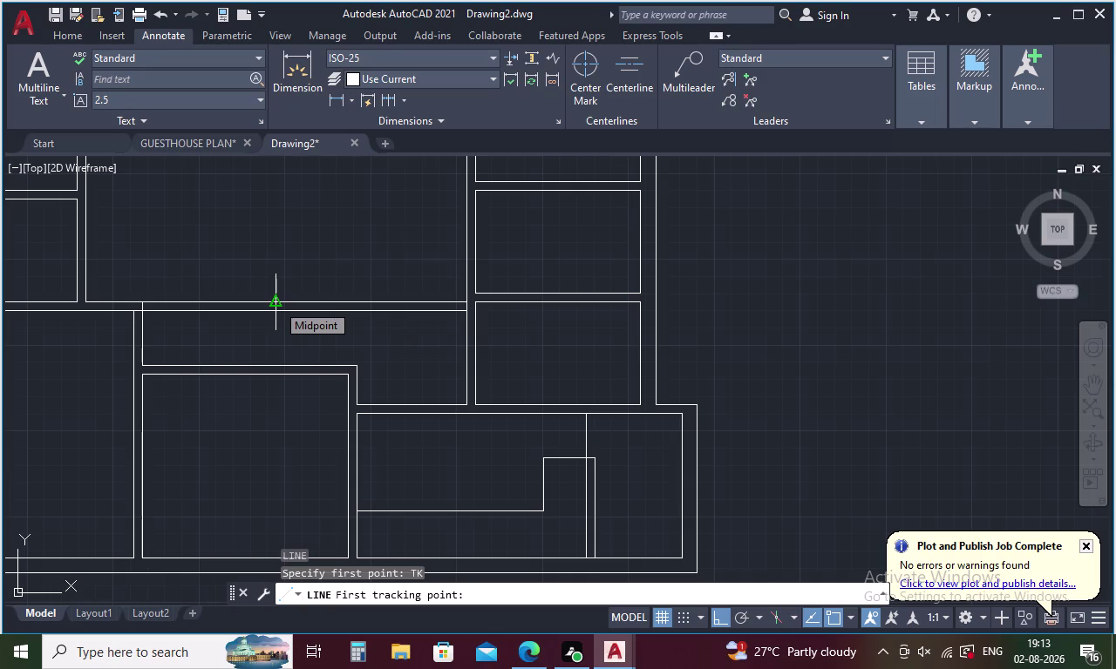
text(TL)
key(BackSpace)
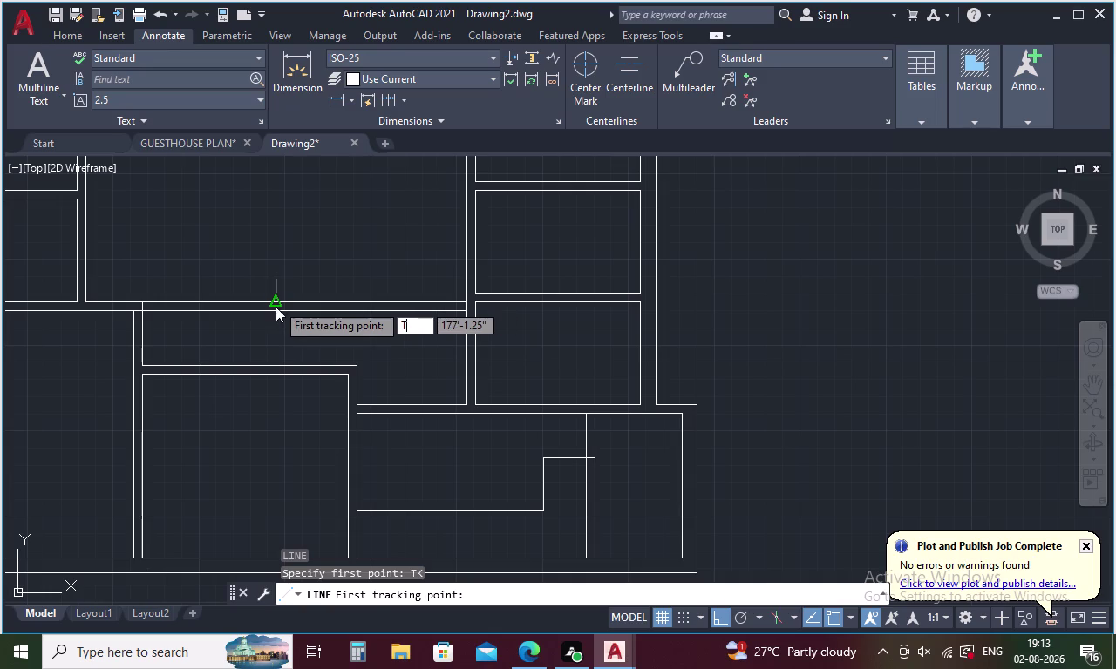
key(k)
key(Return)
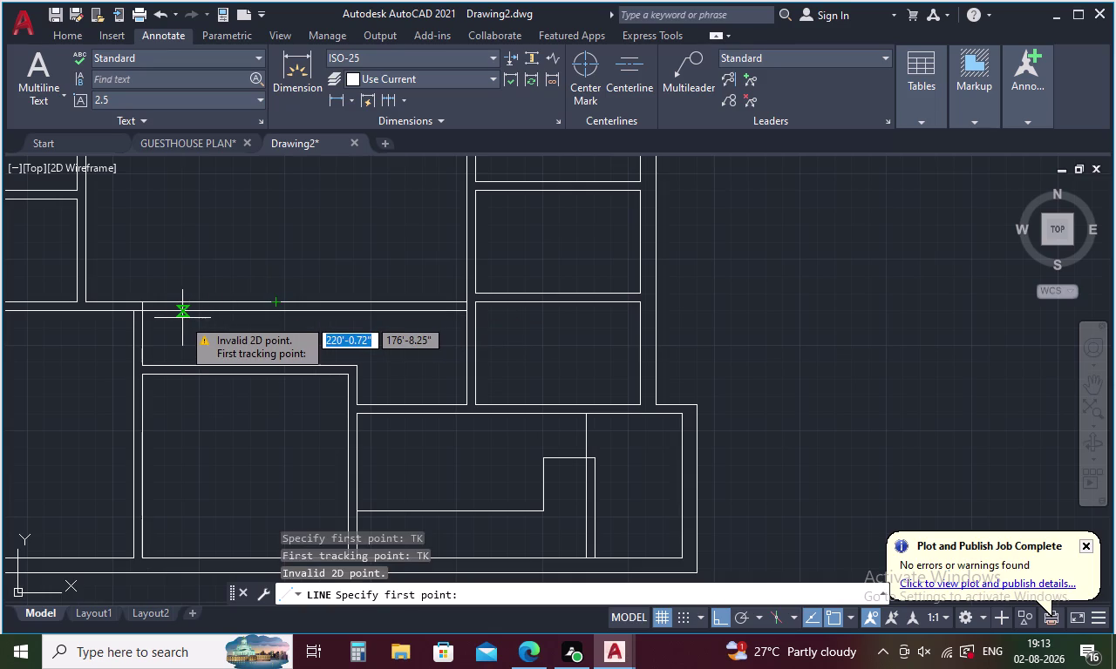
text(25)
key(Return)
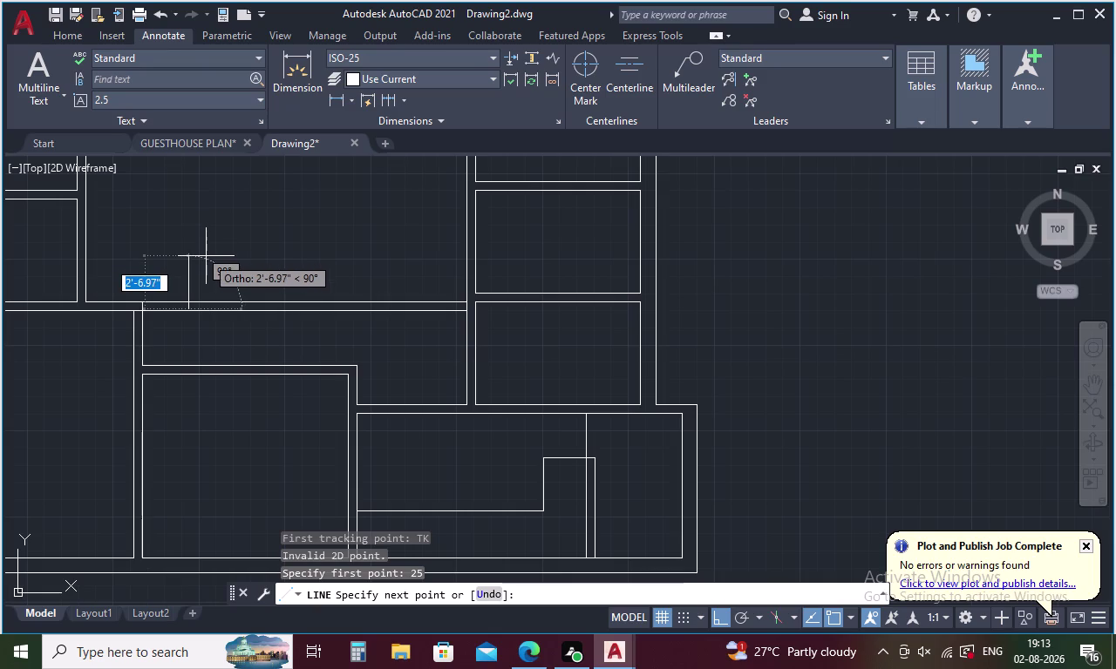
key(Escape)
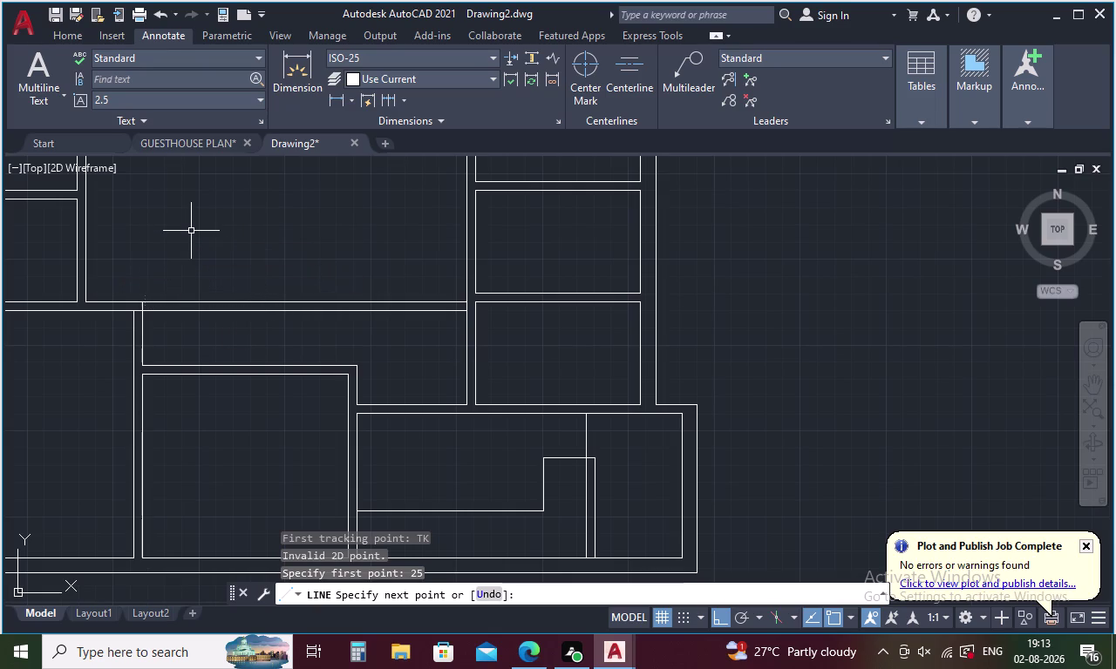
Start a line at a point tracked 25 from the wall reference point.
key(l)
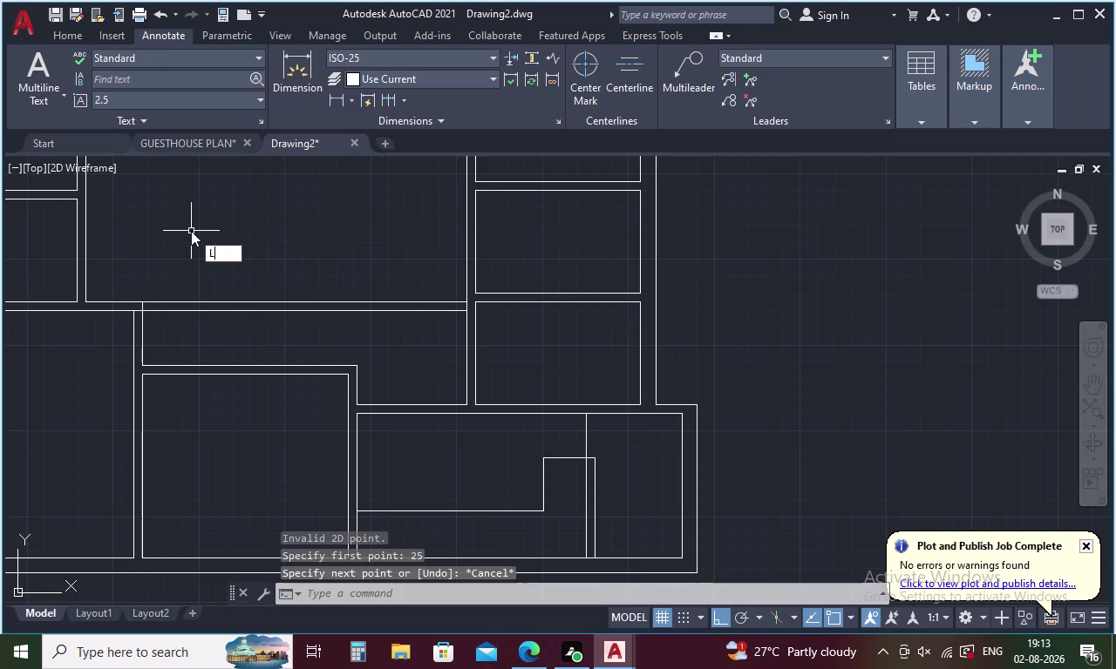
key(Return)
click(276, 300)
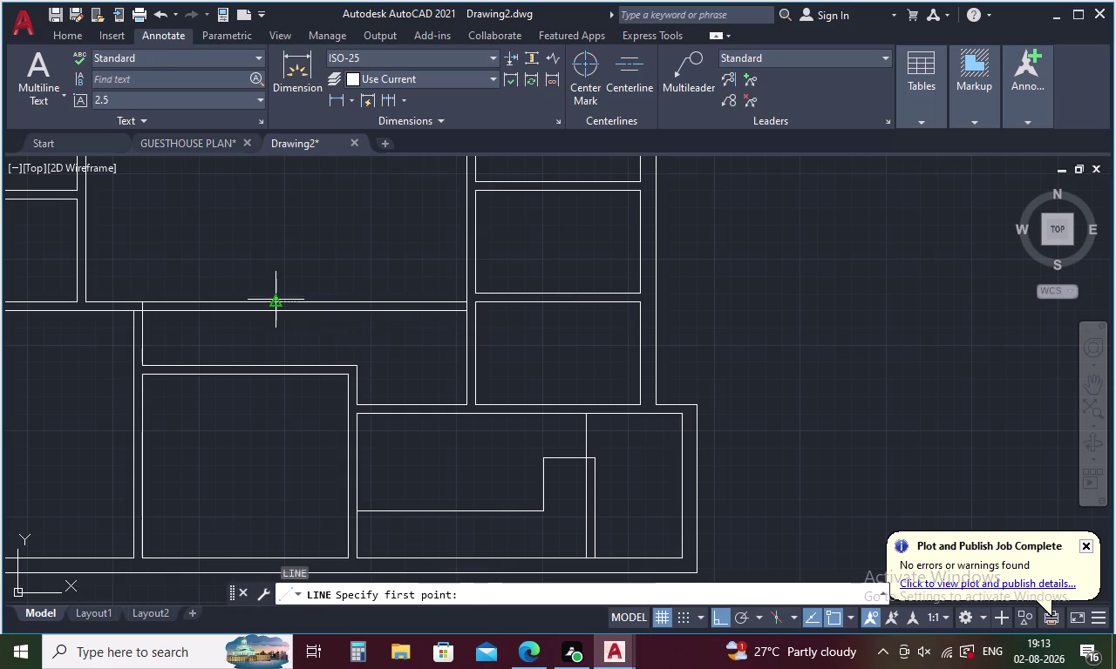
text(TK)
key(Return)
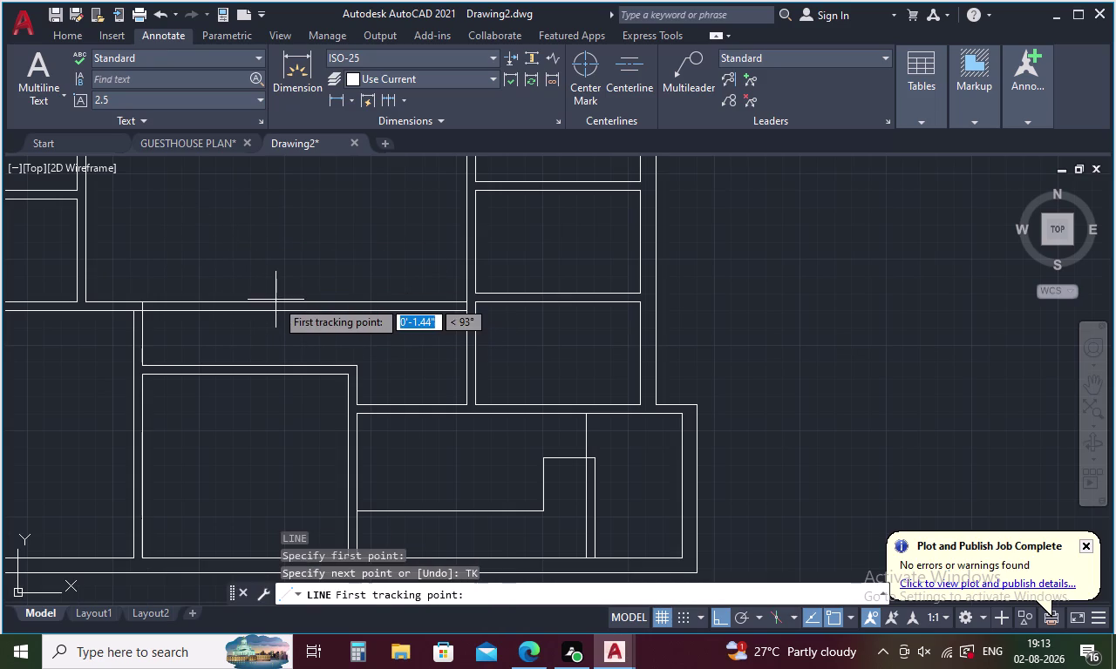
click(272, 302)
text(2)
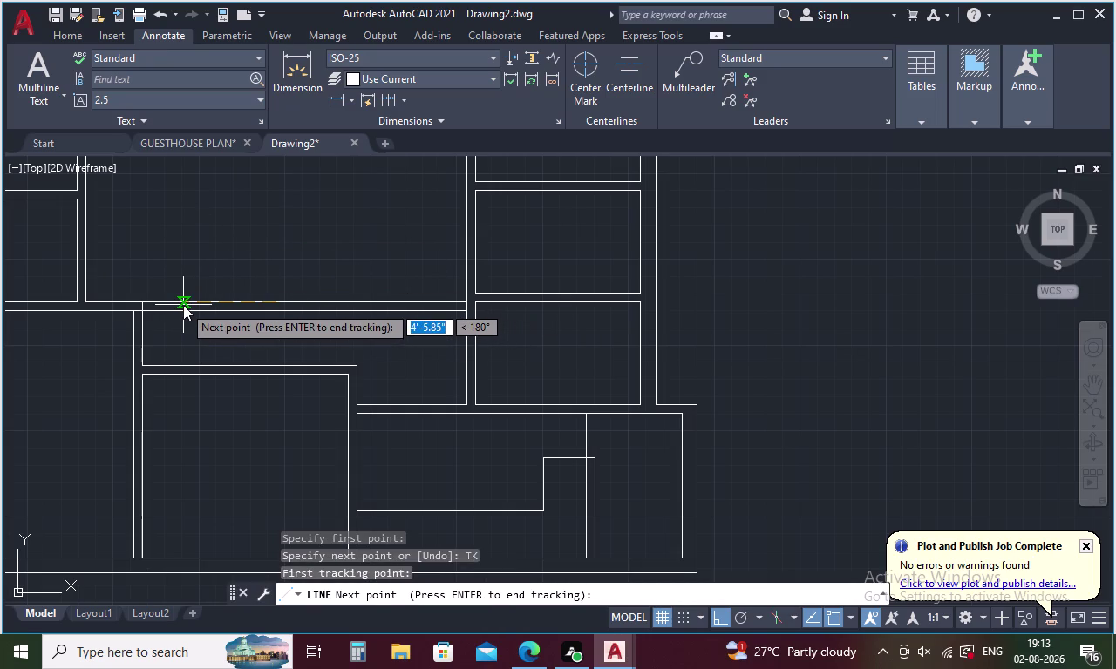
text(5)
key(Return)
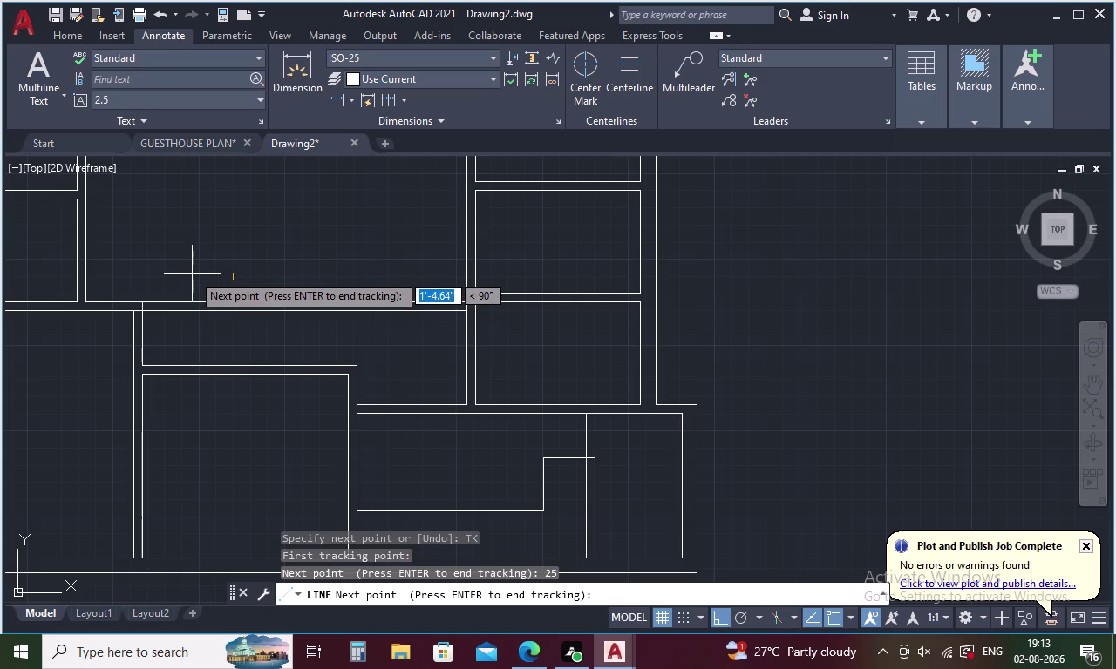
key(space)
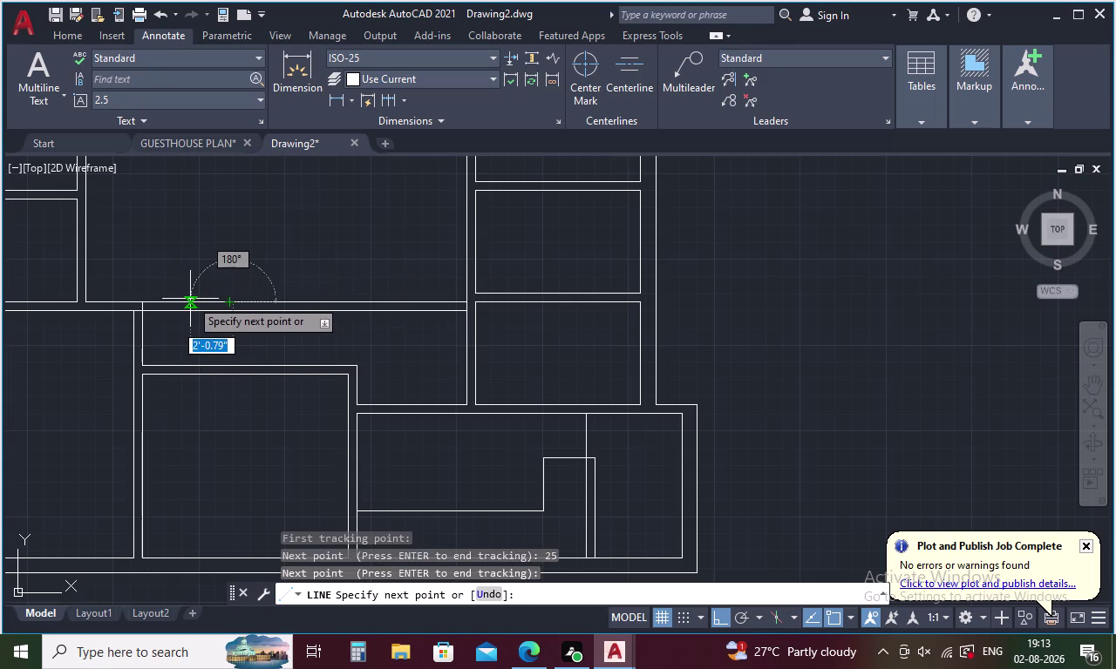
Draw two 2' partition segments, then end the line command.
text(2')
key(Return)
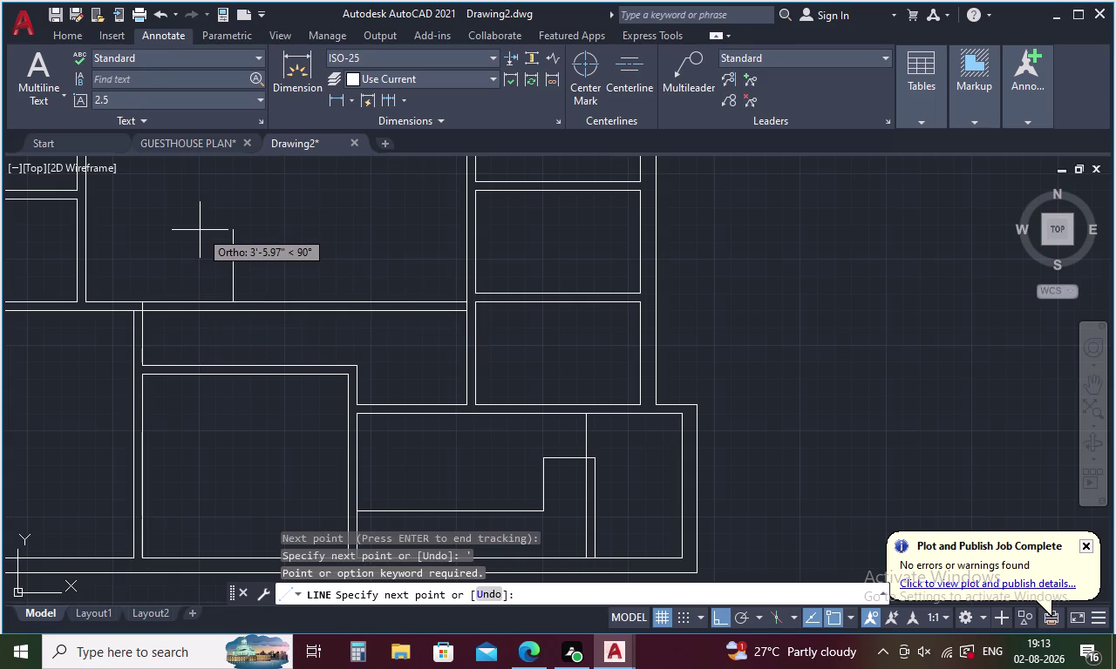
key(2)
key(apostrophe)
key(Return)
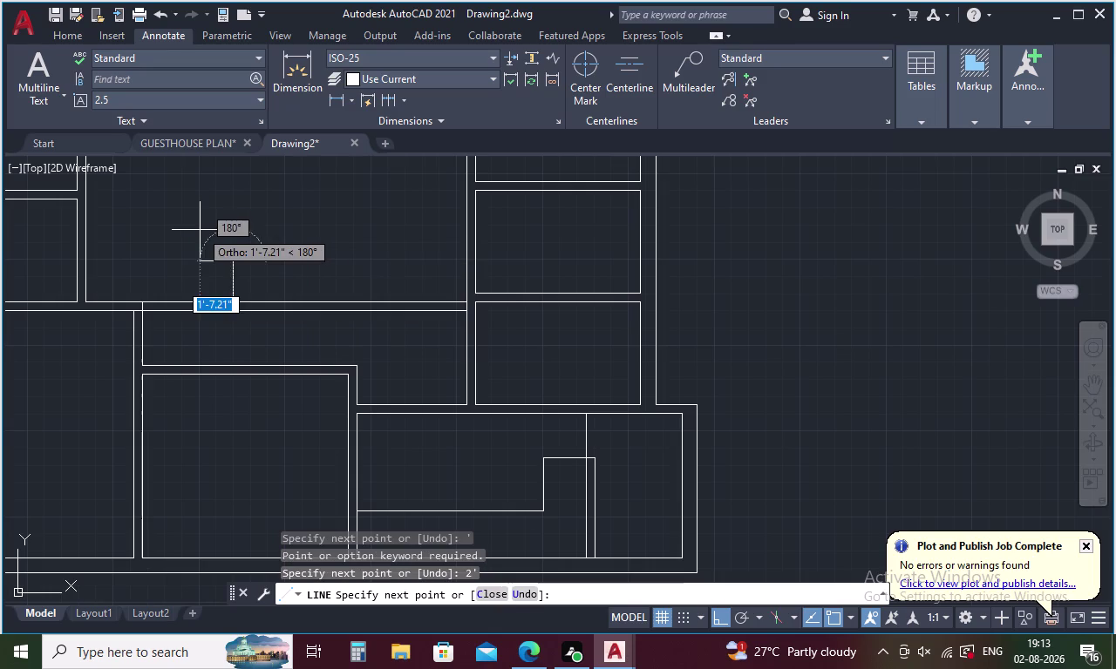
middle_drag(204, 213, 180, 334)
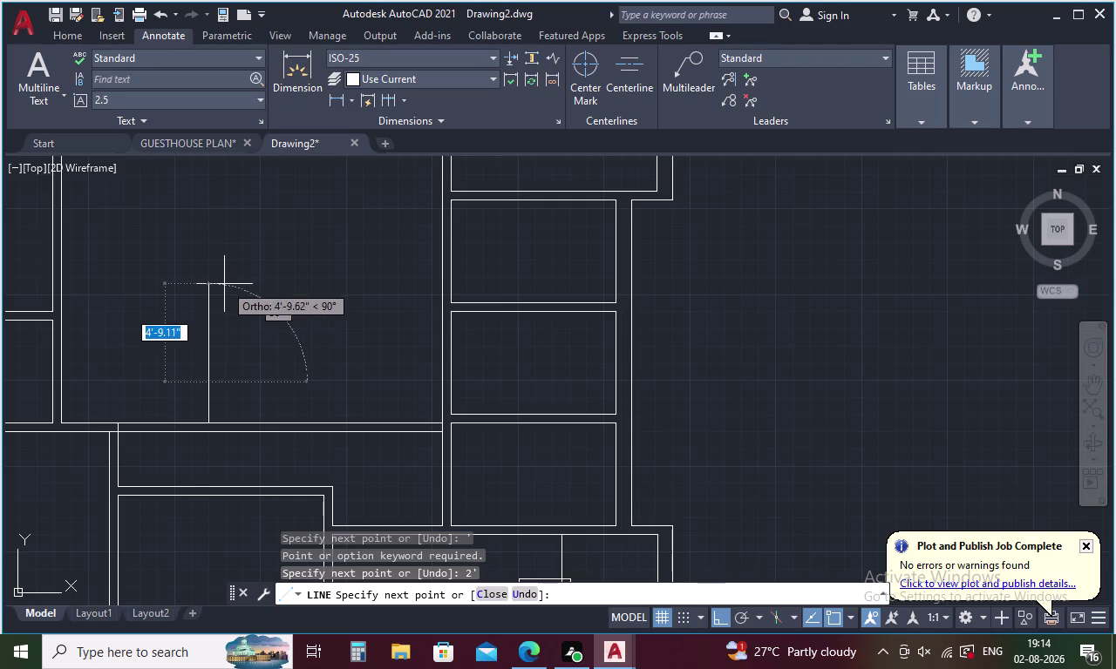
key(Escape)
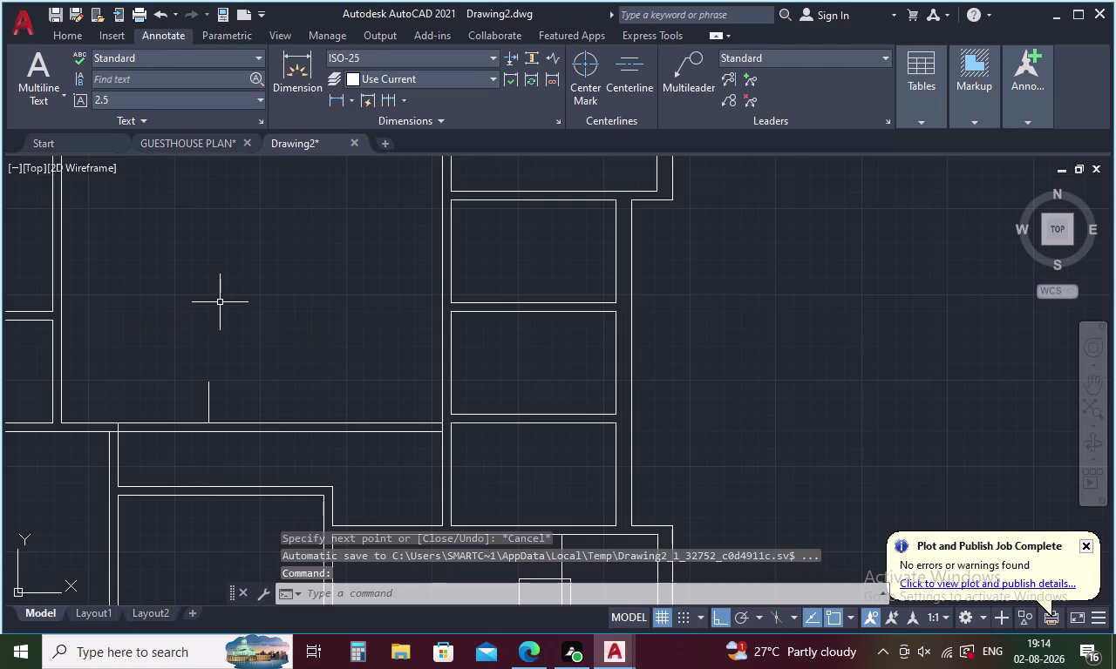
Fence-trim the partition stub off the lower wall.
text(TR)
key(Return)
key(Return)
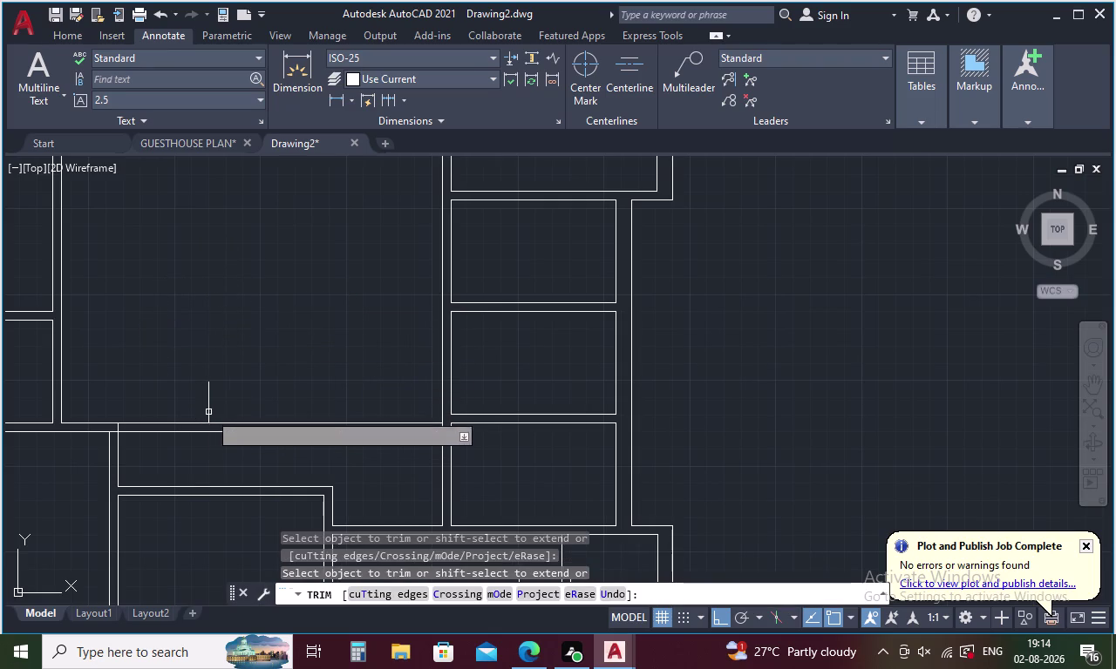
drag(236, 405, 197, 432)
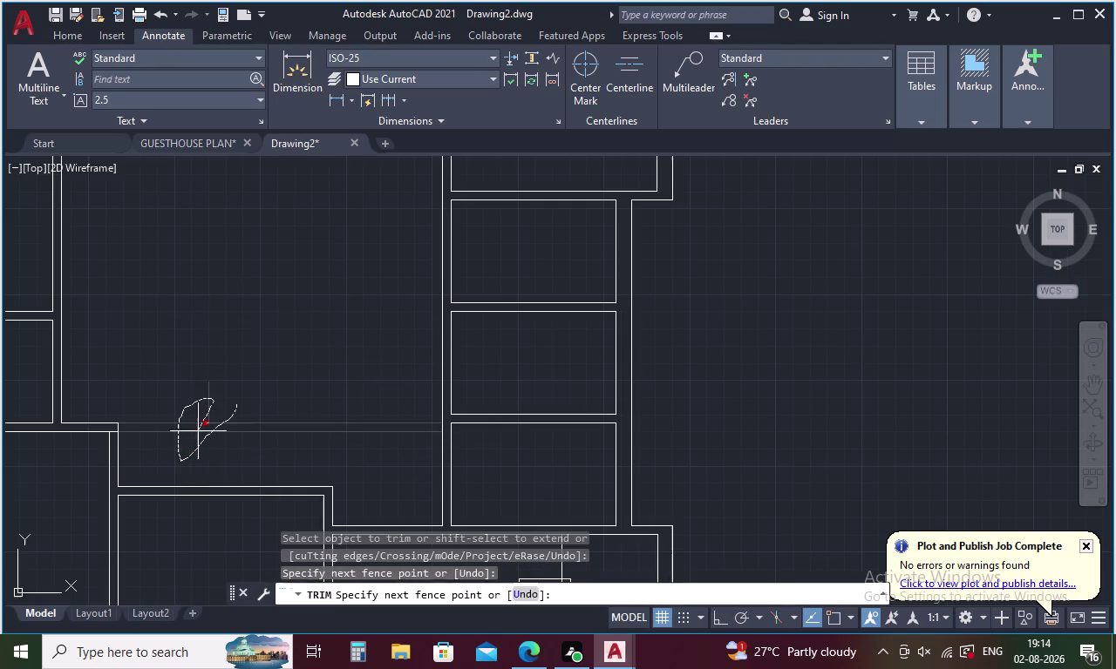
drag(196, 432, 193, 432)
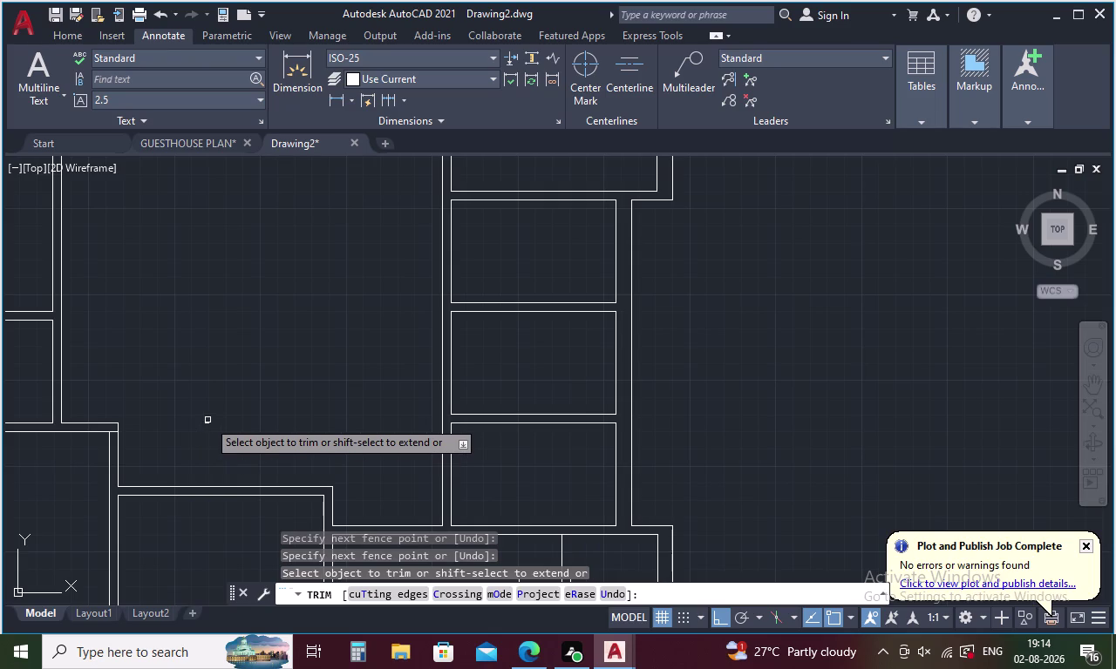
click(206, 422)
key(Escape)
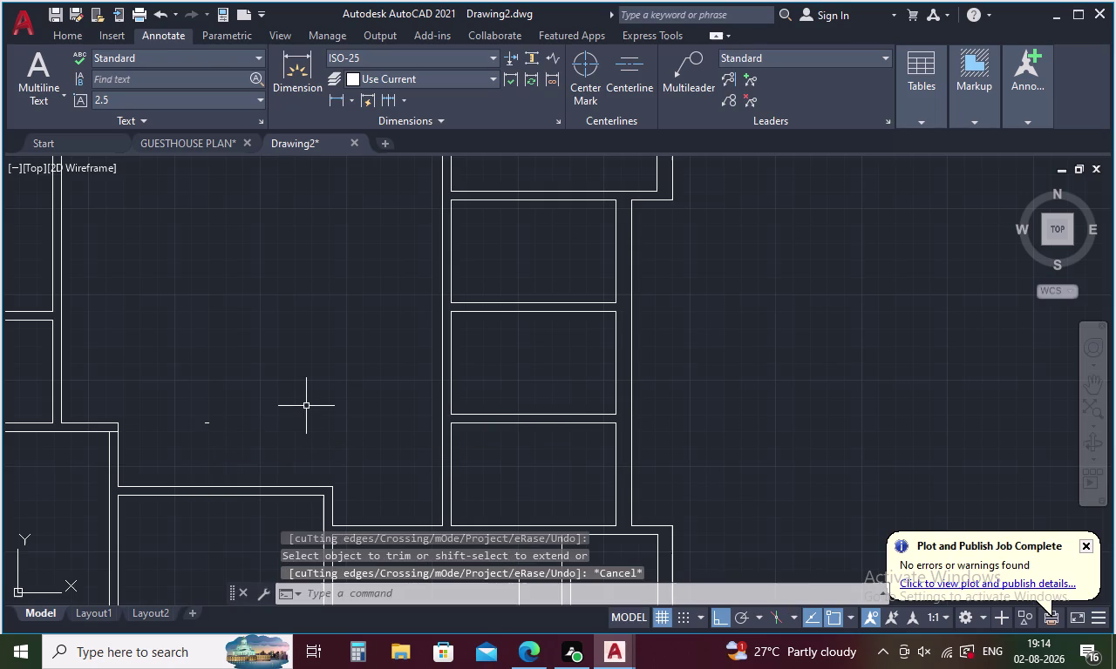
Draw a wall line from the corner to the far wall and delete the leftover stub.
key(l)
key(Return)
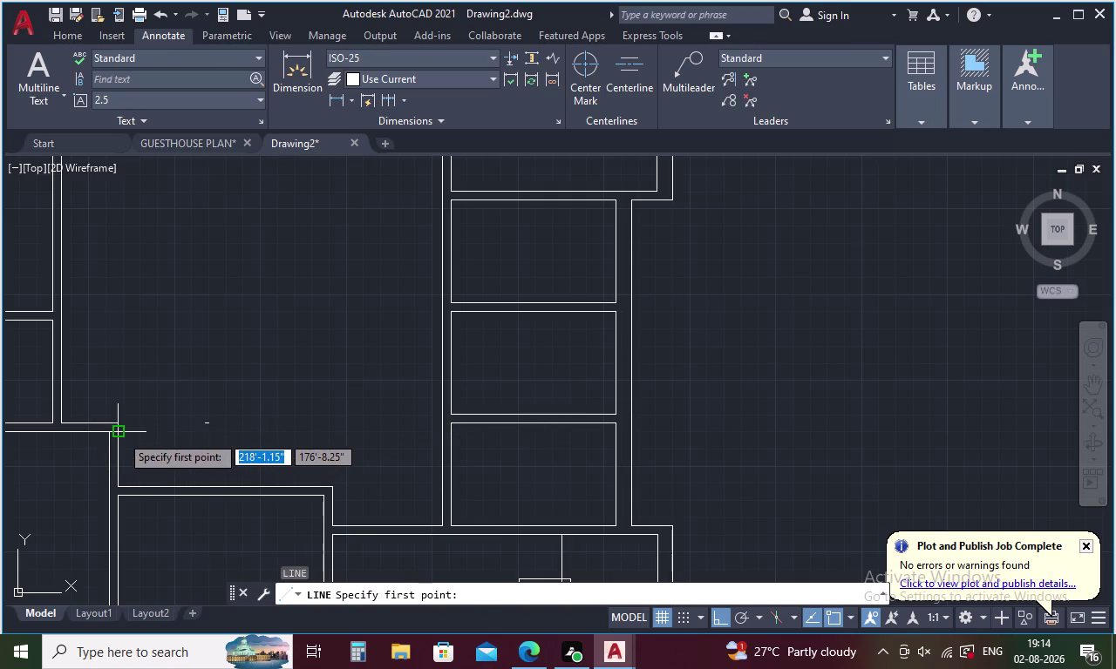
click(120, 435)
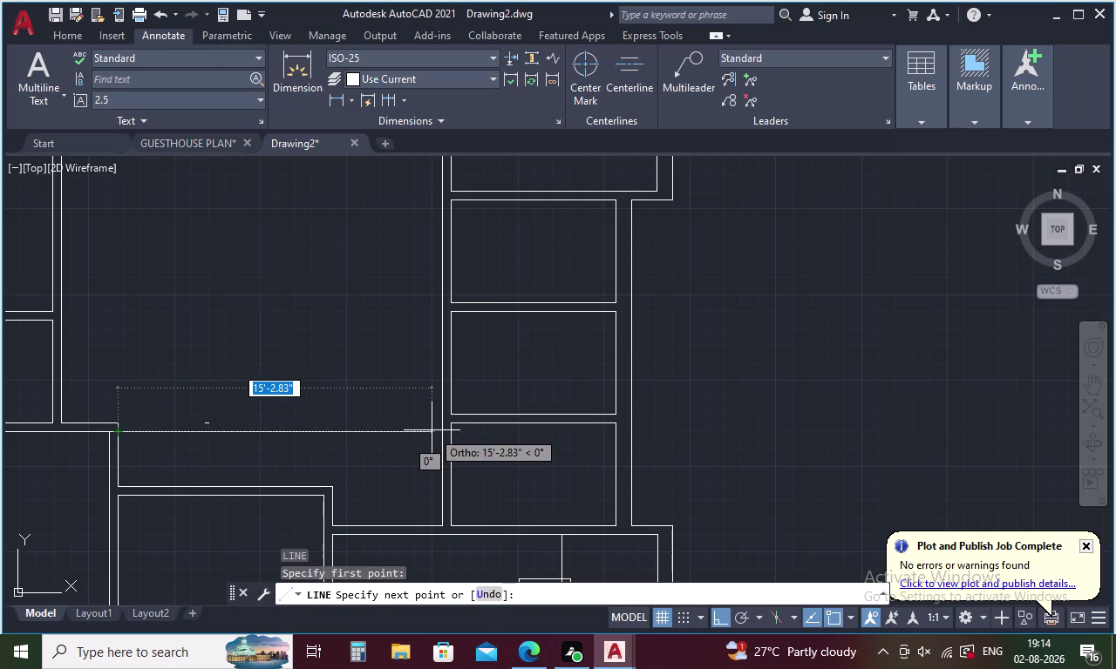
click(442, 433)
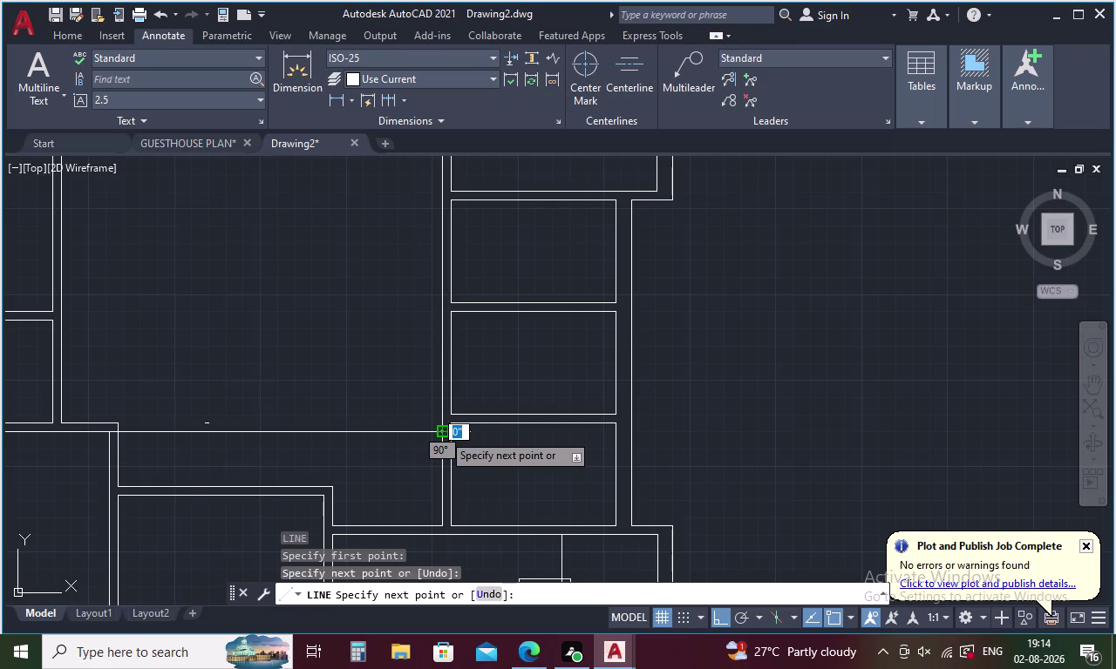
key(Escape)
click(207, 425)
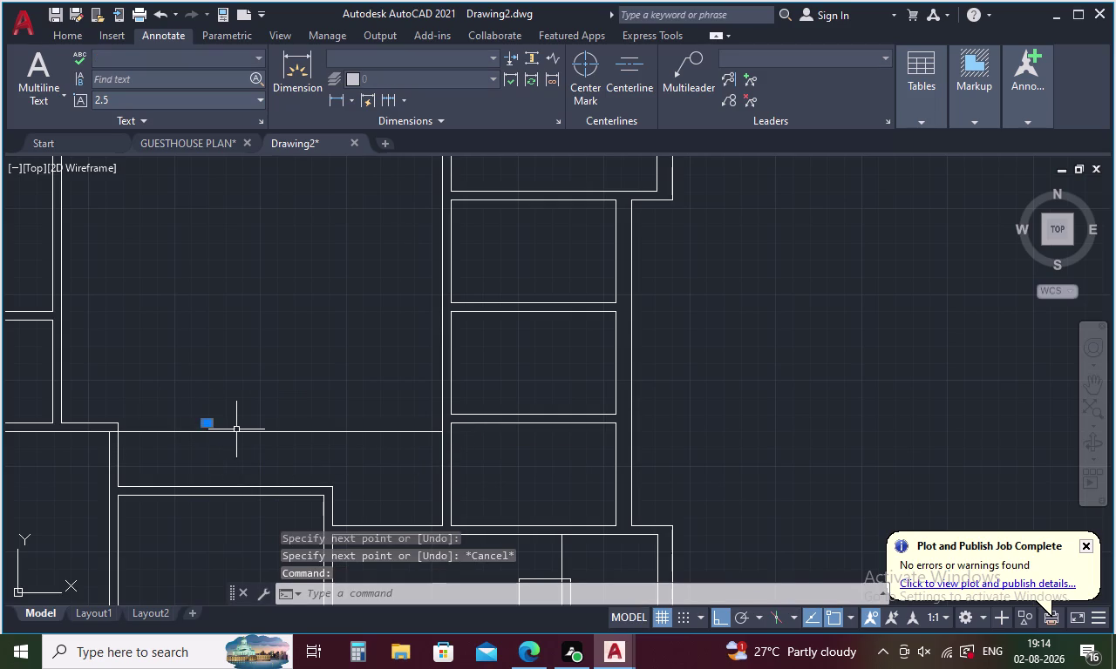
key(Delete)
Draw a 25' line from the lower wall along the corridor.
key(l)
key(Return)
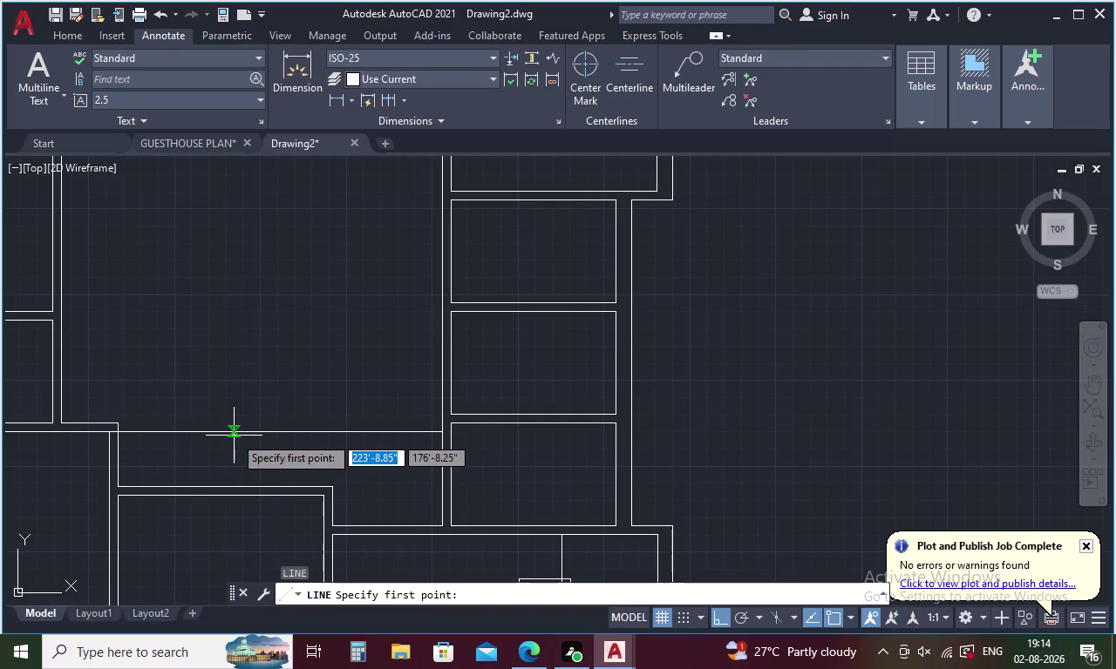
scroll(up, 3)
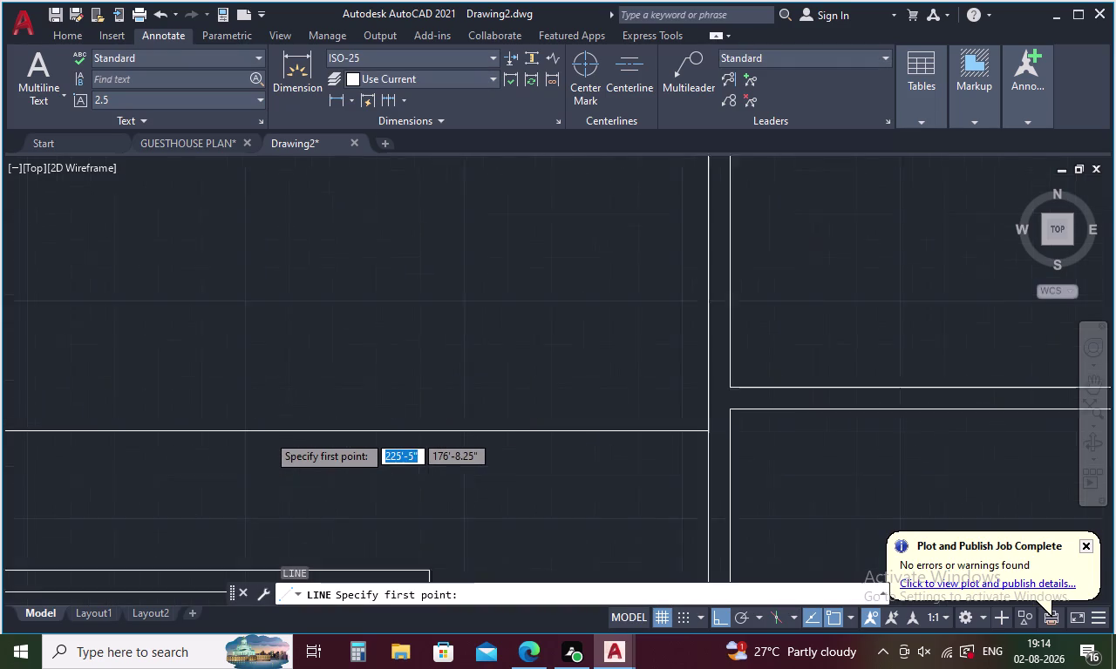
scroll(down, 3)
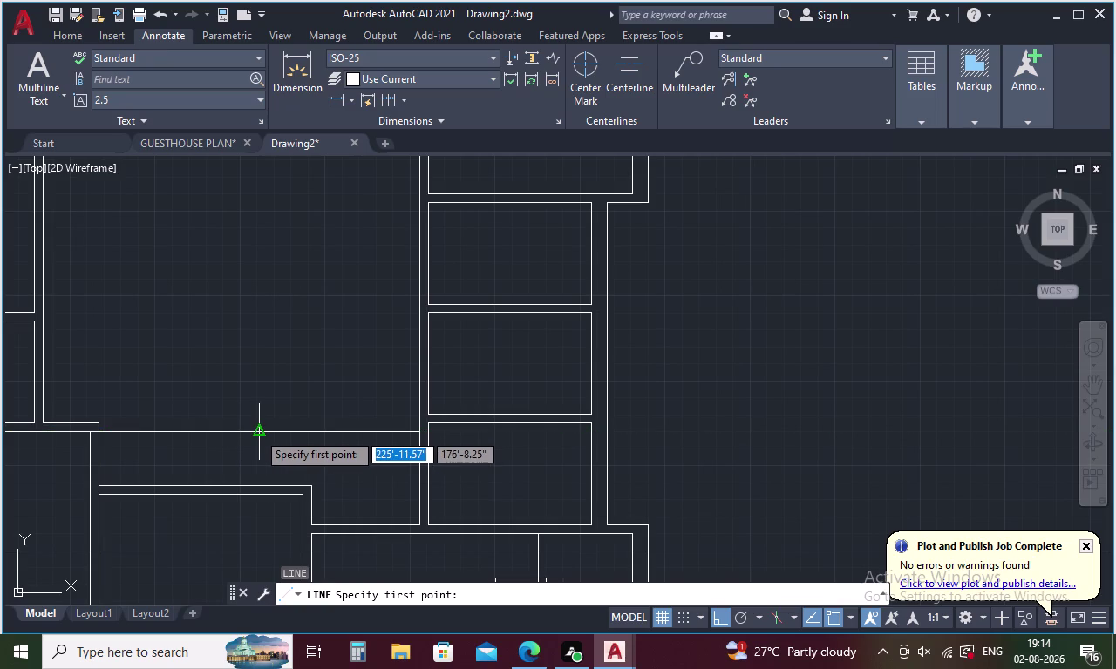
click(257, 432)
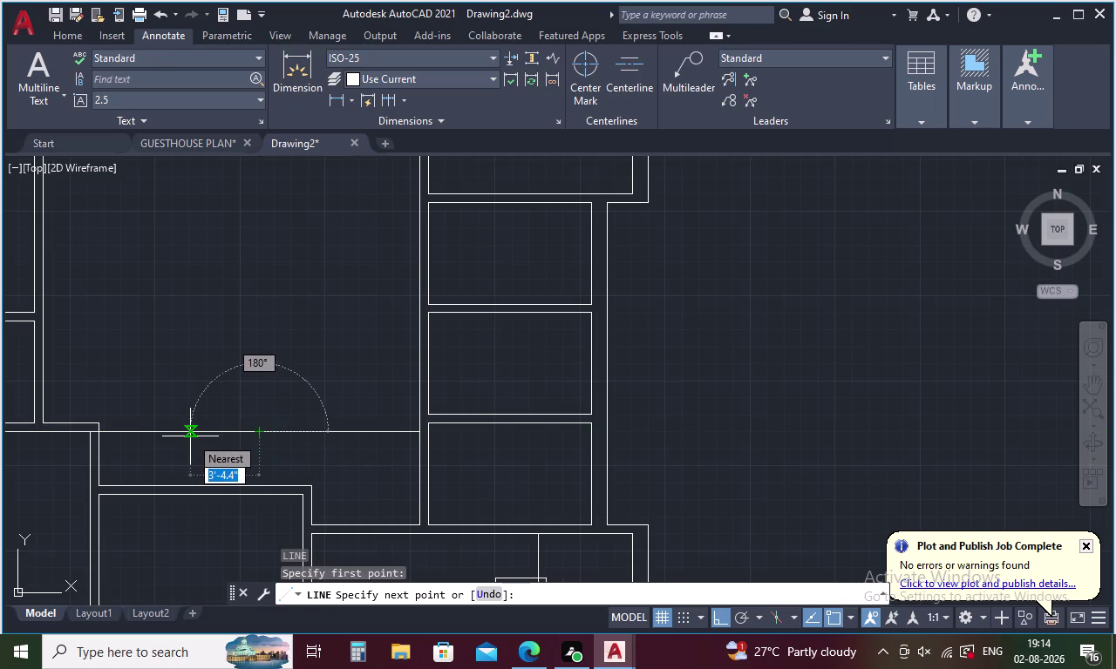
key(2)
key(5)
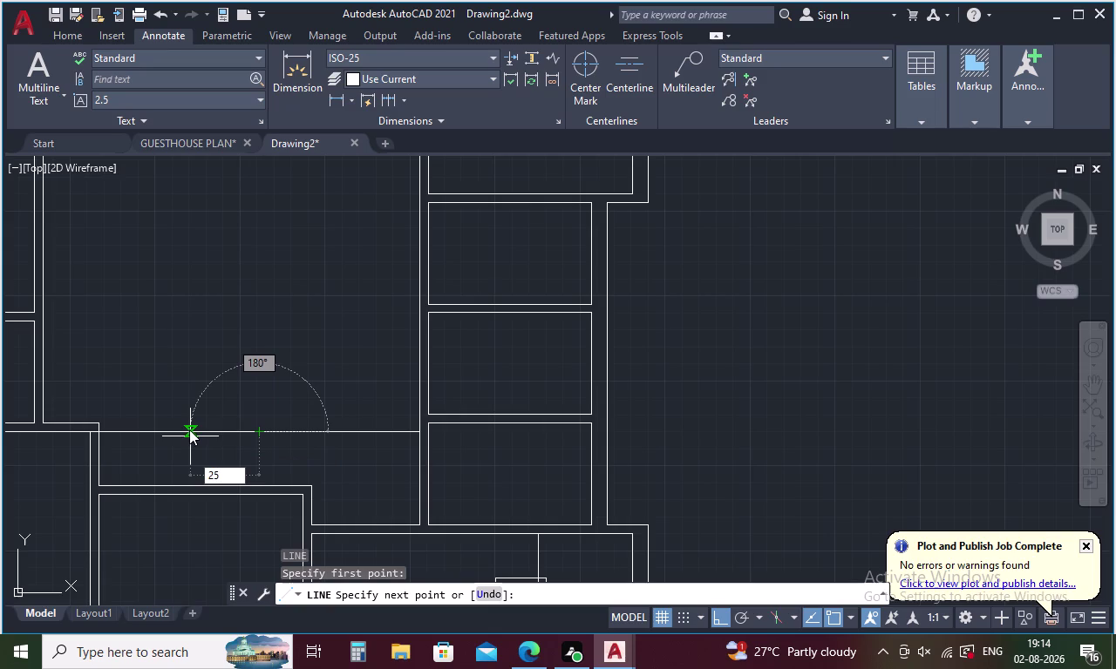
key(apostrophe)
key(Return)
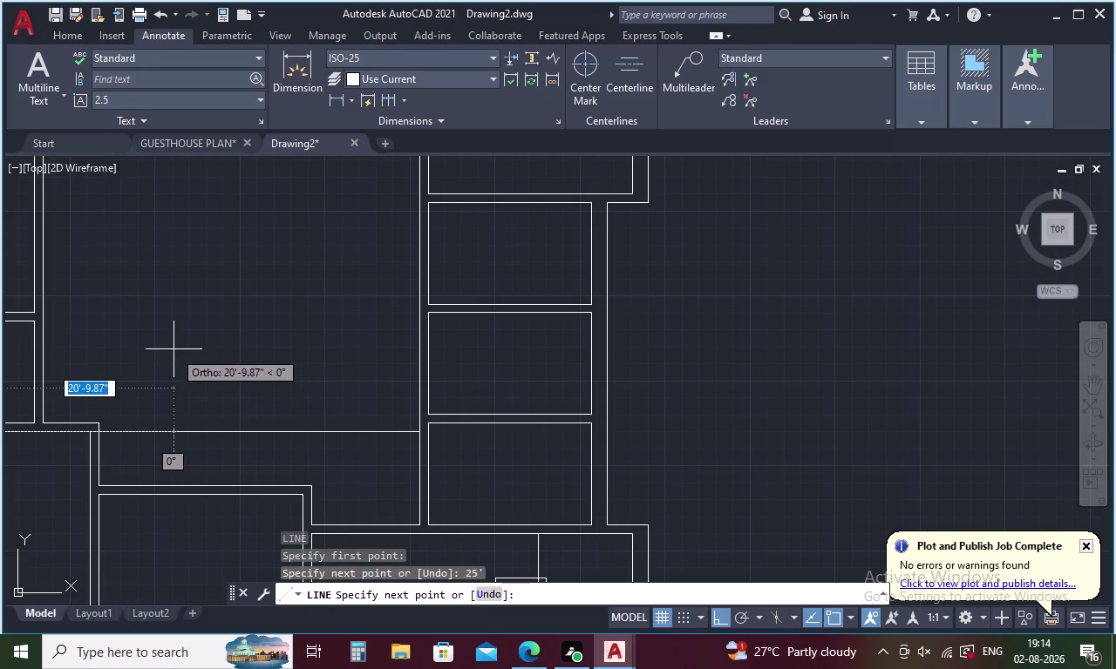
scroll(down, 3)
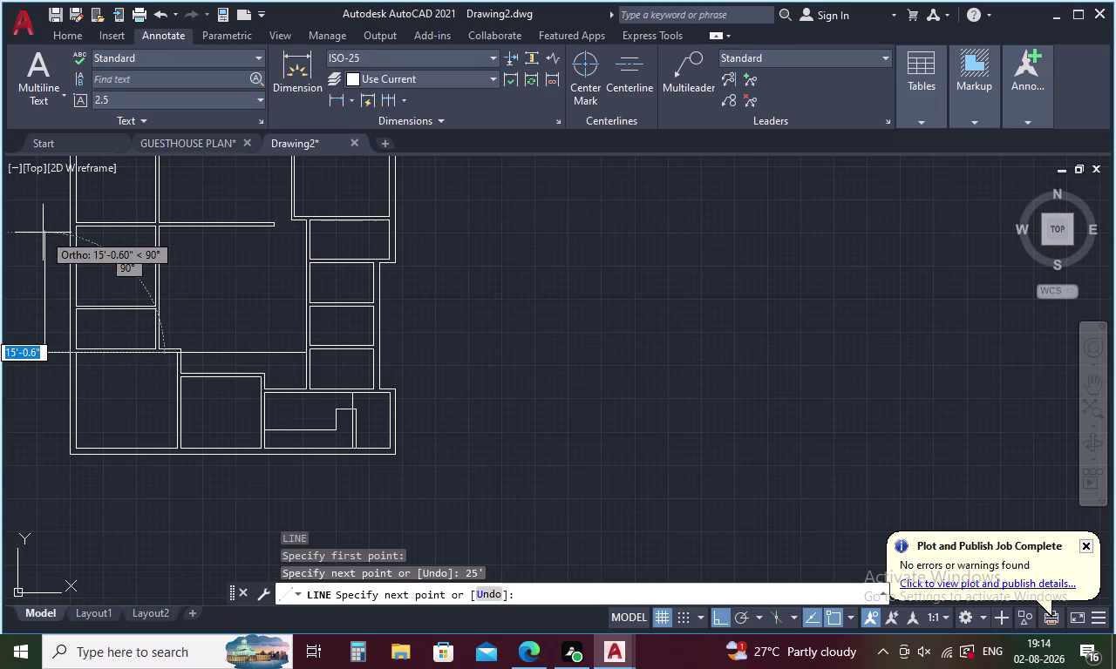
key(Escape)
click(60, 353)
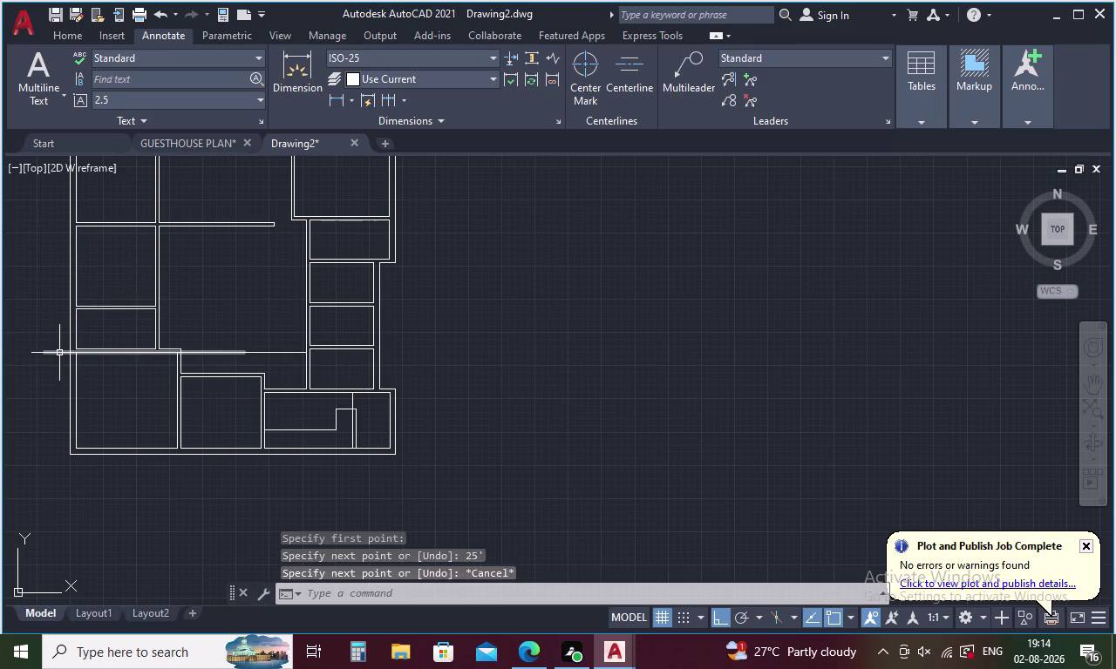
Delete the selected line and draw a new 25-unit line from the wall junction.
key(Delete)
key(l)
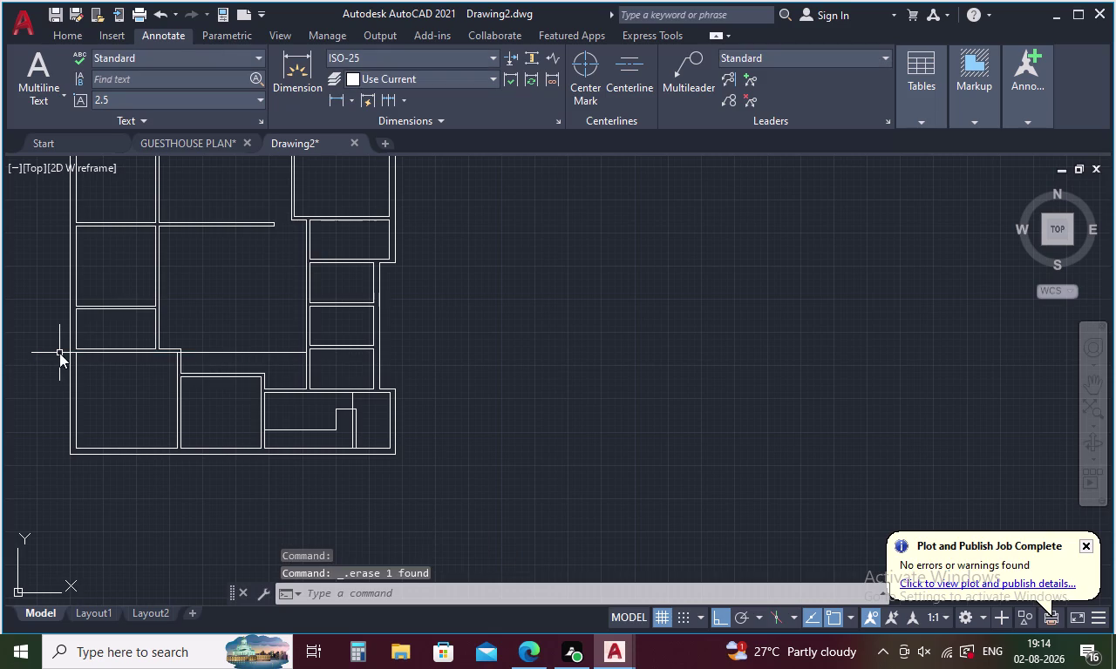
key(Return)
click(238, 350)
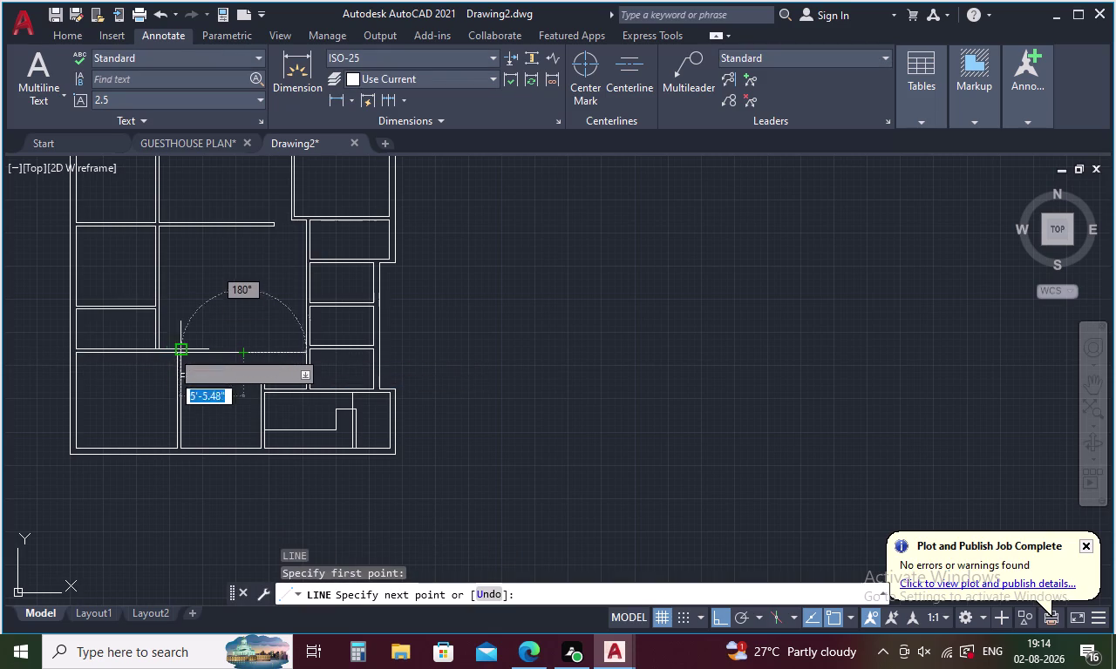
text(25)
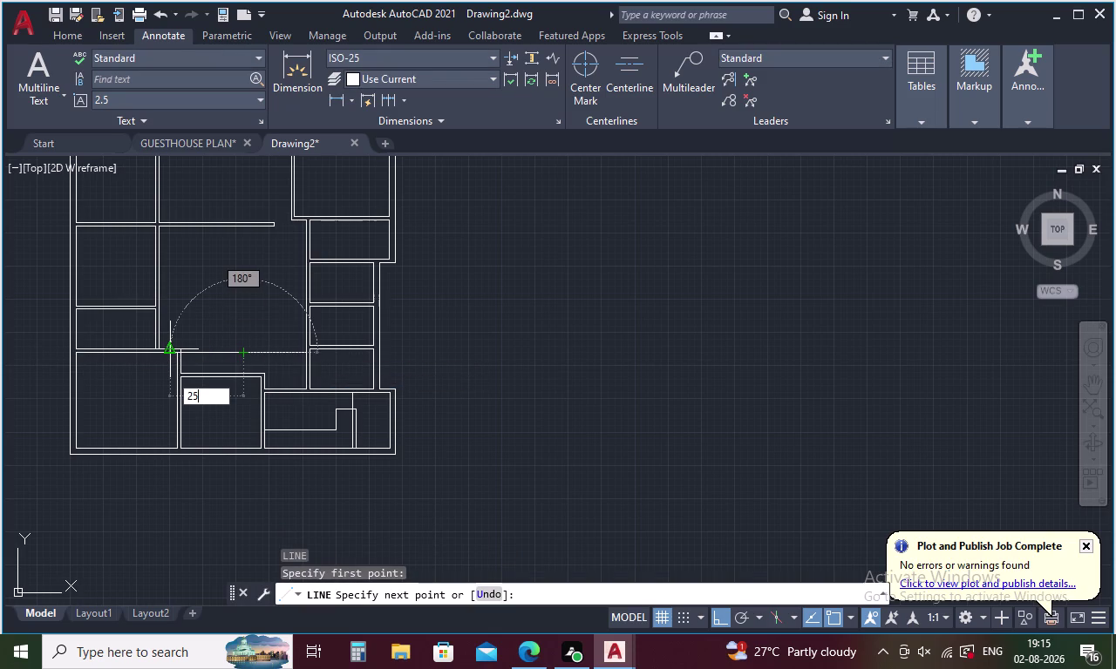
key(space)
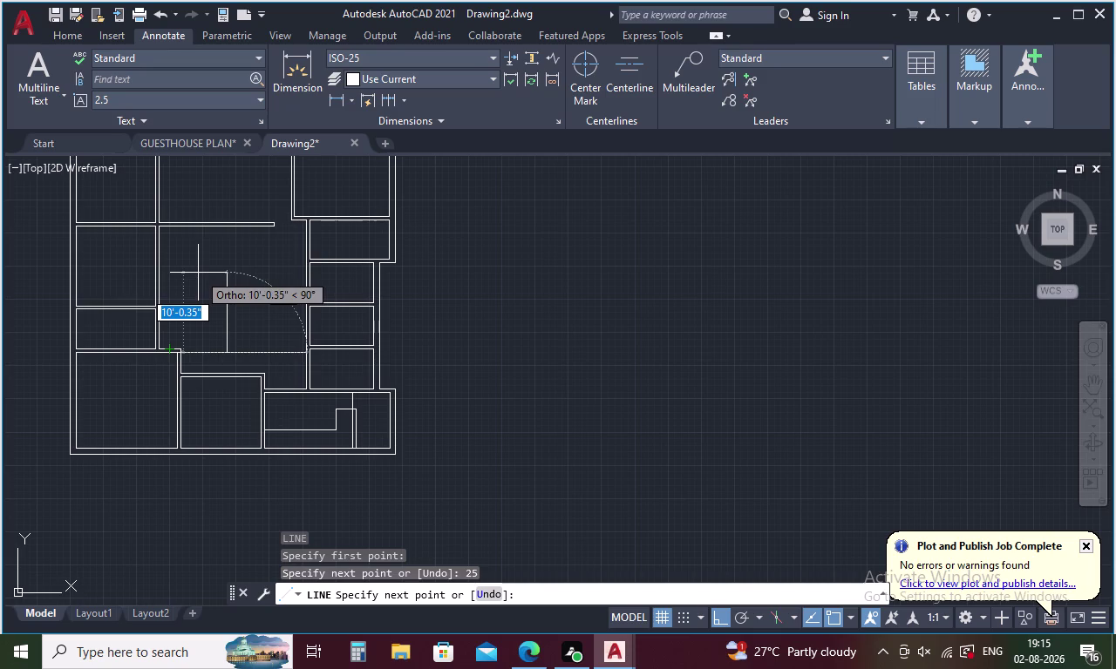
Add two 2' partition segments and end the line.
scroll(up, 3)
scroll(up, 3)
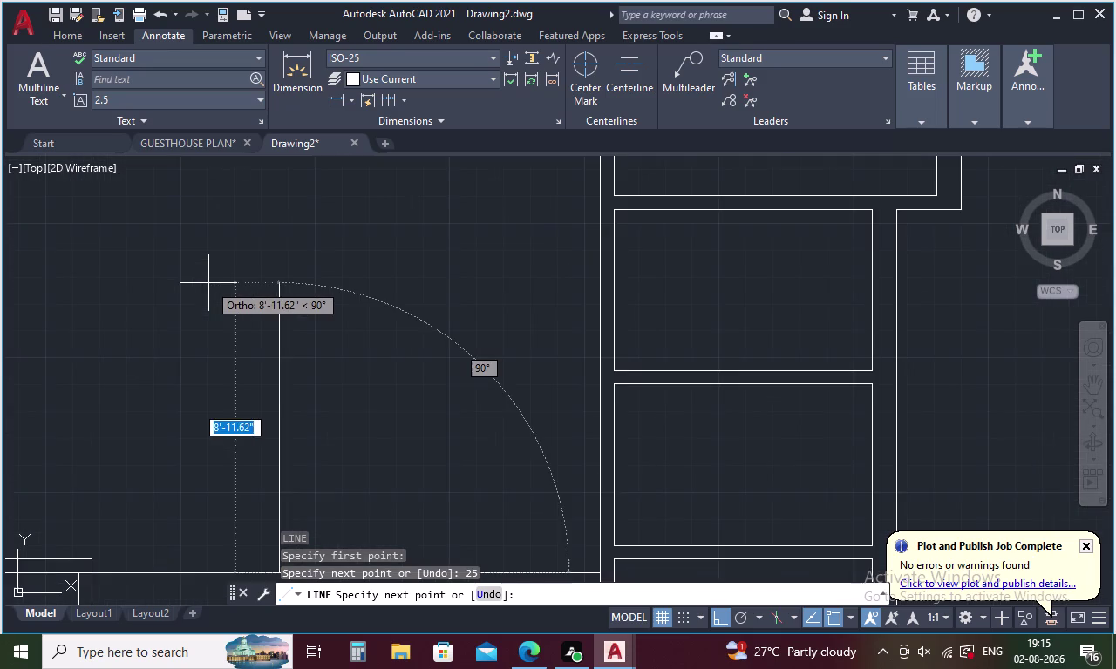
scroll(down, 3)
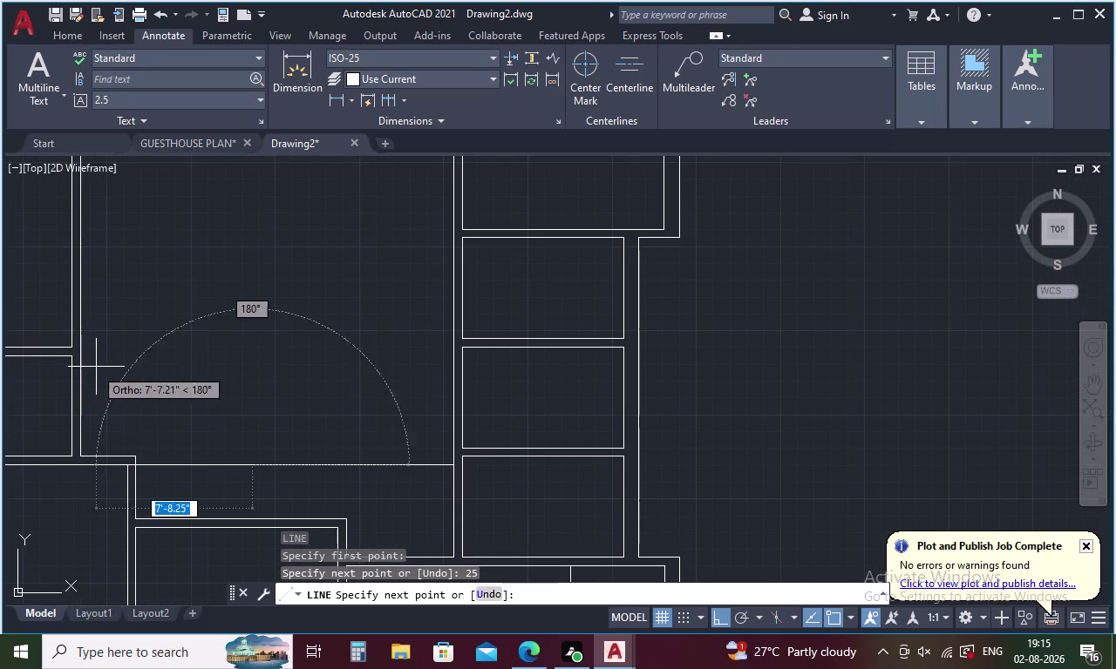
key(2)
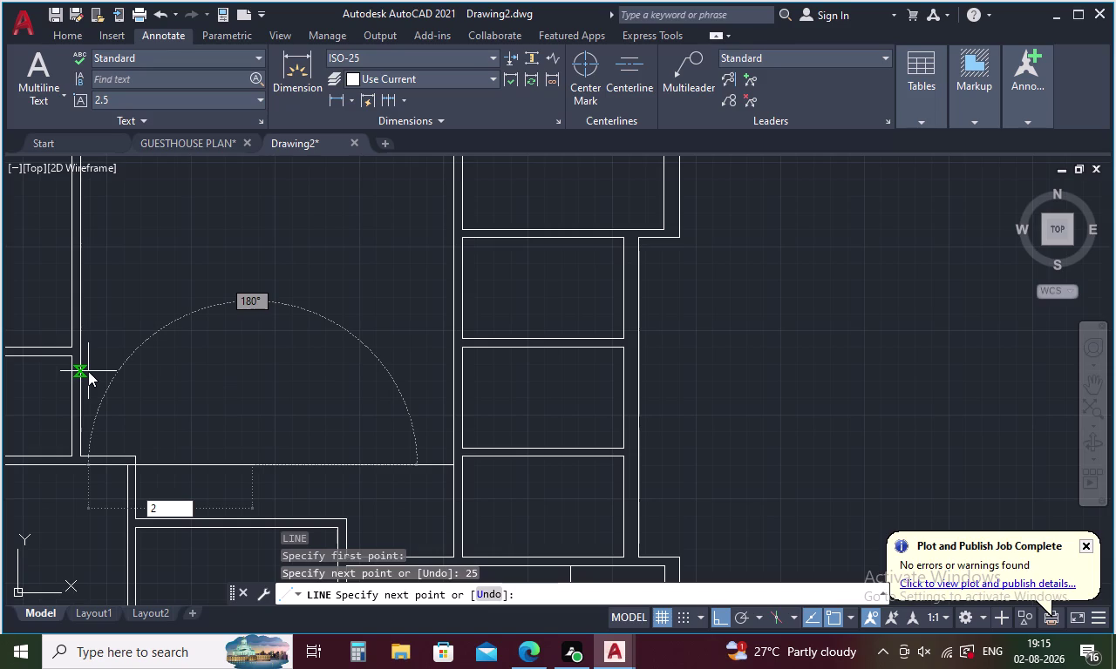
key(apostrophe)
key(Return)
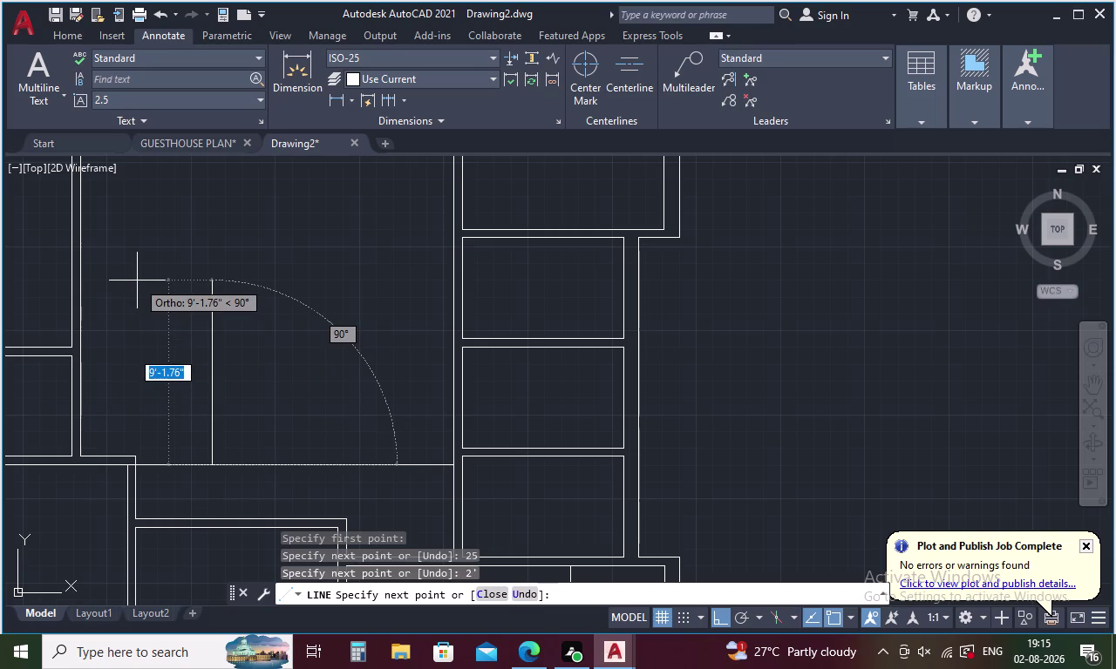
key(2)
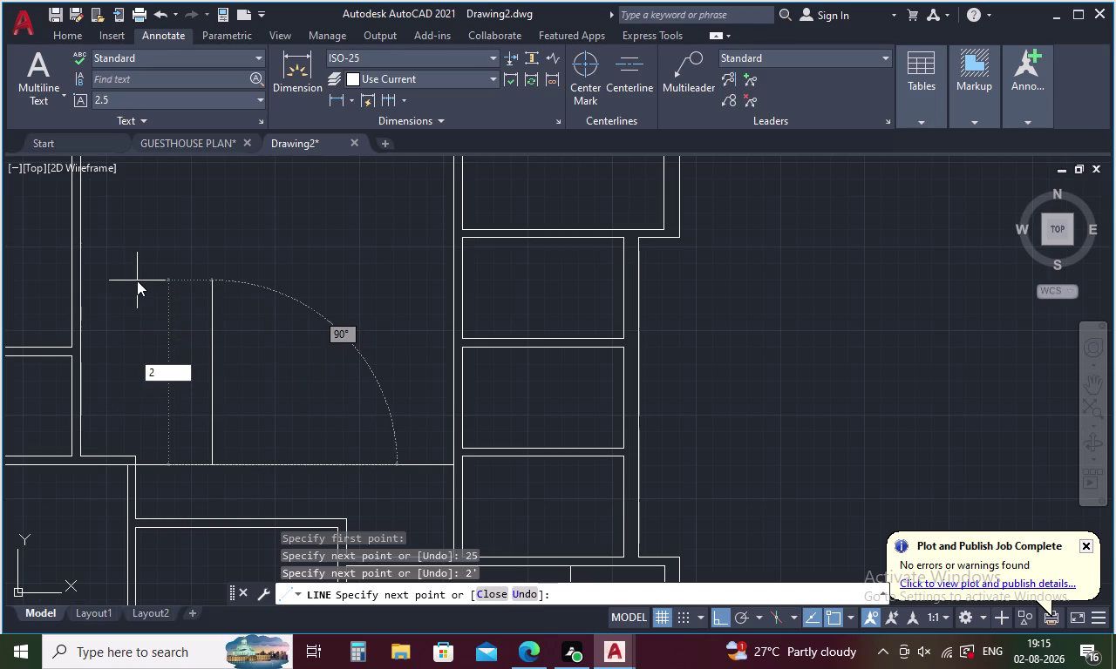
key(apostrophe)
key(Return)
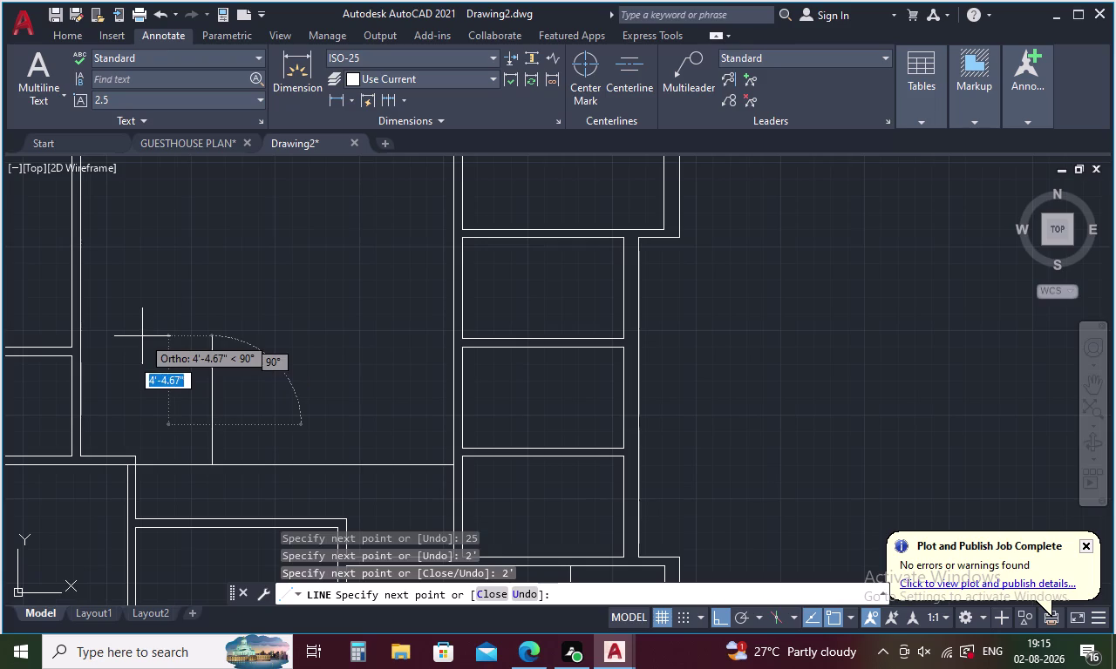
middle_drag(142, 337, 10, 348)
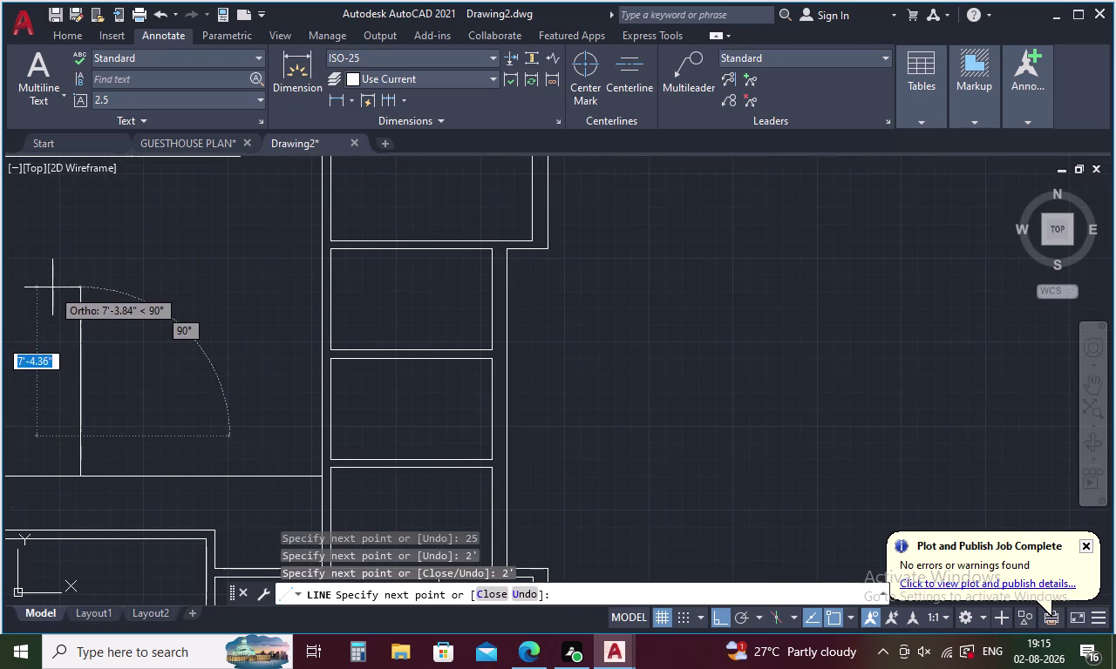
middle_drag(58, 274, 146, 382)
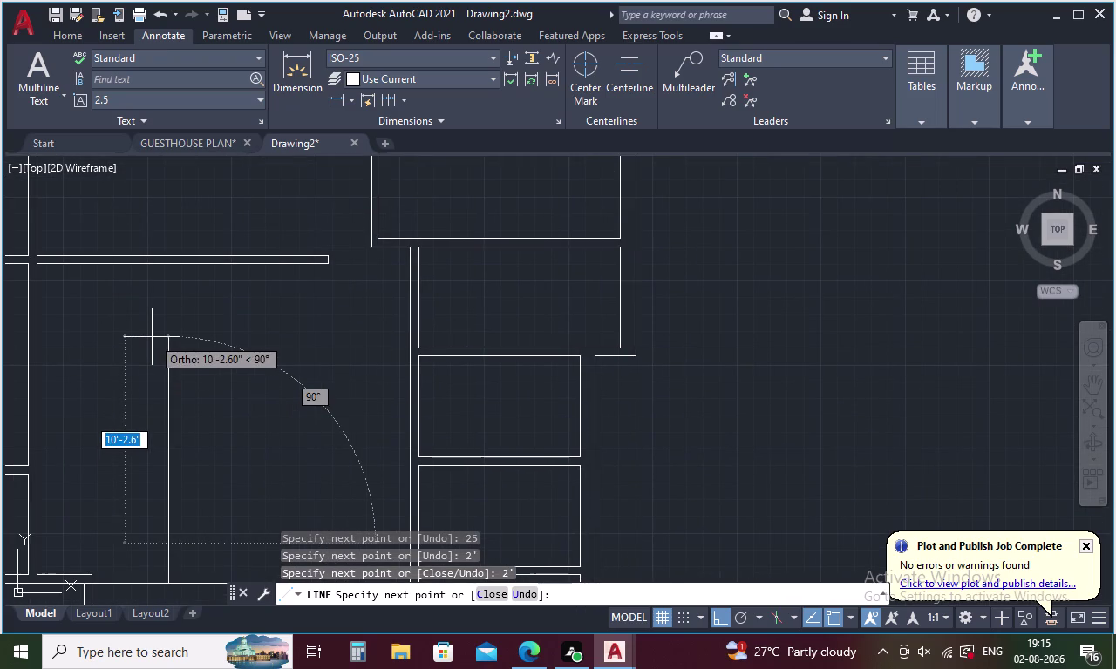
key(Escape)
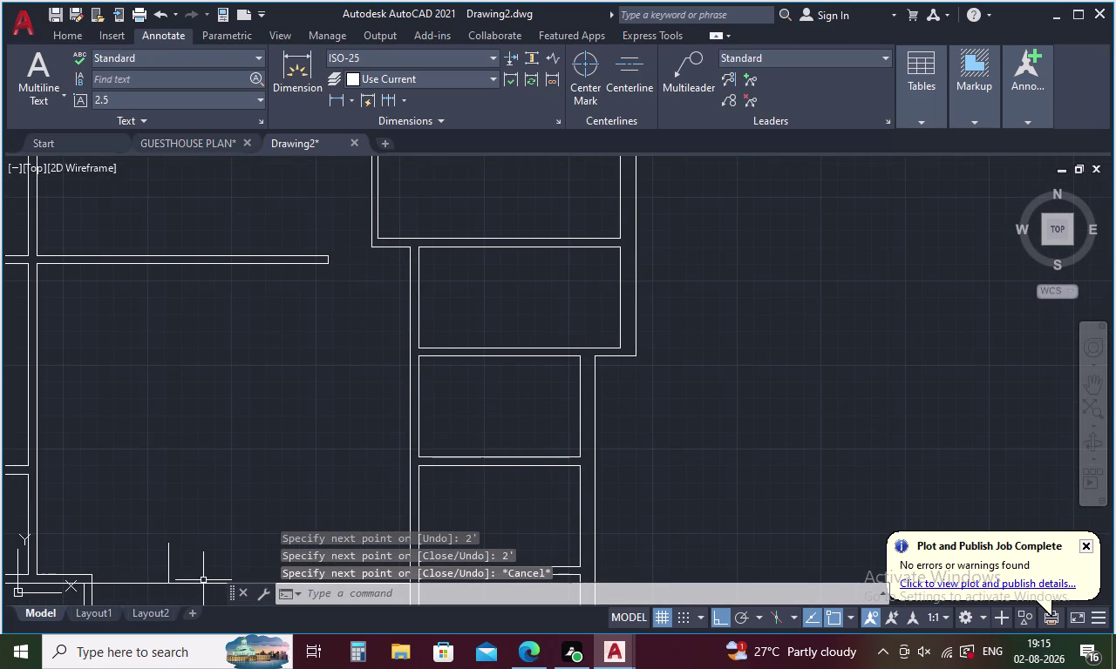
Erase the two stray short lines near the lower-left corner.
click(202, 583)
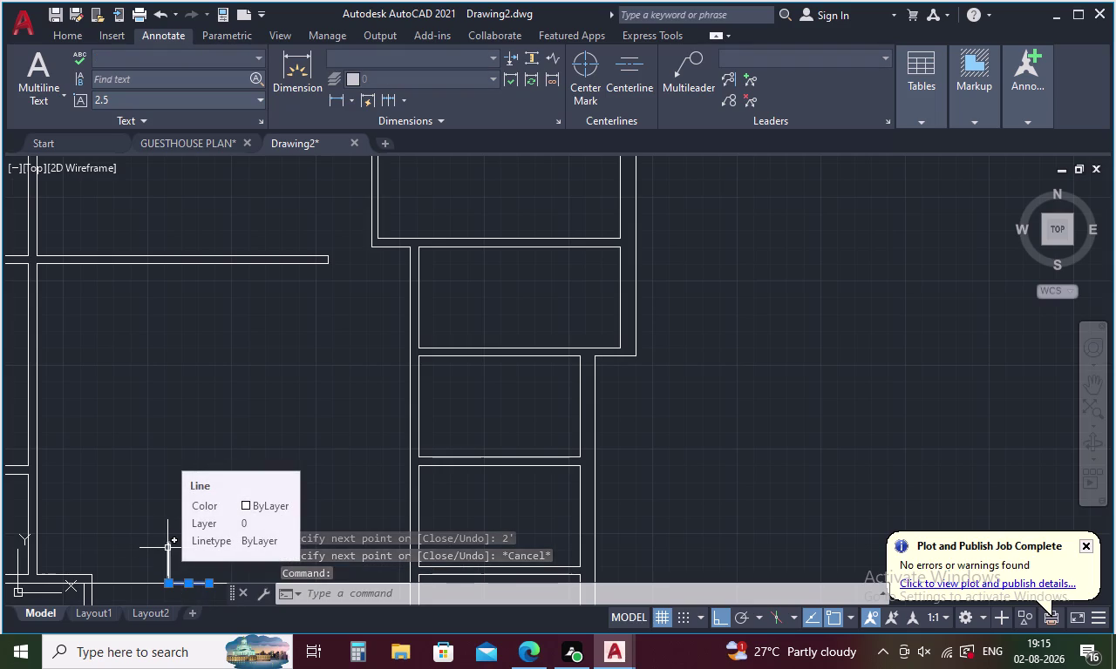
click(167, 548)
key(Delete)
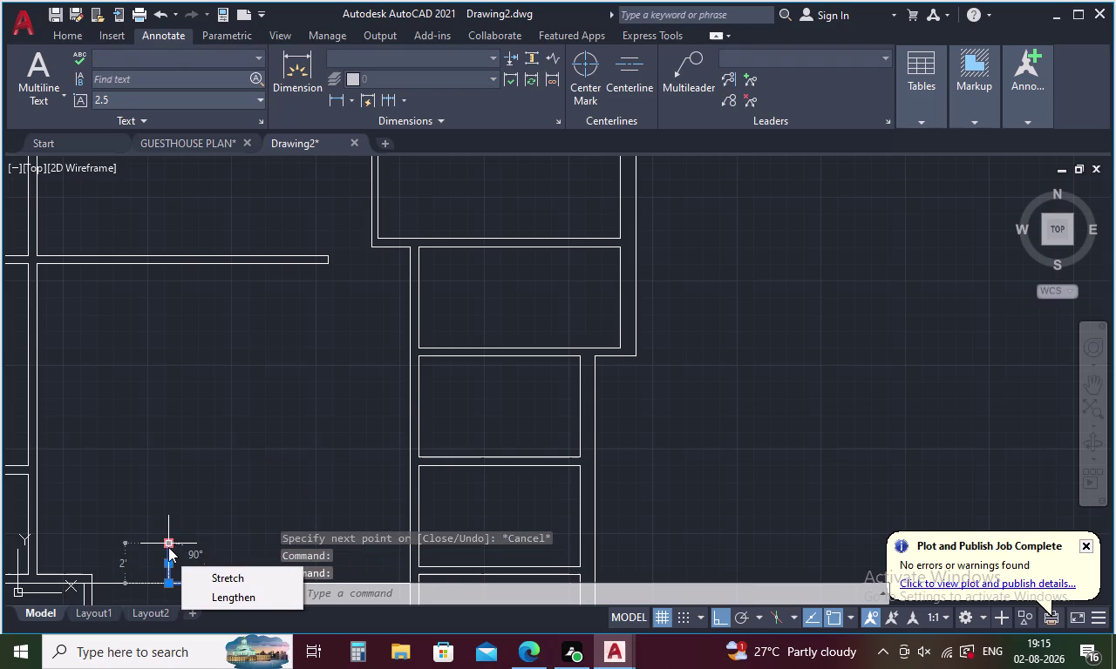
key(Delete)
middle_drag(198, 523, 168, 437)
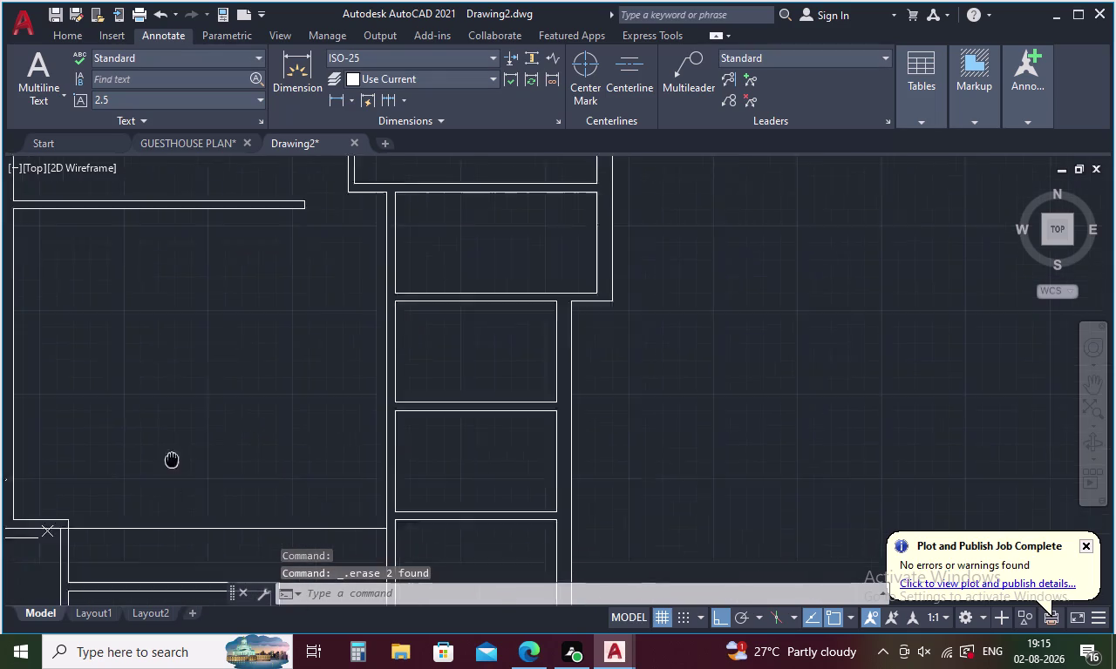
middle_drag(167, 437, 163, 381)
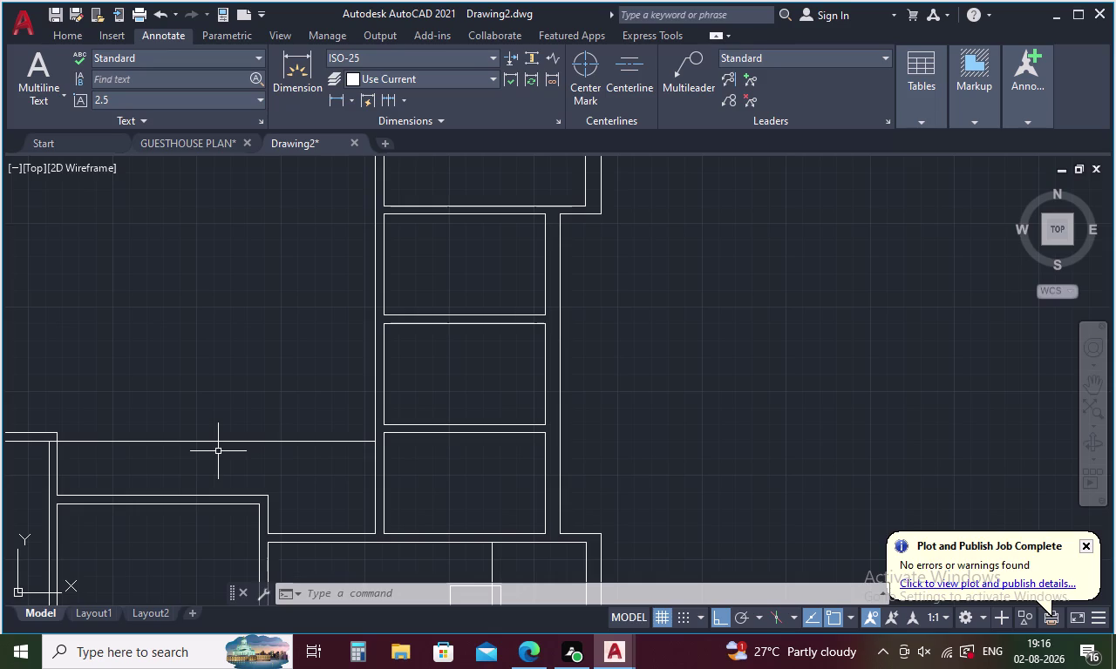
Offset two vertical wall lines 2' to the left to start the double-line partitions.
key(o)
key(Return)
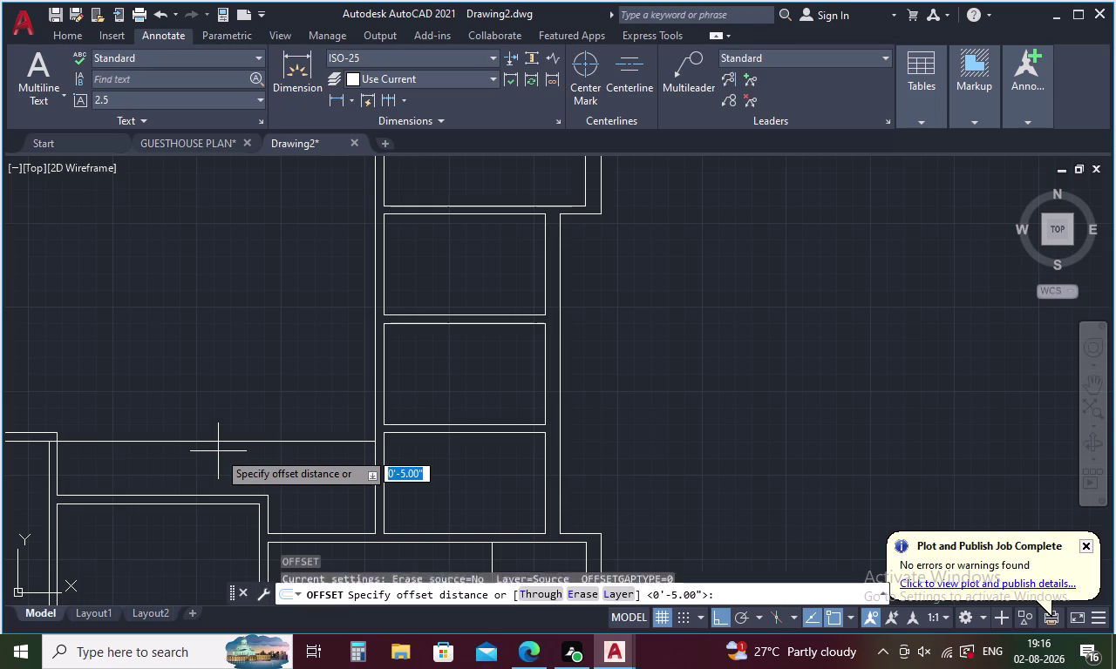
key(2)
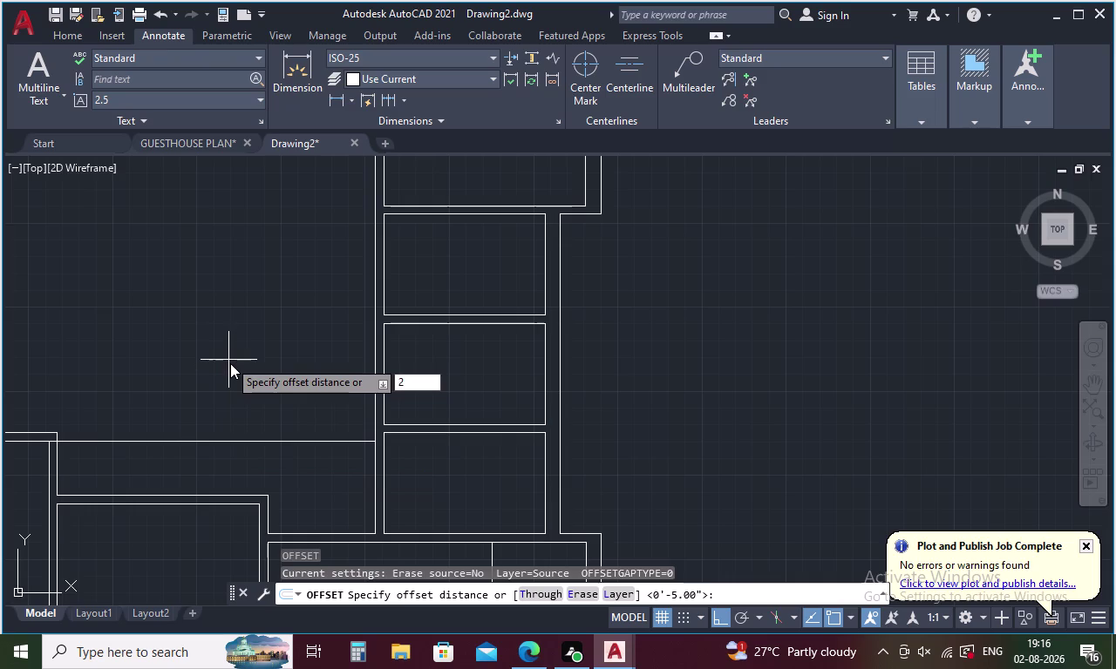
key(apostrophe)
key(Return)
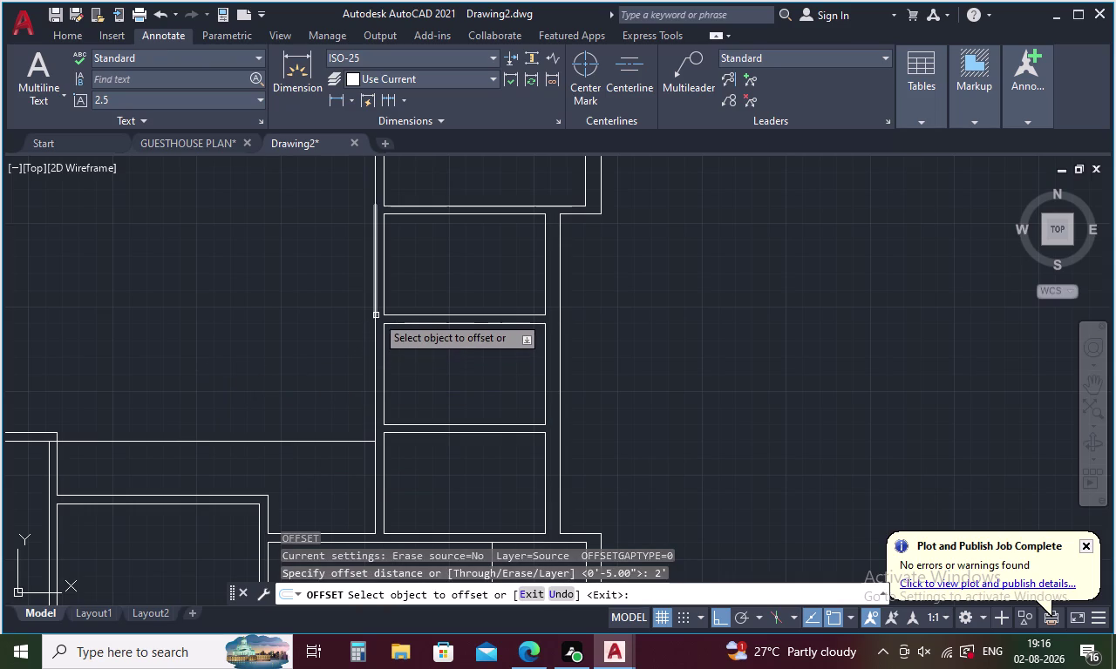
click(376, 313)
click(326, 317)
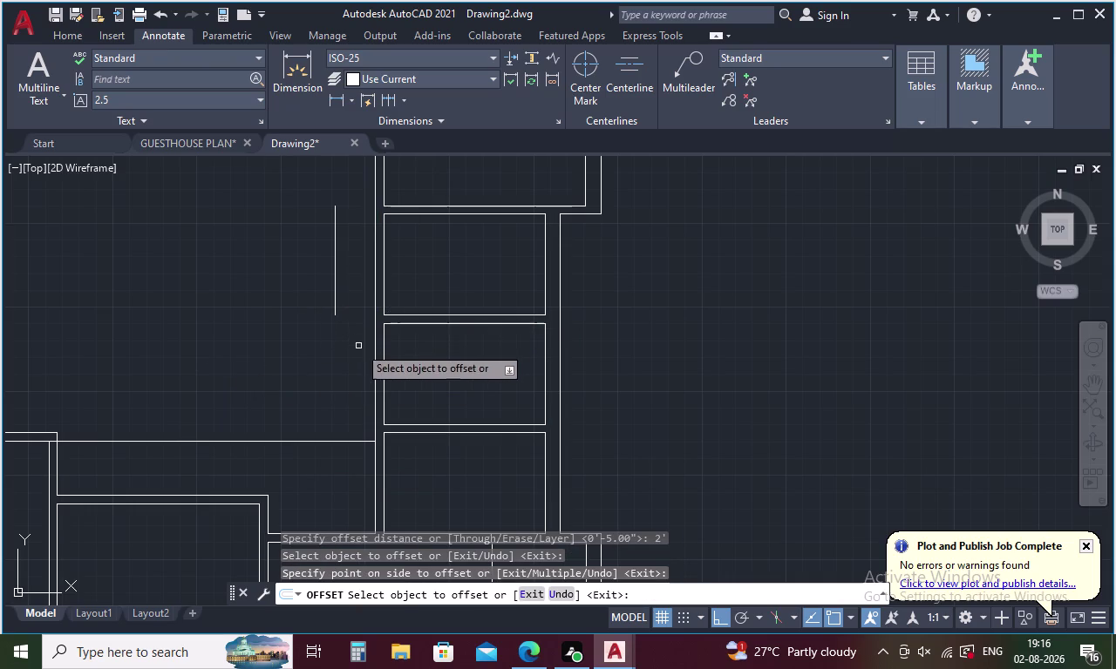
click(373, 360)
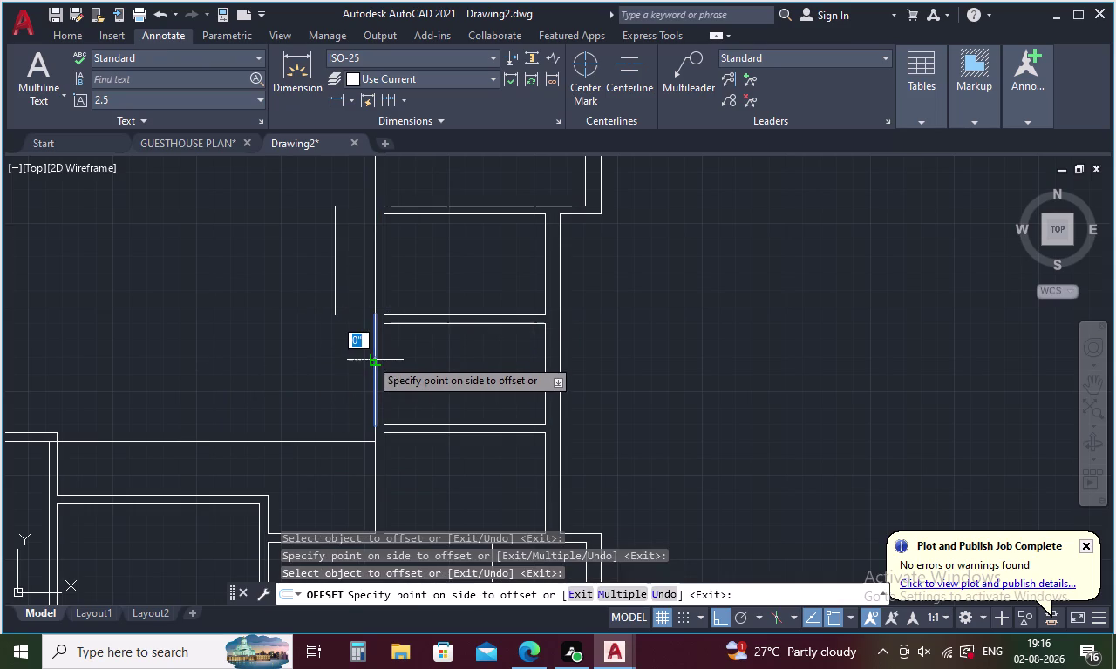
click(350, 362)
Offset two more interior wall lines 2' elsewhere in the central rooms, then end offsetting.
middle_drag(345, 329, 374, 529)
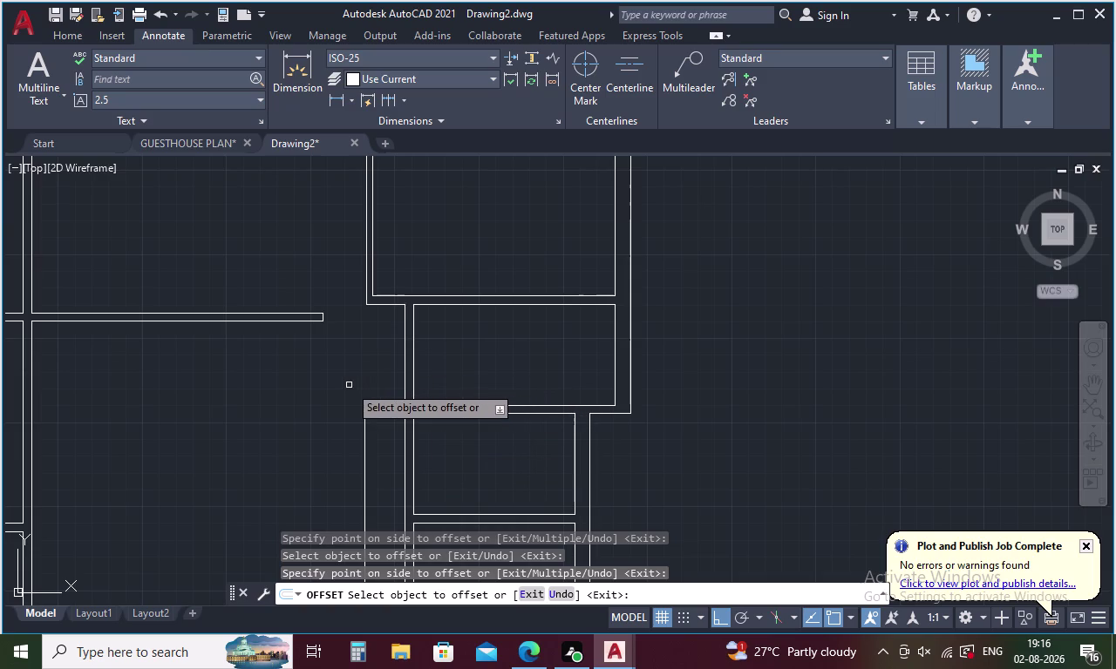
middle_drag(349, 385, 534, 320)
scroll(down, 3)
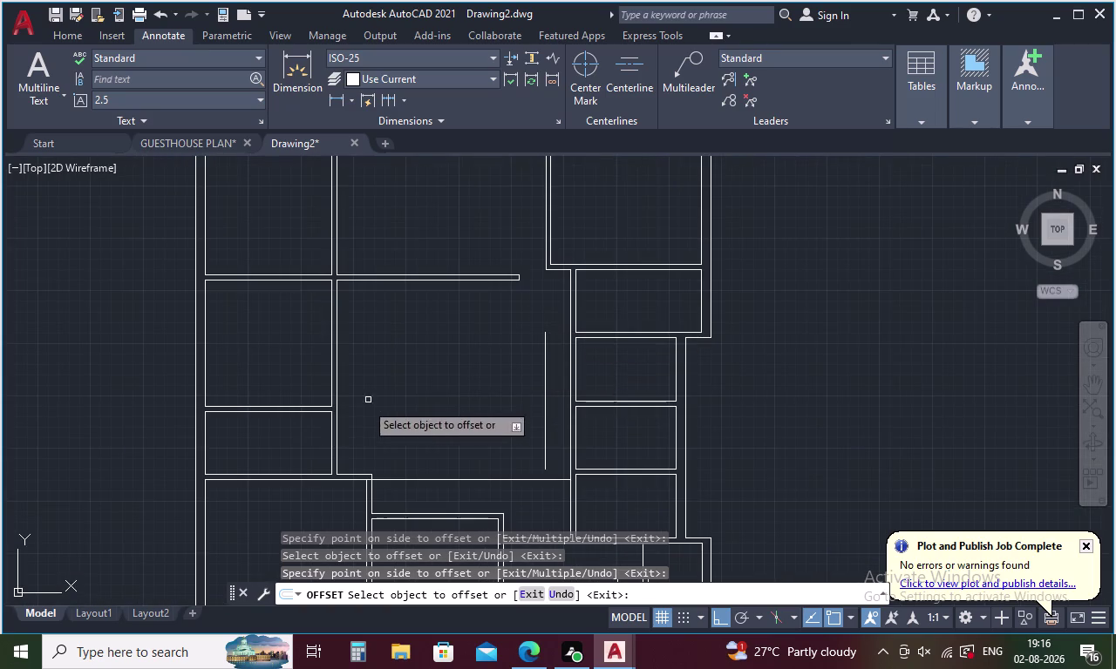
click(338, 441)
click(432, 429)
click(336, 346)
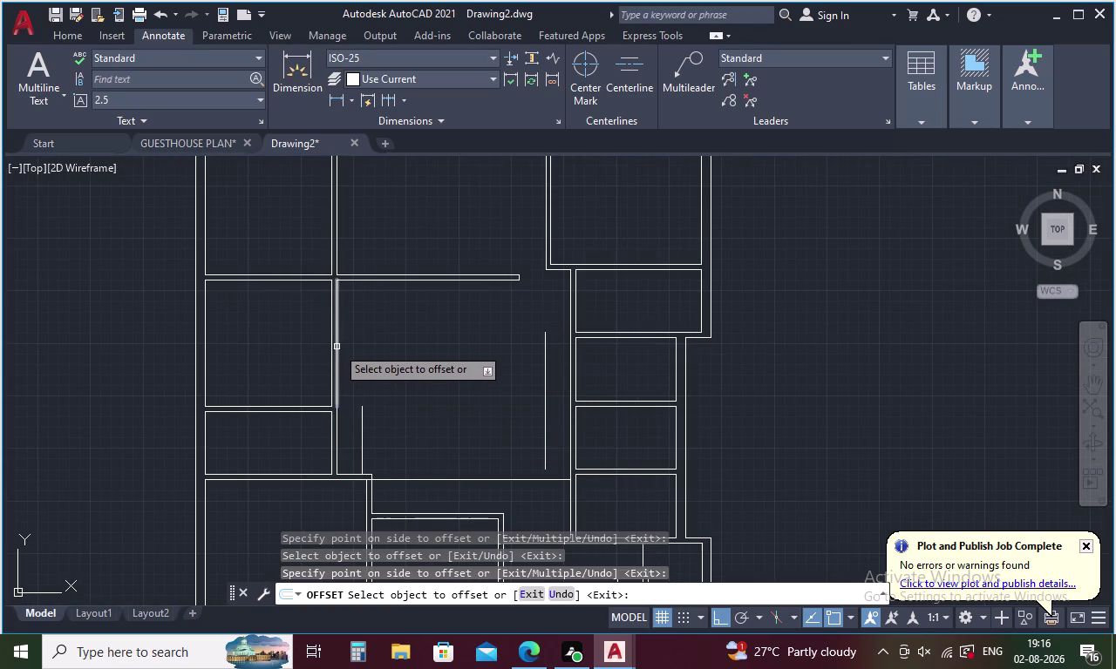
click(368, 352)
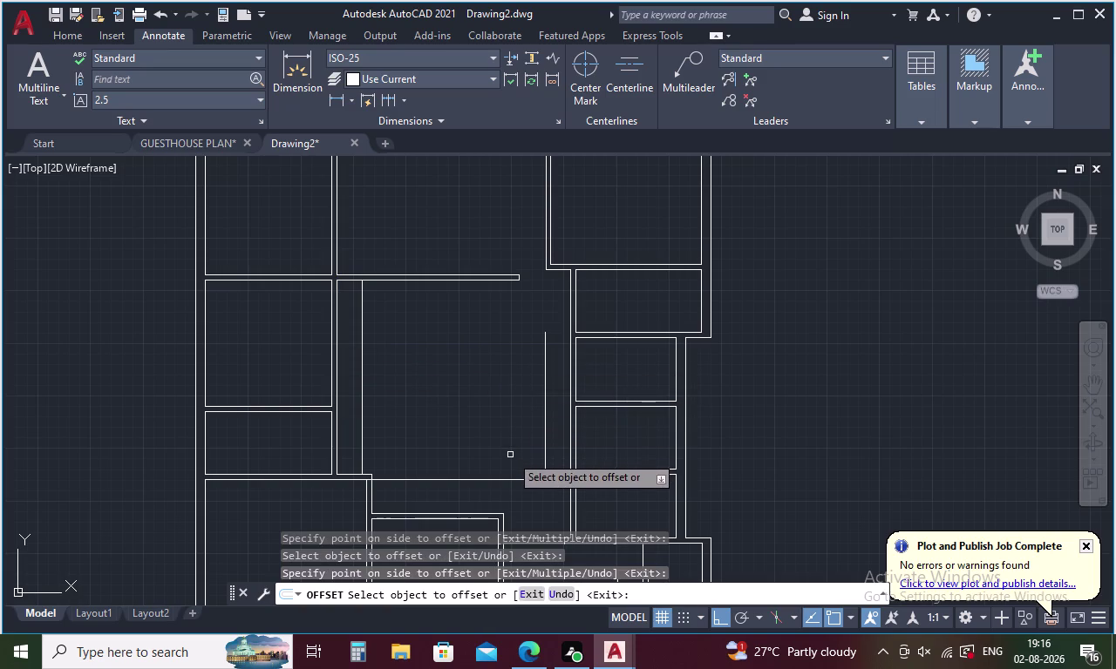
key(Escape)
key(l)
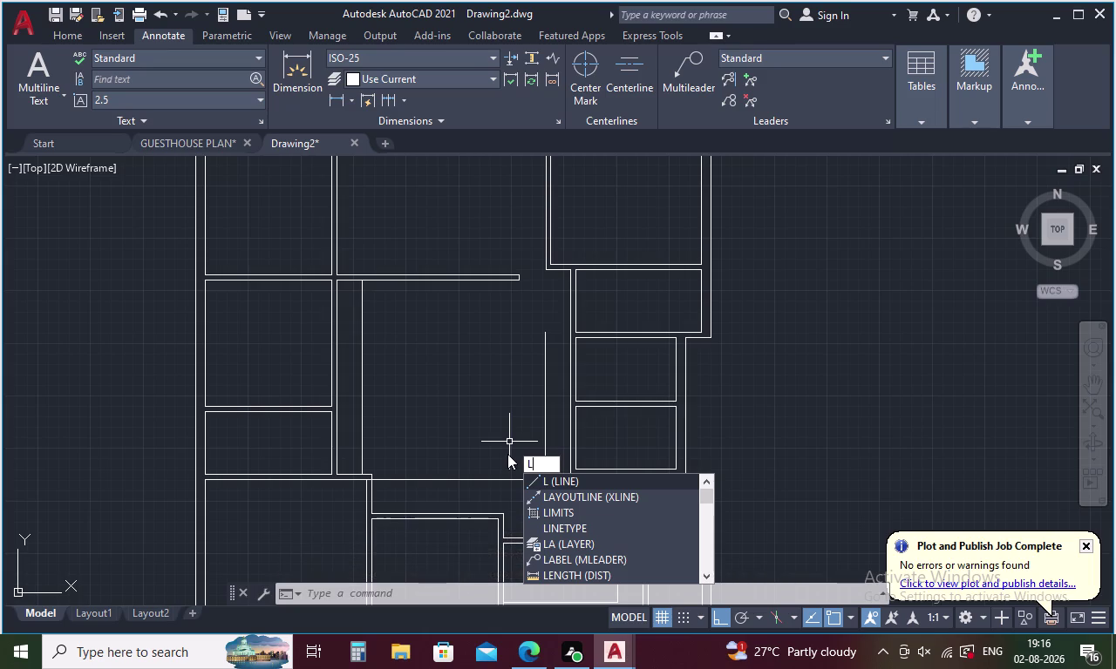
key(Escape)
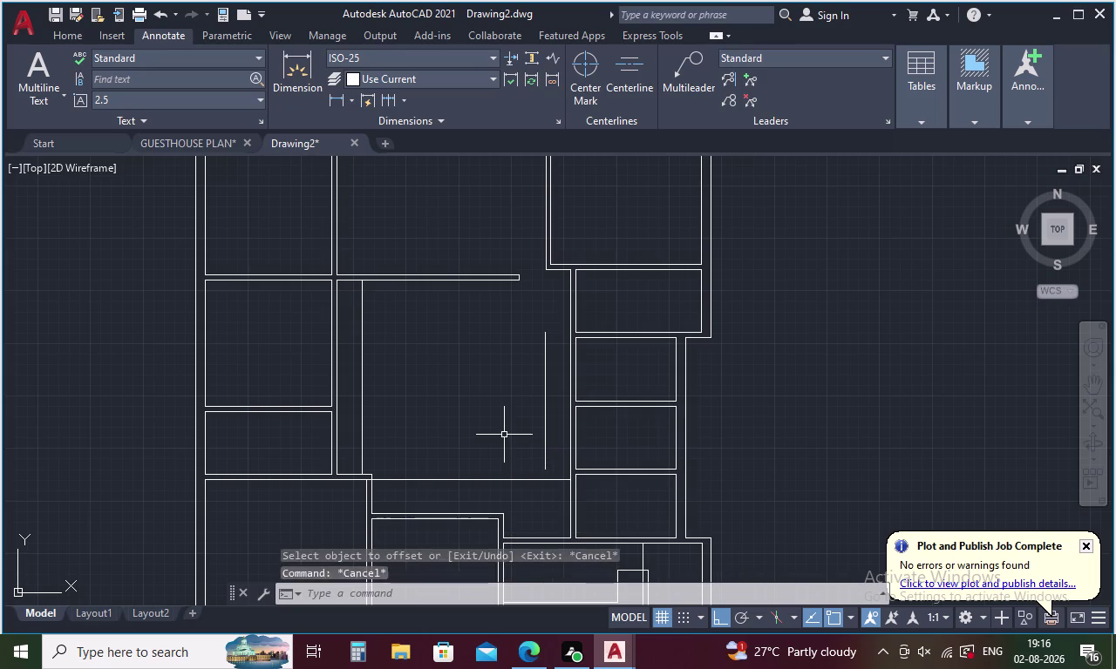
Copy the upper horizontal partition line 3' downward inside the central room.
key(space)
key(space)
click(423, 282)
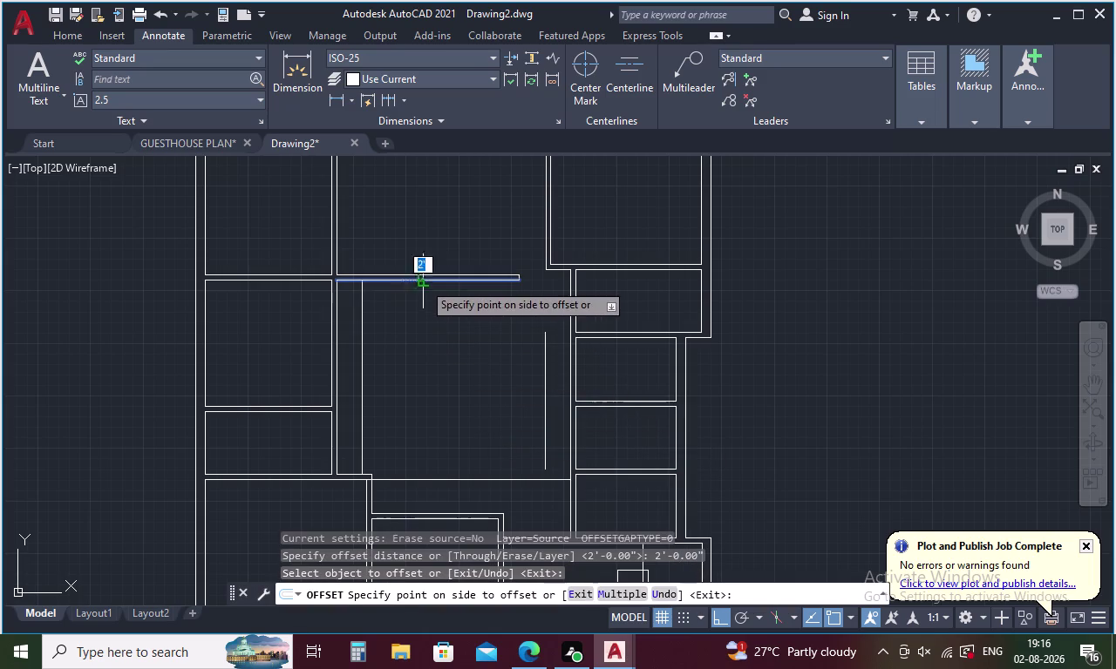
key(Escape)
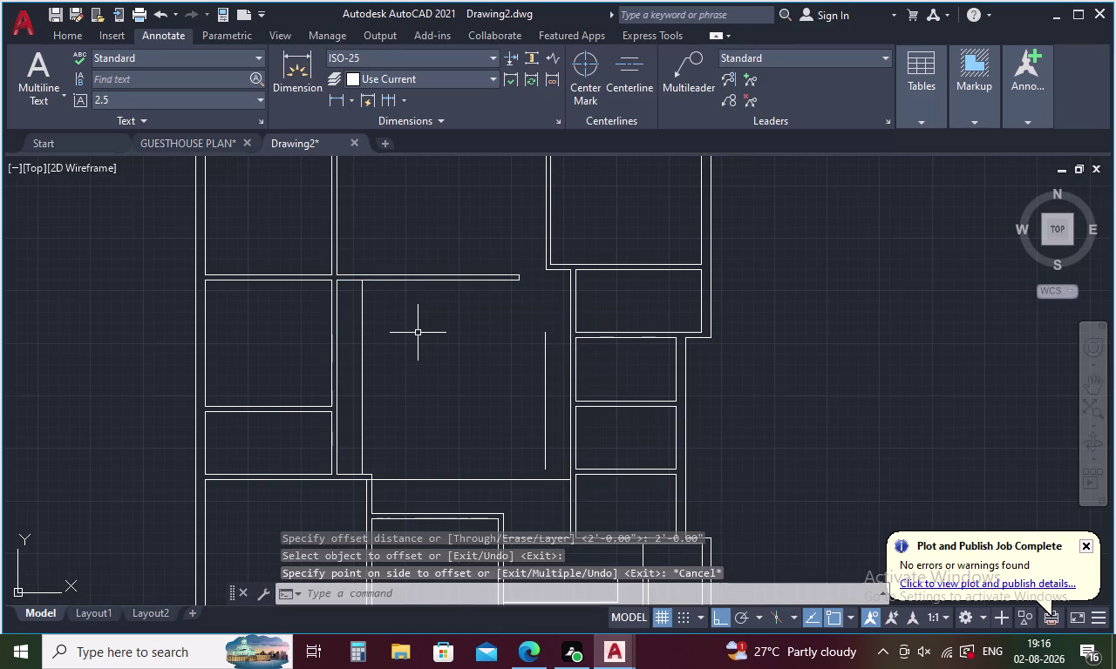
key(space)
key(3)
key(apostrophe)
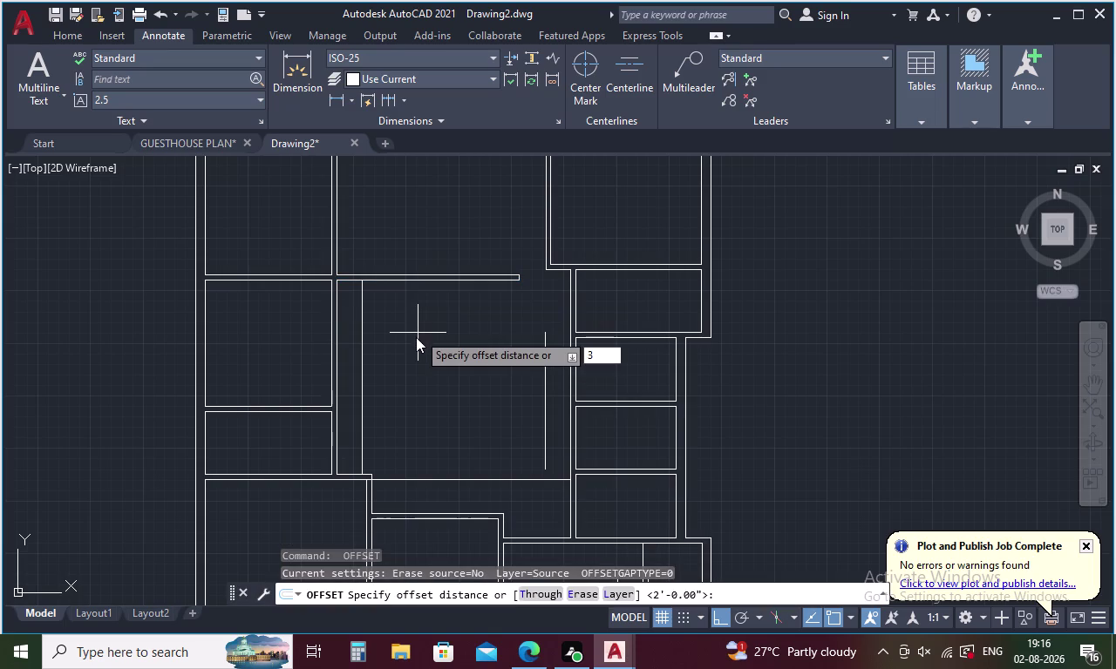
key(Return)
click(433, 282)
click(414, 365)
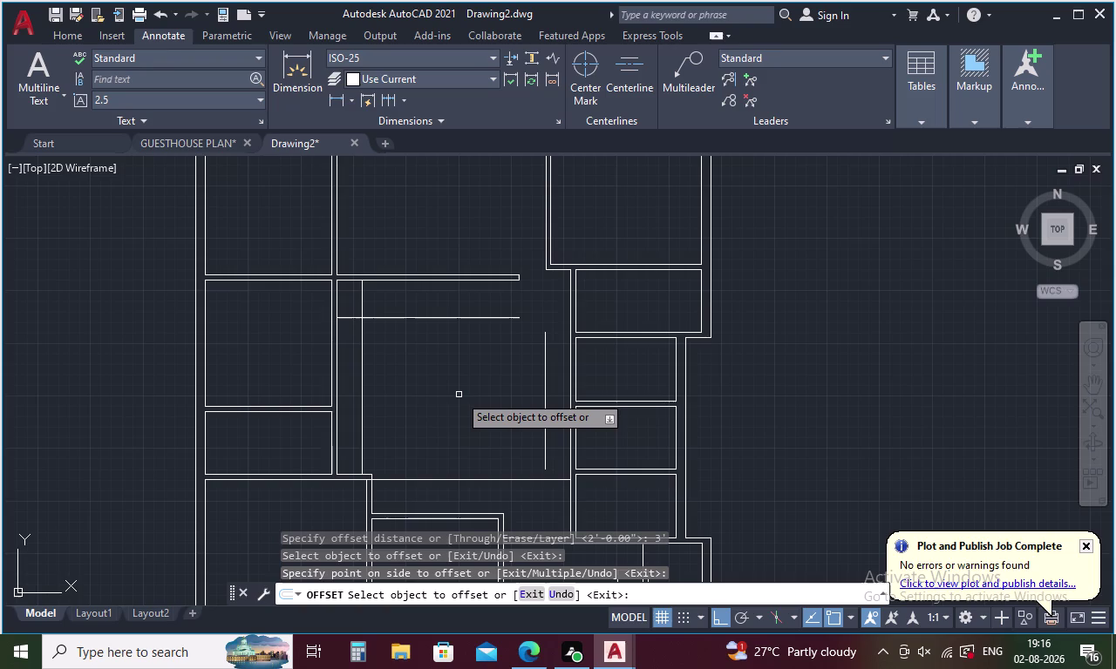
key(Escape)
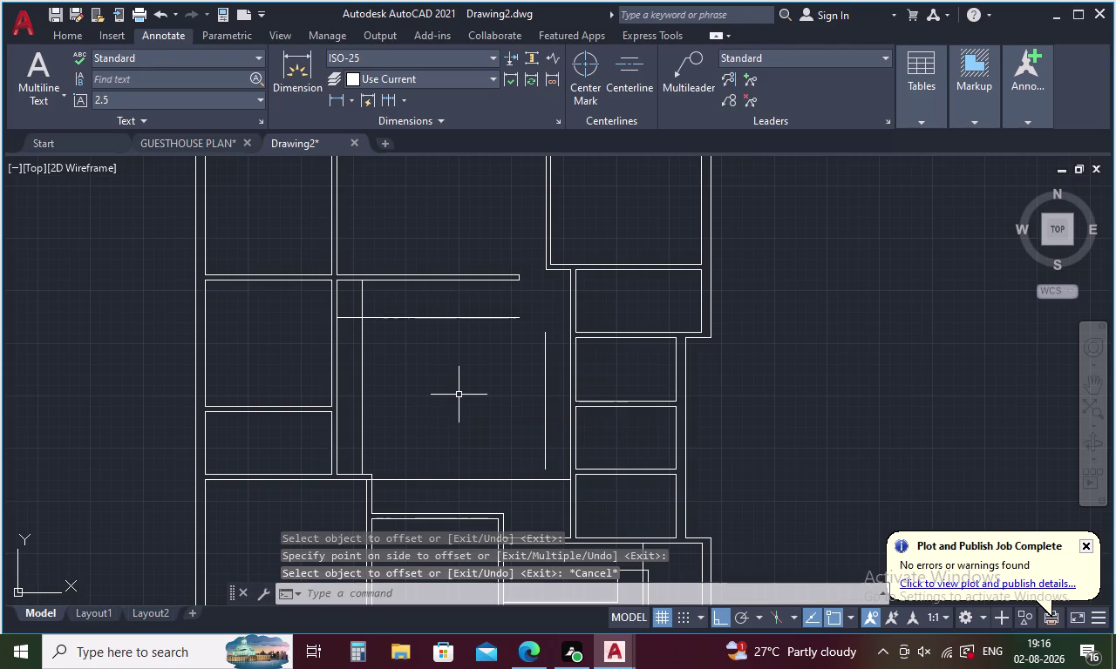